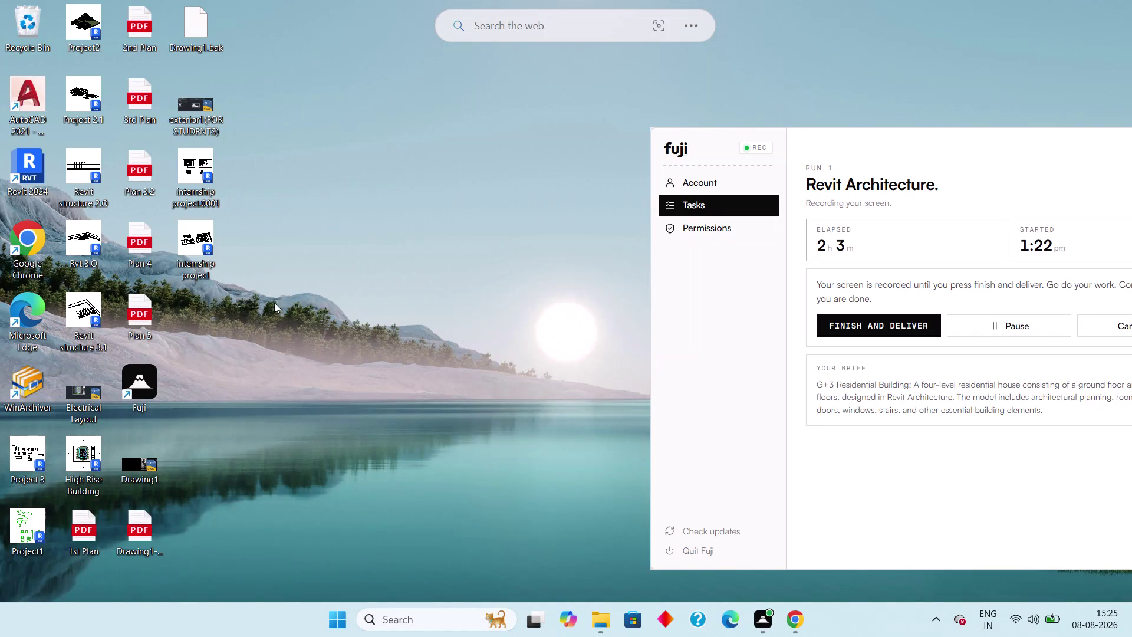
Open the 'internship project' Revit file from the Windows desktop.
right_click(206, 191)
click(430, 211)
drag(191, 255, 180, 211)
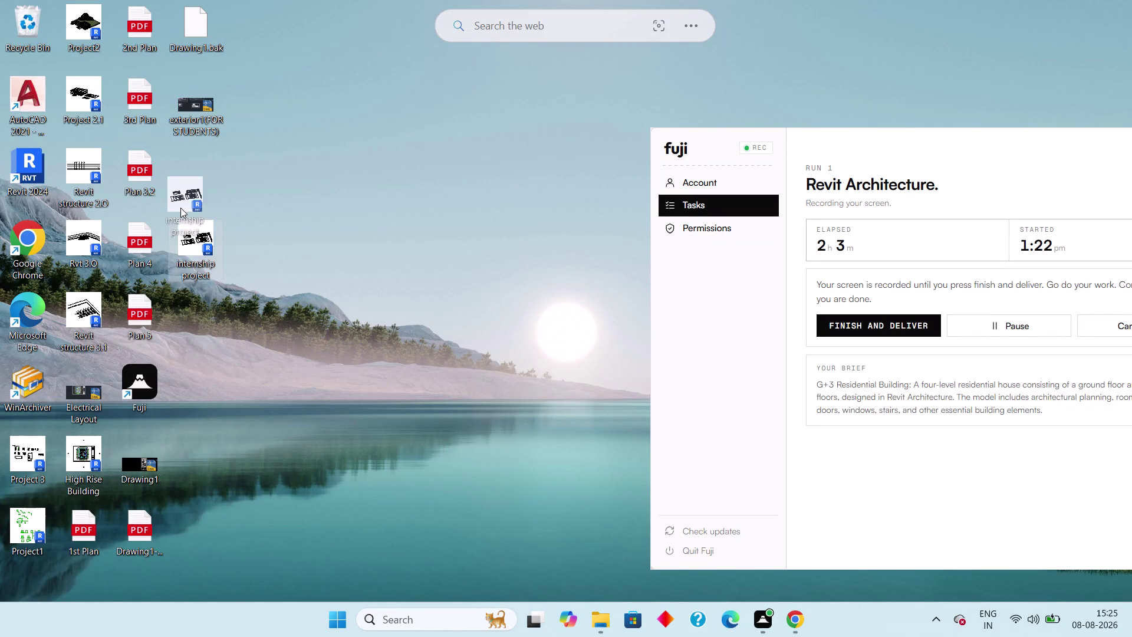
drag(181, 211, 190, 183)
click(272, 163)
double_click(199, 179)
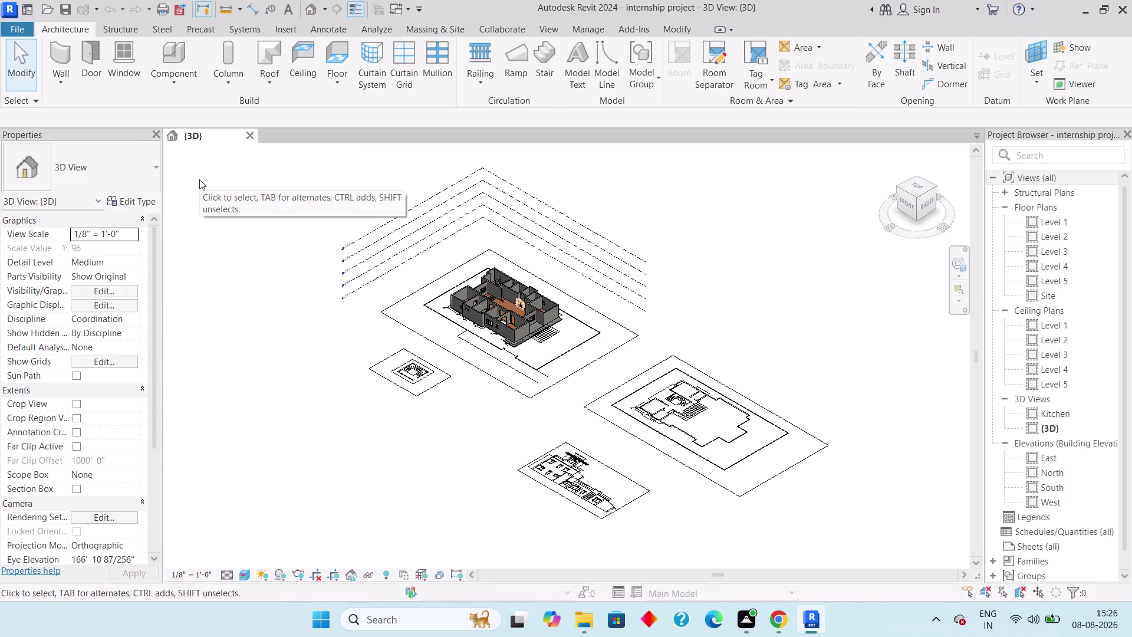
Orbit and zoom around the furnished ground-floor model to look down into the rooms.
middle_drag(448, 302, 435, 295)
scroll(up, 3)
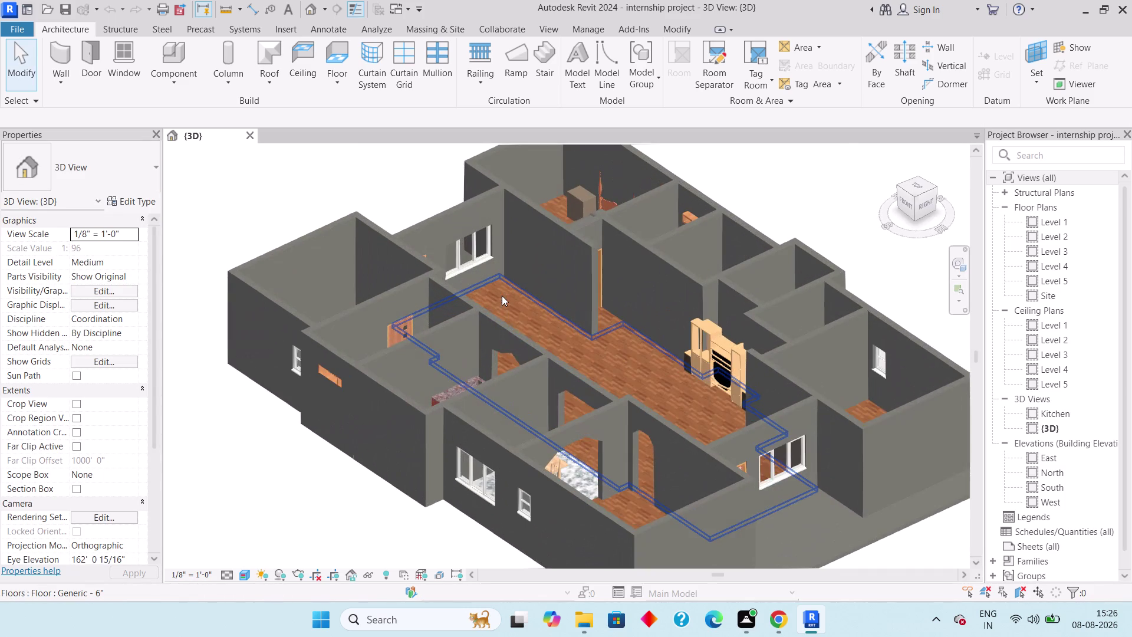
scroll(down, 3)
middle_drag(618, 311, 645, 343)
scroll(down, 3)
middle_drag(591, 287, 585, 287)
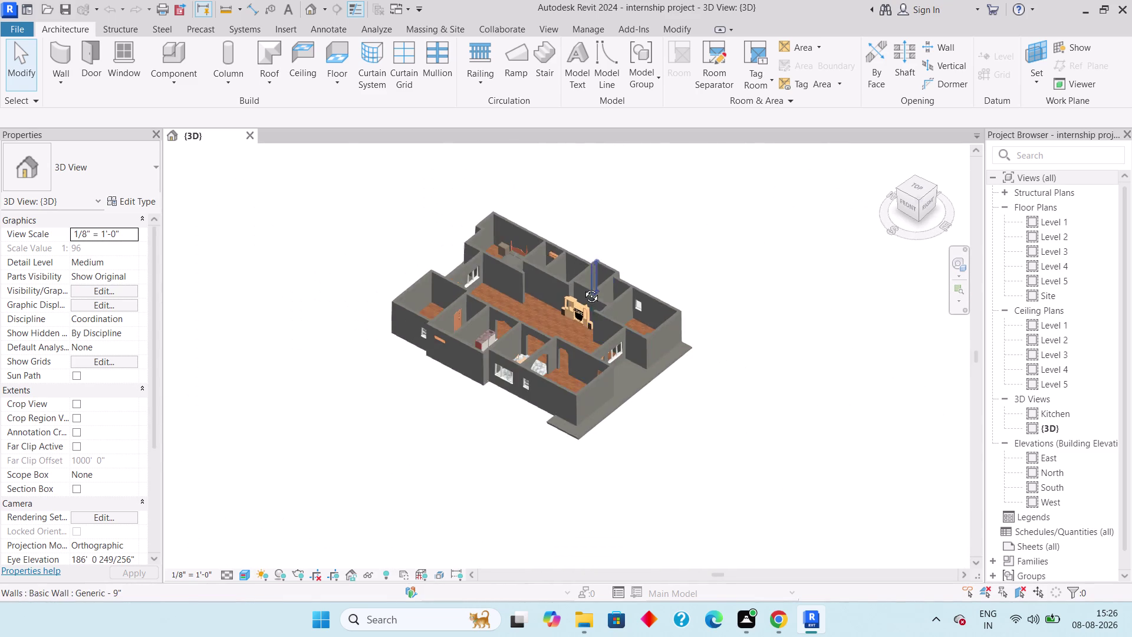
middle_drag(584, 287, 460, 247)
middle_drag(777, 365, 474, 340)
scroll(down, 3)
middle_drag(612, 329, 563, 313)
scroll(up, 3)
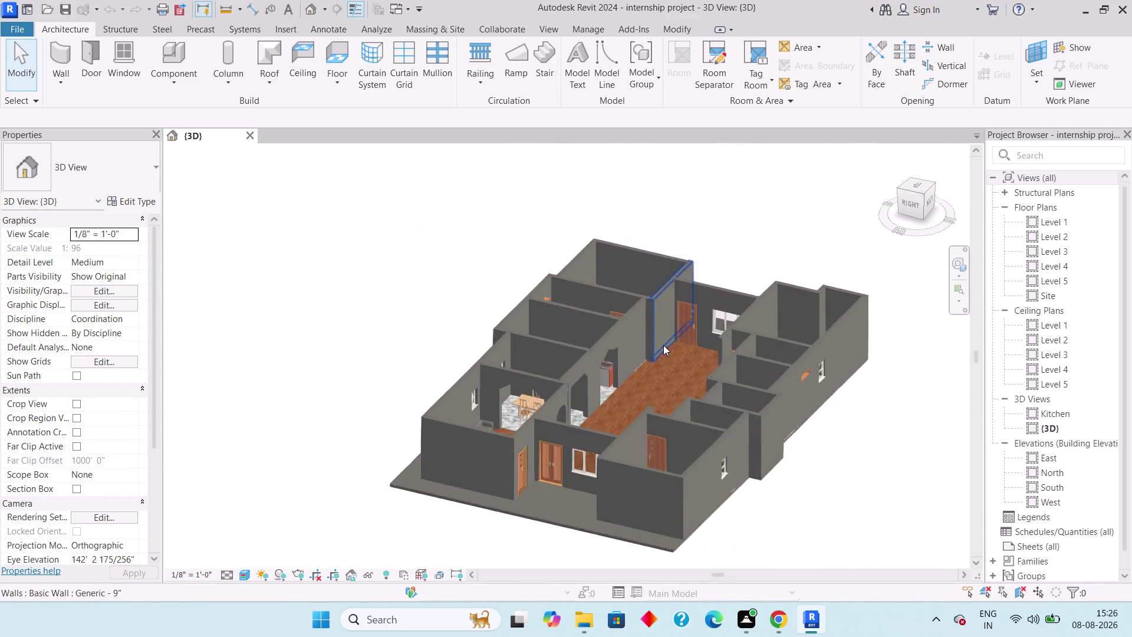
scroll(up, 3)
middle_drag(667, 366, 629, 376)
middle_drag(739, 433, 577, 428)
scroll(down, 3)
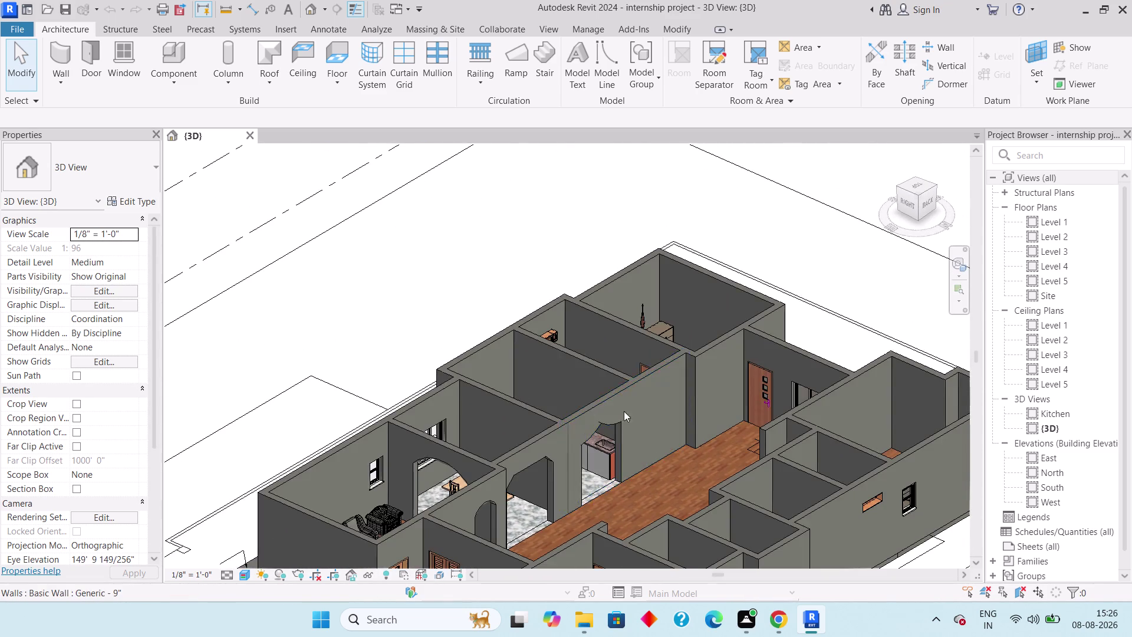
middle_drag(637, 401, 573, 505)
middle_drag(670, 488, 581, 257)
middle_drag(706, 306, 689, 359)
middle_drag(718, 363, 576, 290)
middle_drag(621, 268, 647, 343)
click(660, 312)
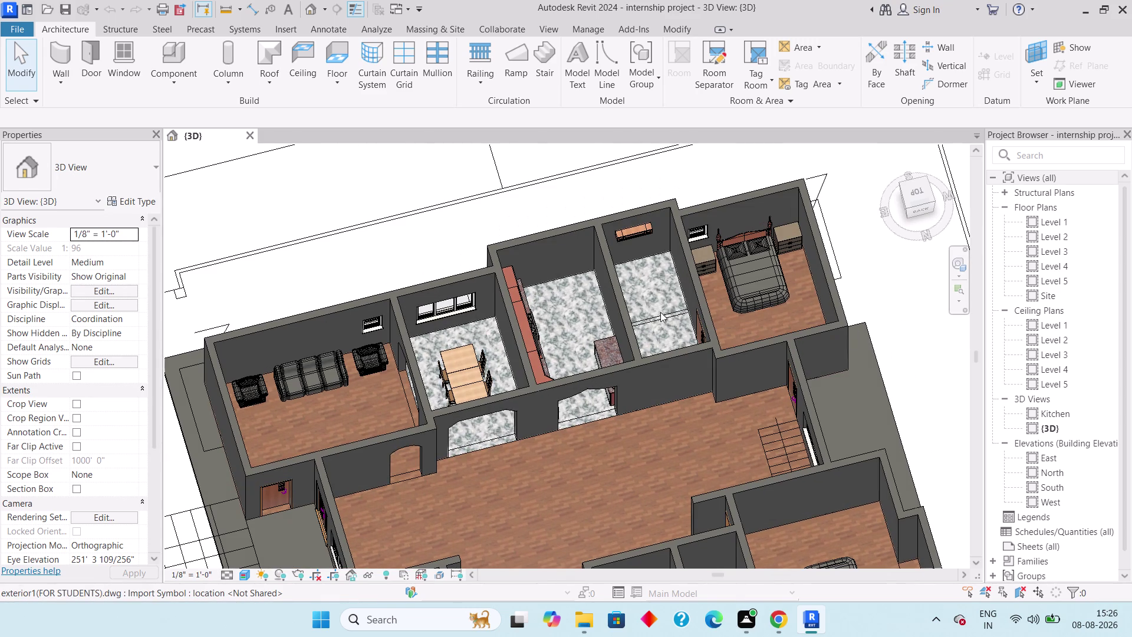
key(Escape)
key(Escape)
Spin the 3D view to a new angle, then open the Level 1 floor plan.
scroll(down, 3)
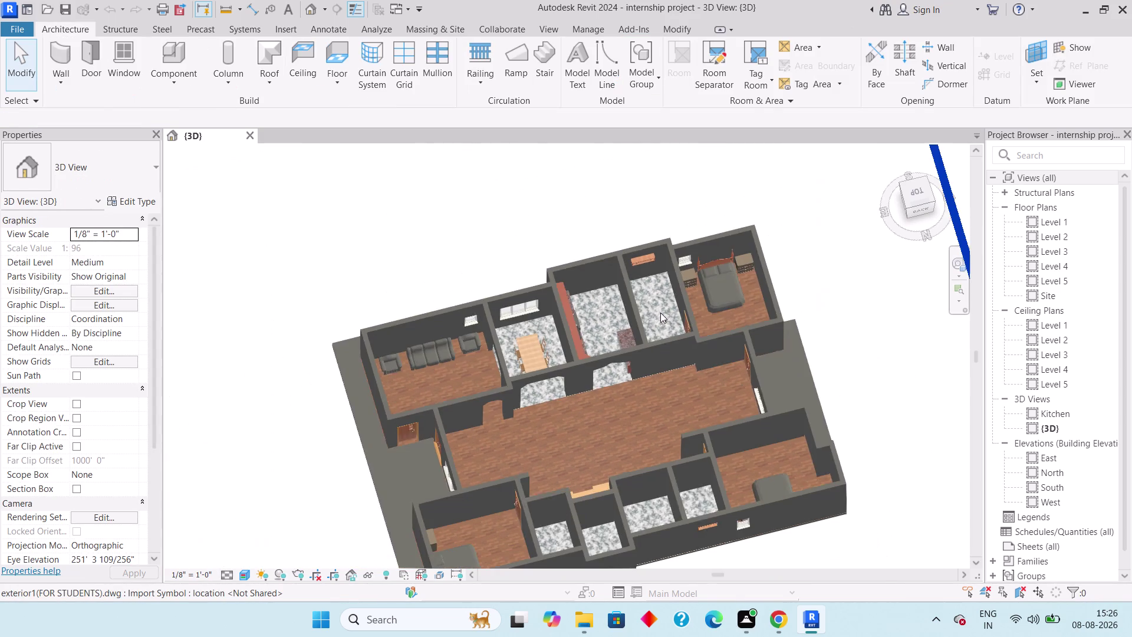
middle_drag(653, 333, 726, 291)
scroll(down, 3)
middle_drag(604, 314, 712, 320)
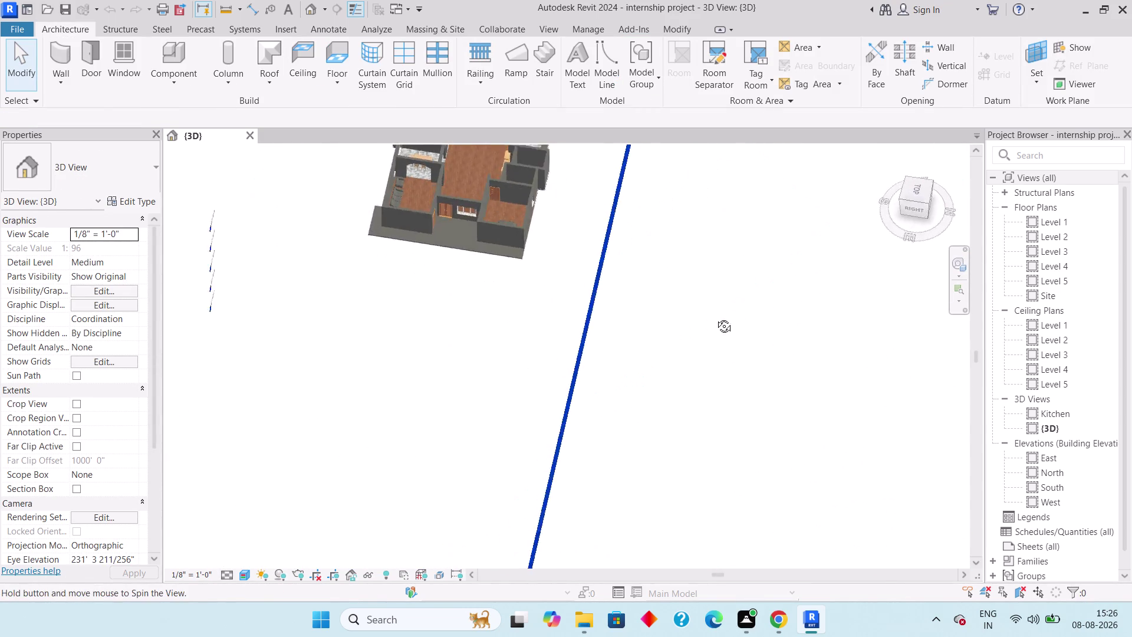
middle_drag(711, 319, 724, 310)
scroll(down, 3)
middle_drag(310, 338, 566, 438)
scroll(down, 3)
middle_drag(484, 374, 611, 348)
middle_drag(470, 381, 600, 441)
scroll(down, 3)
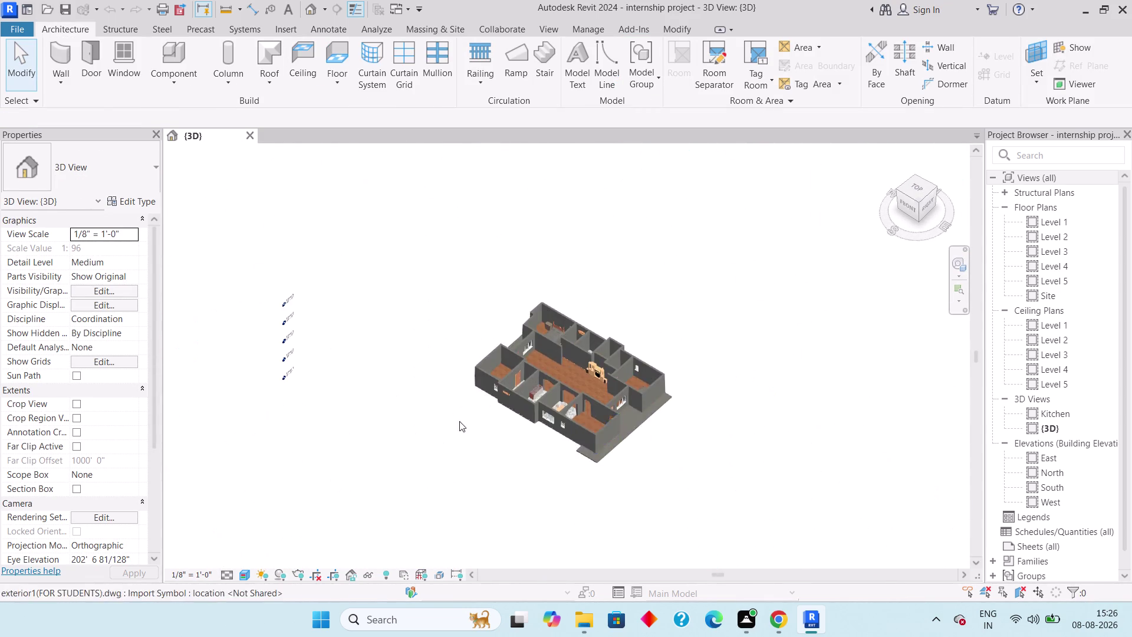
scroll(up, 3)
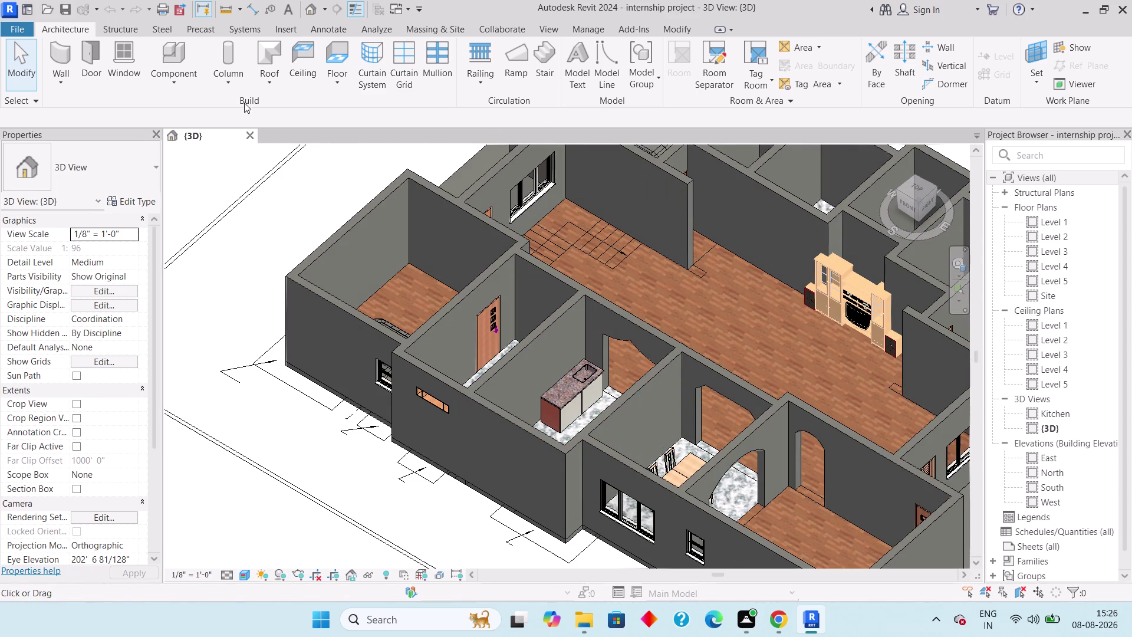
double_click(1064, 222)
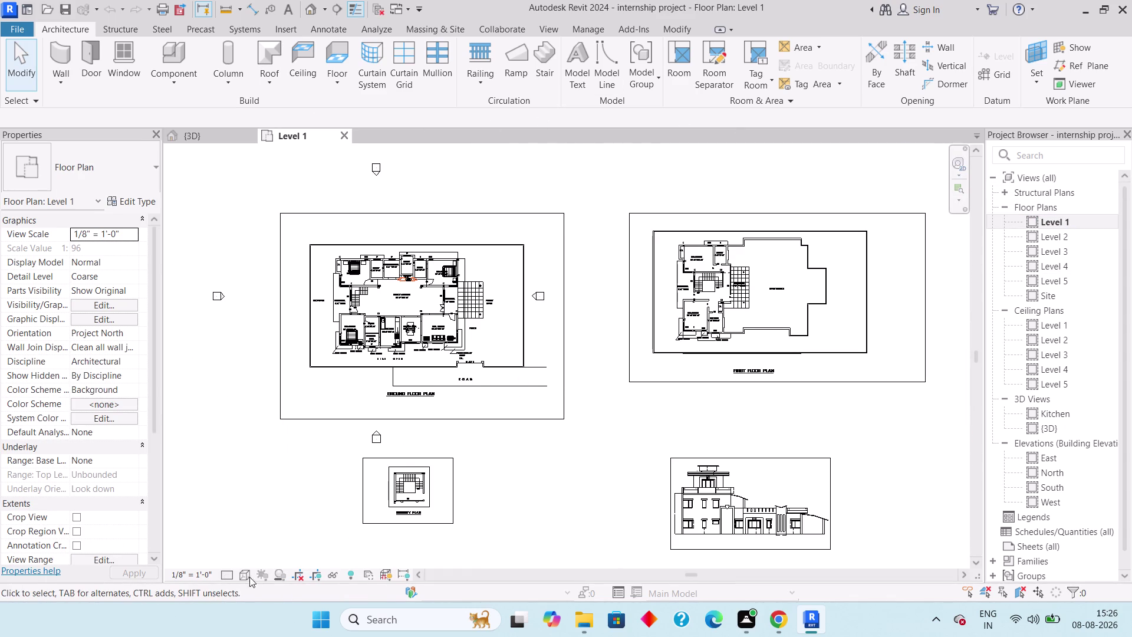
Adjust the plan display, zoom in, and select then deselect the imported DWG.
click(236, 578)
click(241, 570)
click(268, 560)
scroll(up, 3)
scroll(up, 3)
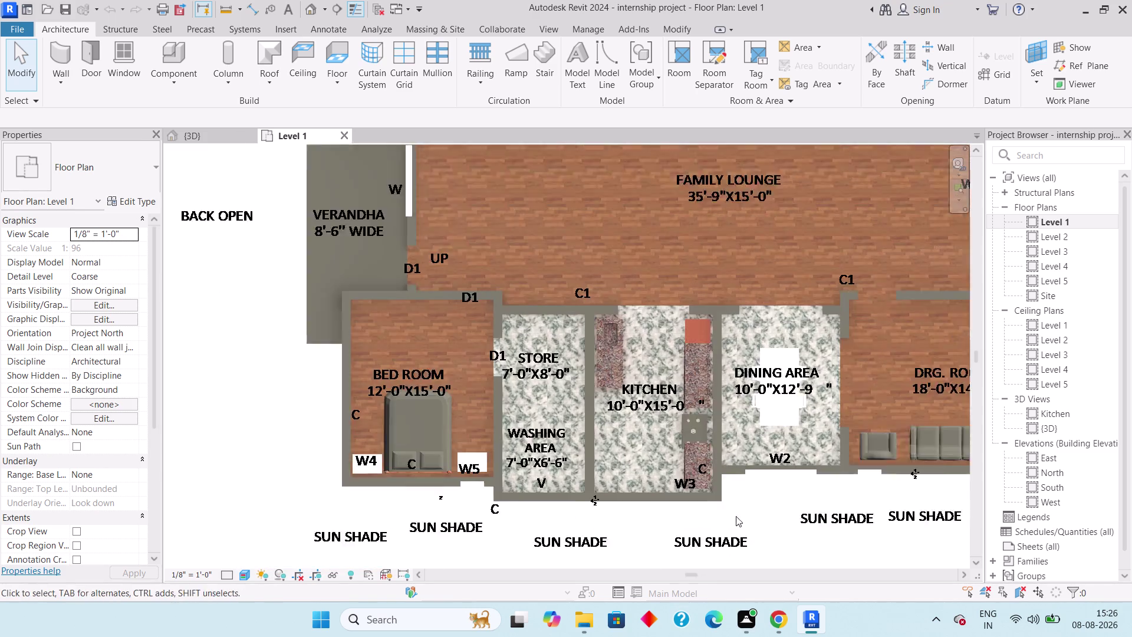
scroll(up, 3)
click(472, 359)
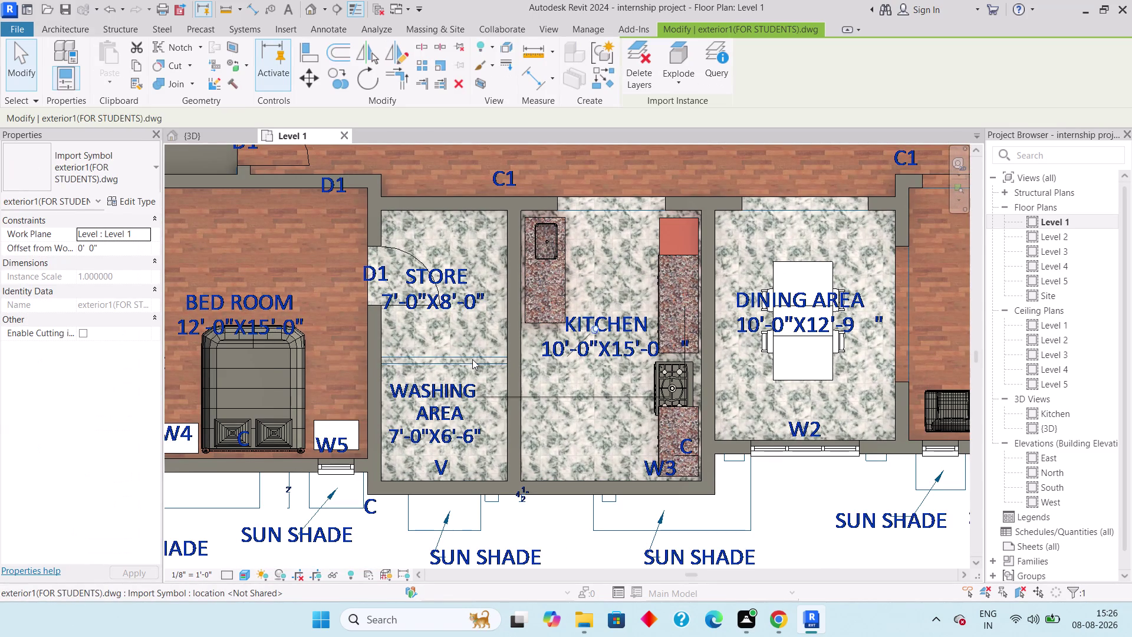
key(Escape)
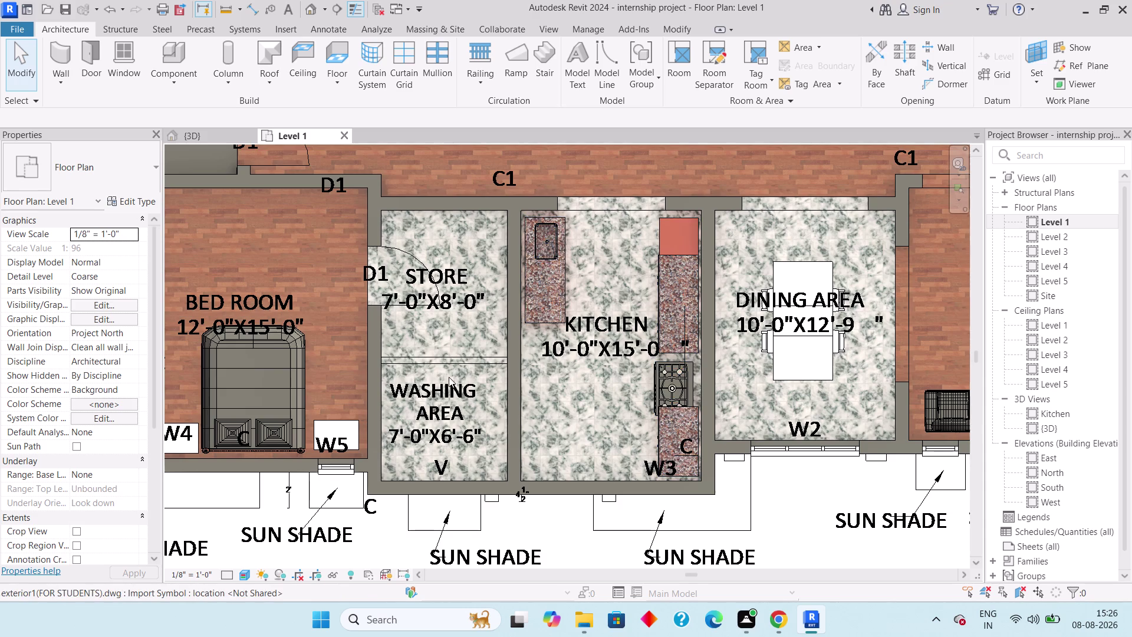
Centre the view on the store and kitchen, briefly opening and dismissing the wall options.
middle_drag(448, 376, 458, 315)
middle_drag(463, 317, 464, 318)
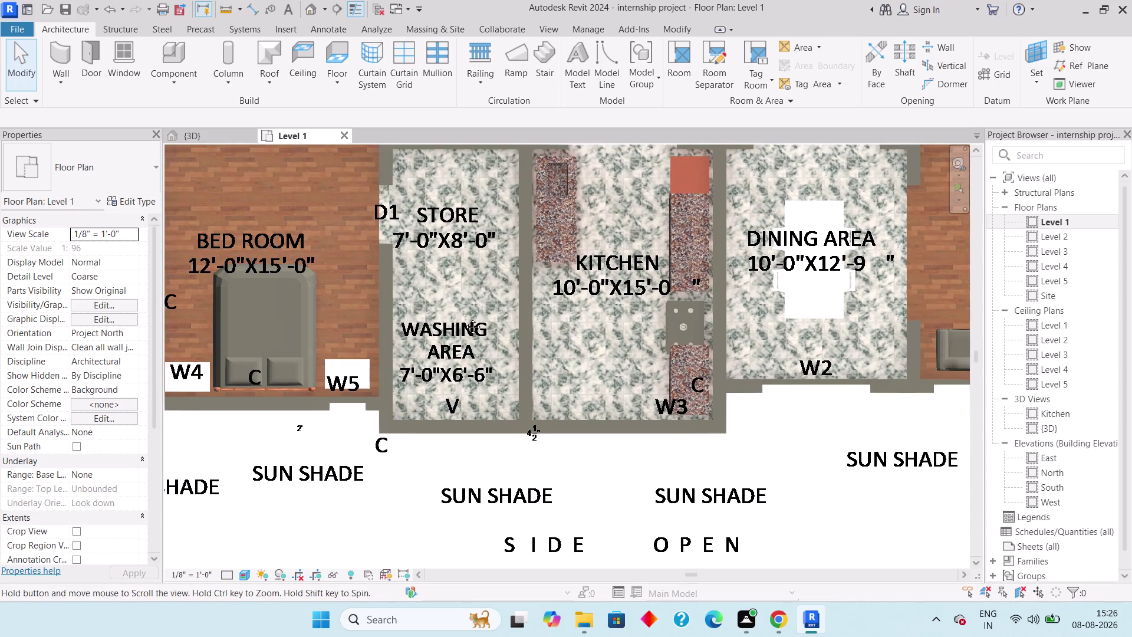
middle_drag(464, 318, 464, 302)
scroll(down, 3)
middle_drag(464, 305, 472, 414)
scroll(up, 3)
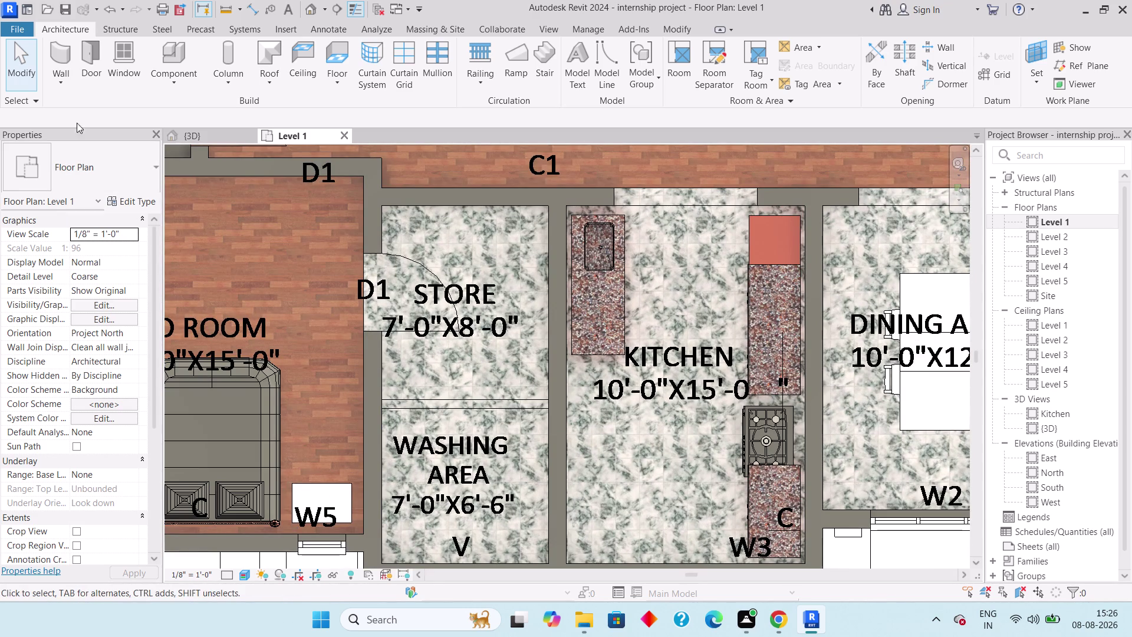
click(58, 69)
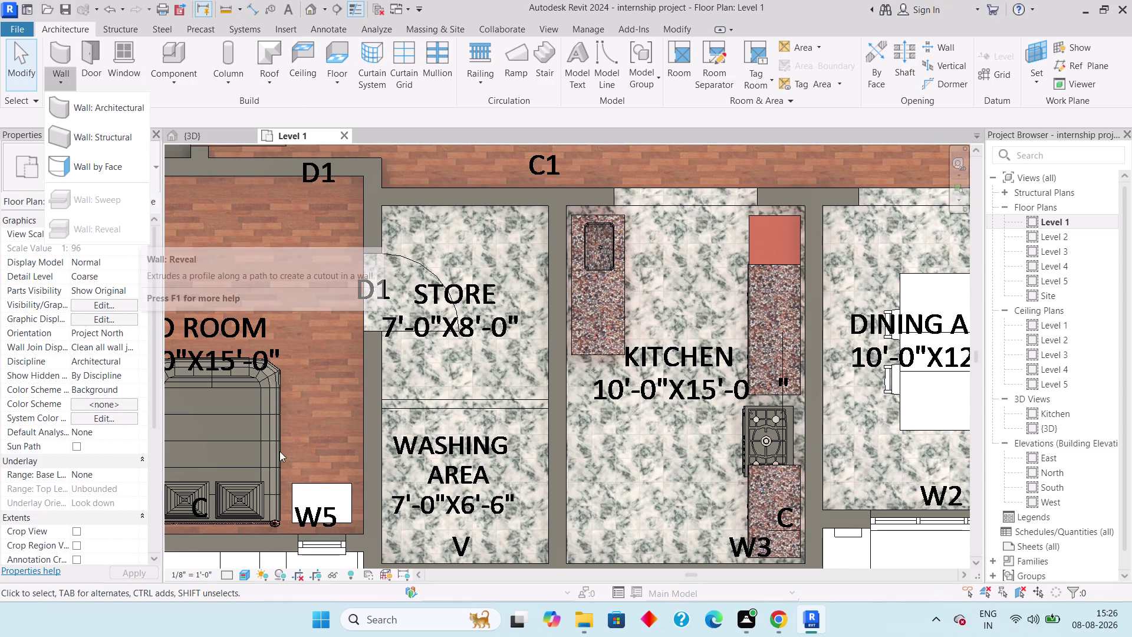
key(Escape)
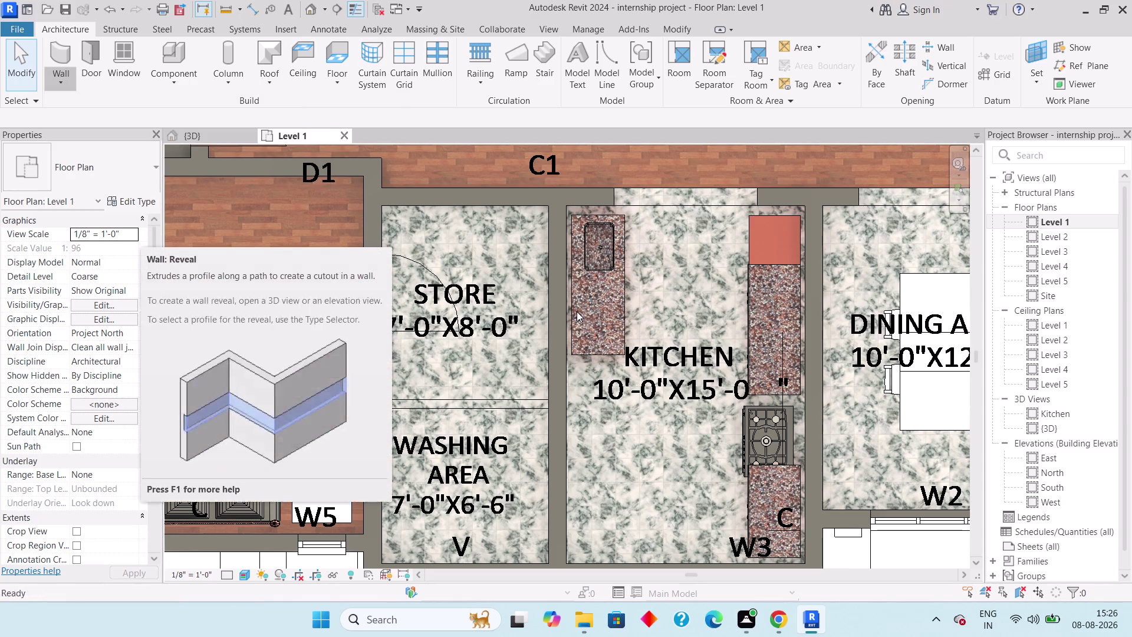
Pan across the plan to bring the DRG. ROOM, bedroom and store into view.
scroll(down, 3)
middle_drag(741, 446, 515, 410)
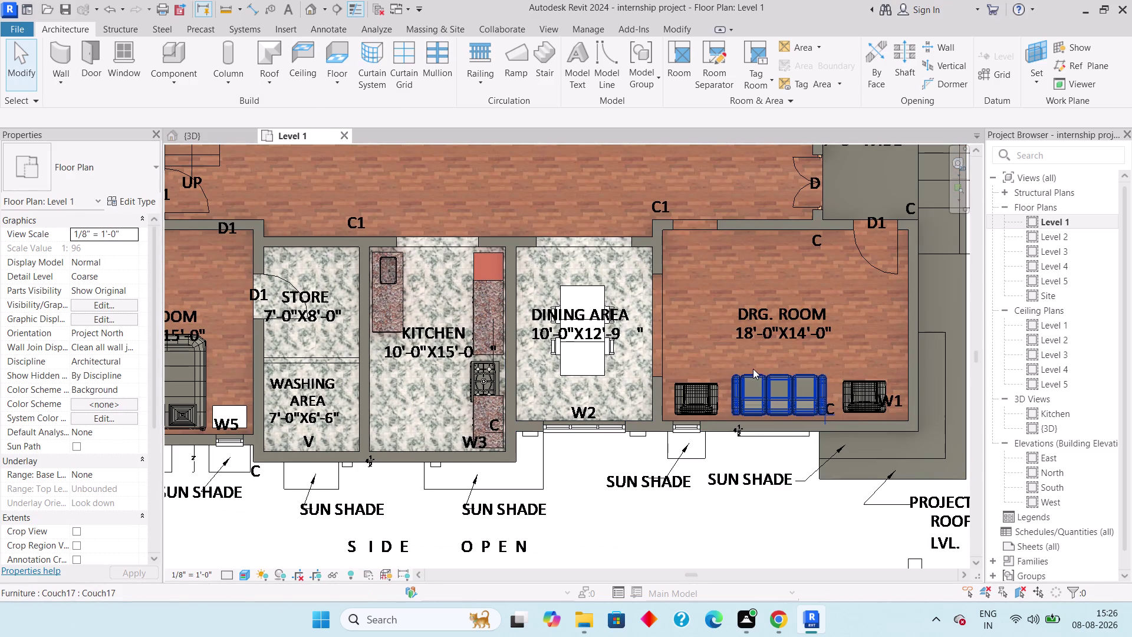
middle_drag(662, 343, 769, 371)
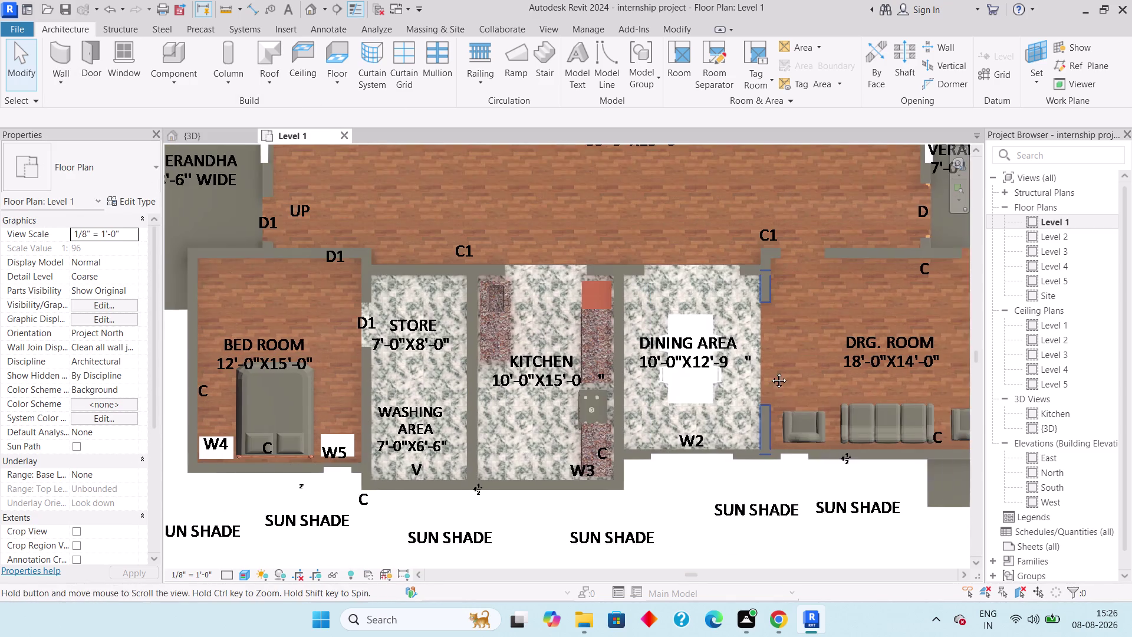
middle_drag(770, 372, 799, 373)
scroll(up, 3)
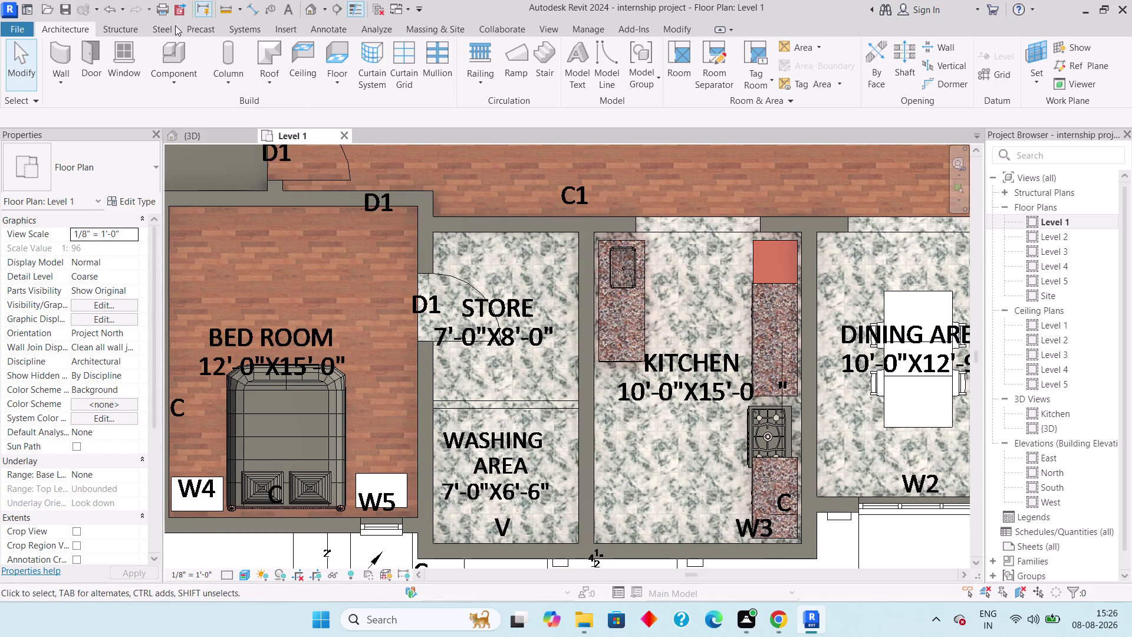
click(231, 9)
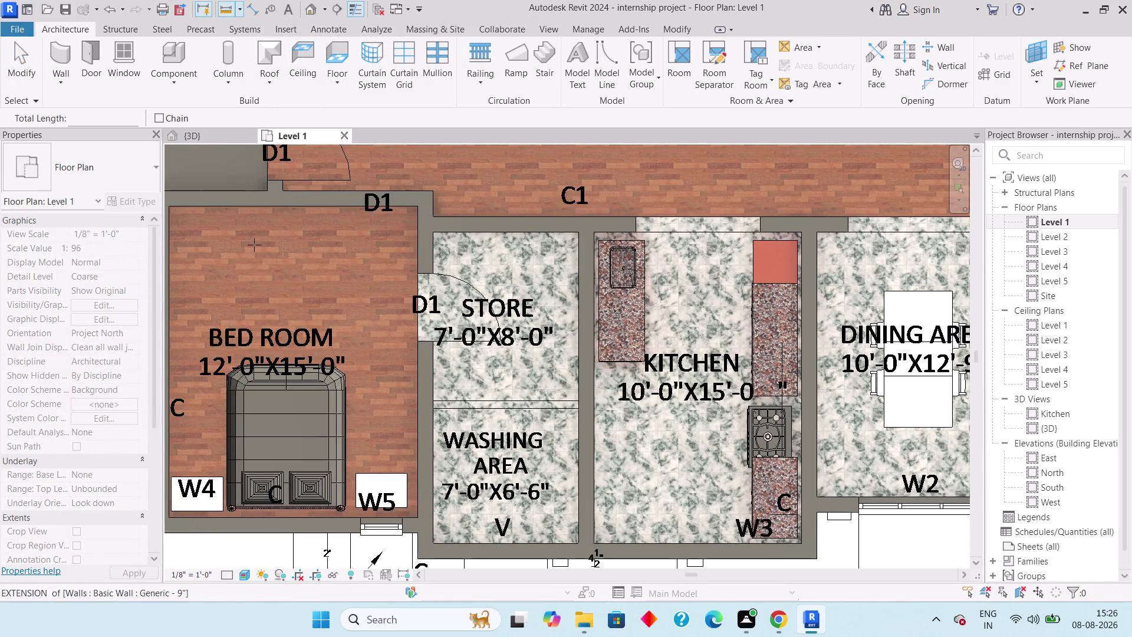
Zoom in and take a first measurement between the lines above the washing area.
scroll(up, 3)
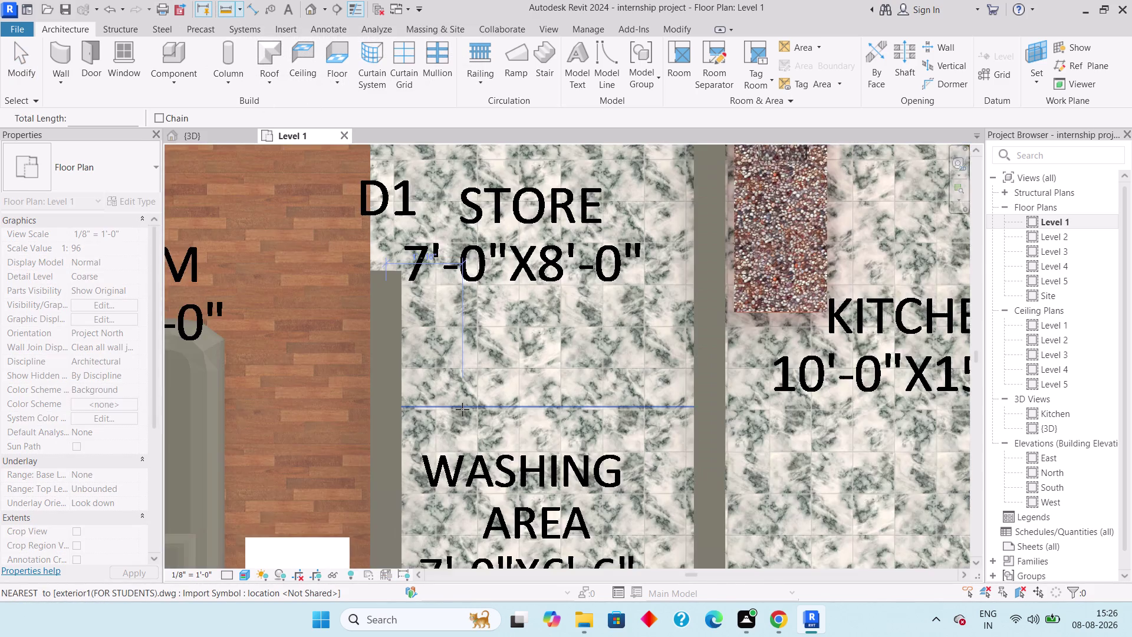
scroll(up, 3)
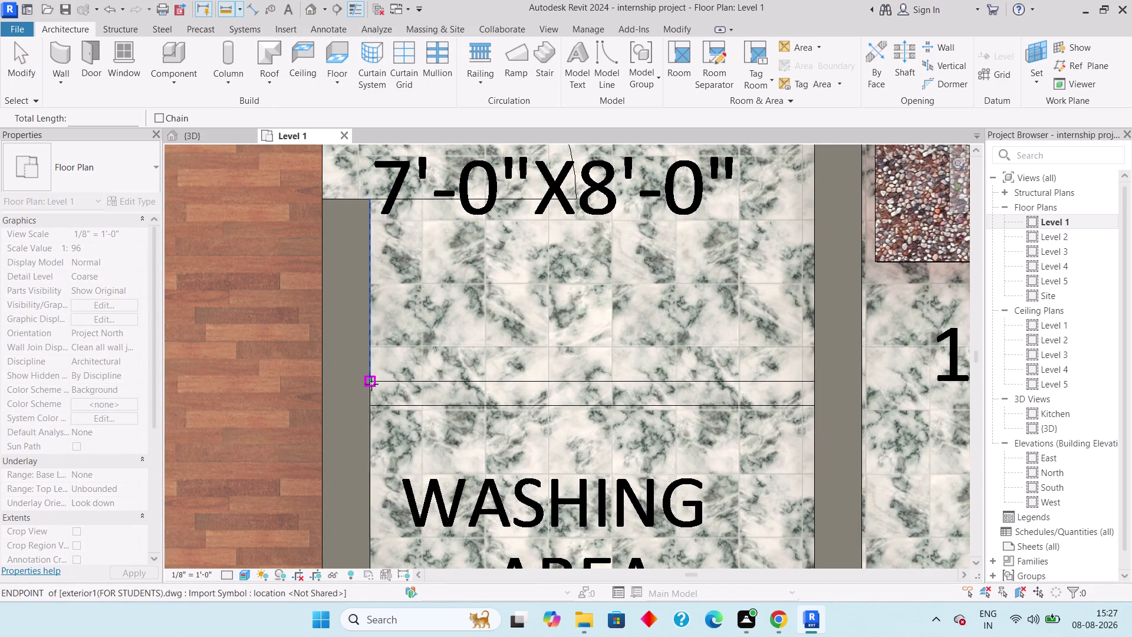
click(371, 384)
click(370, 407)
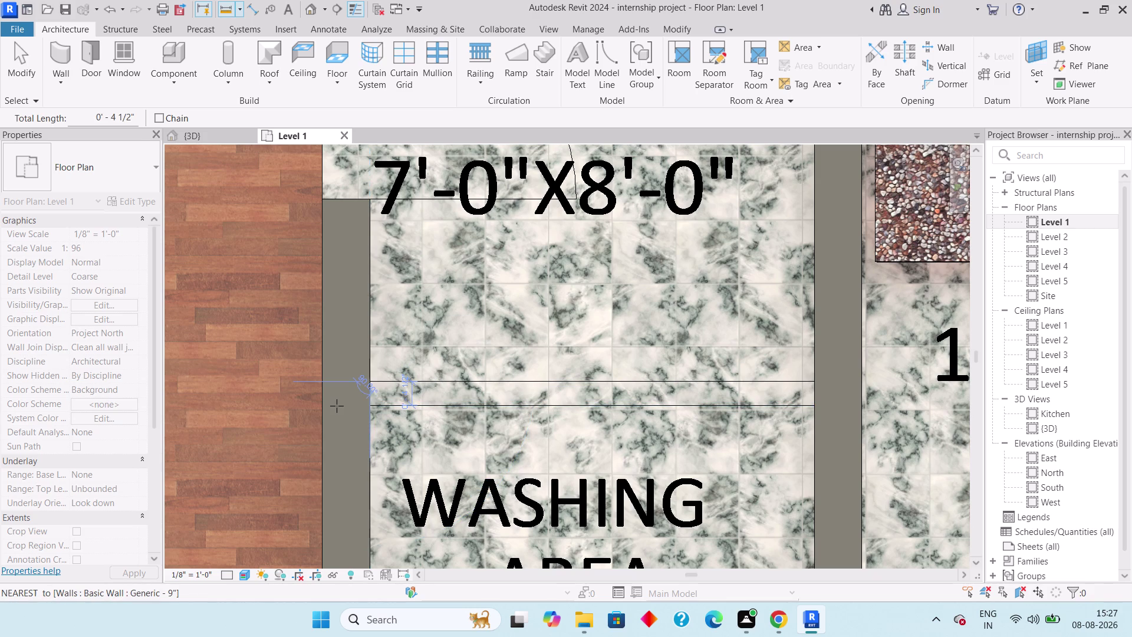
scroll(up, 3)
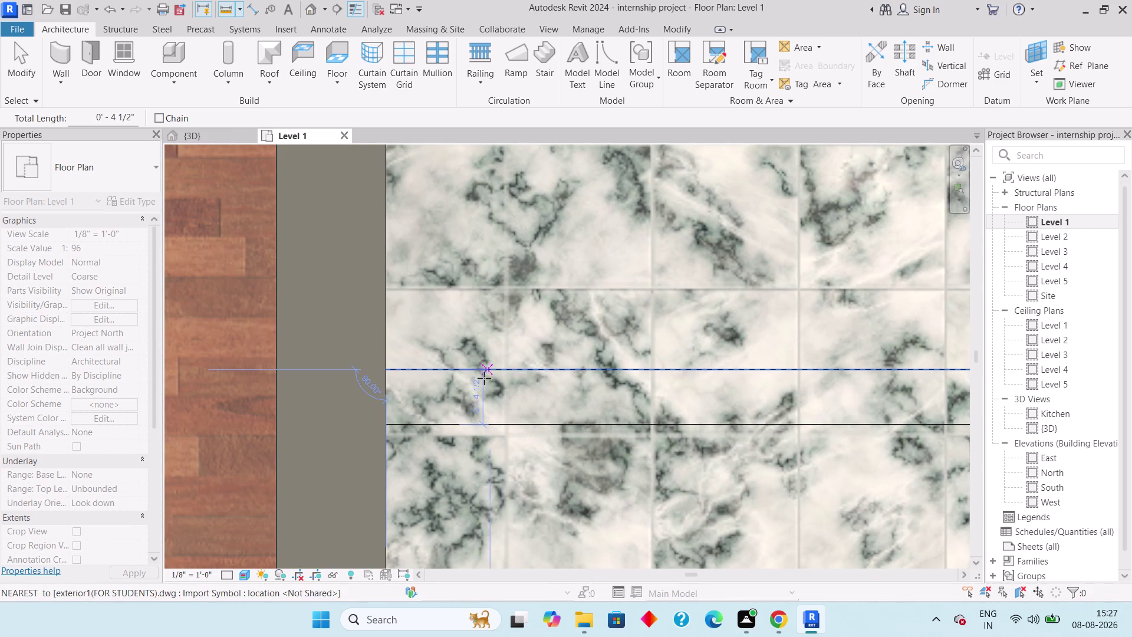
click(475, 398)
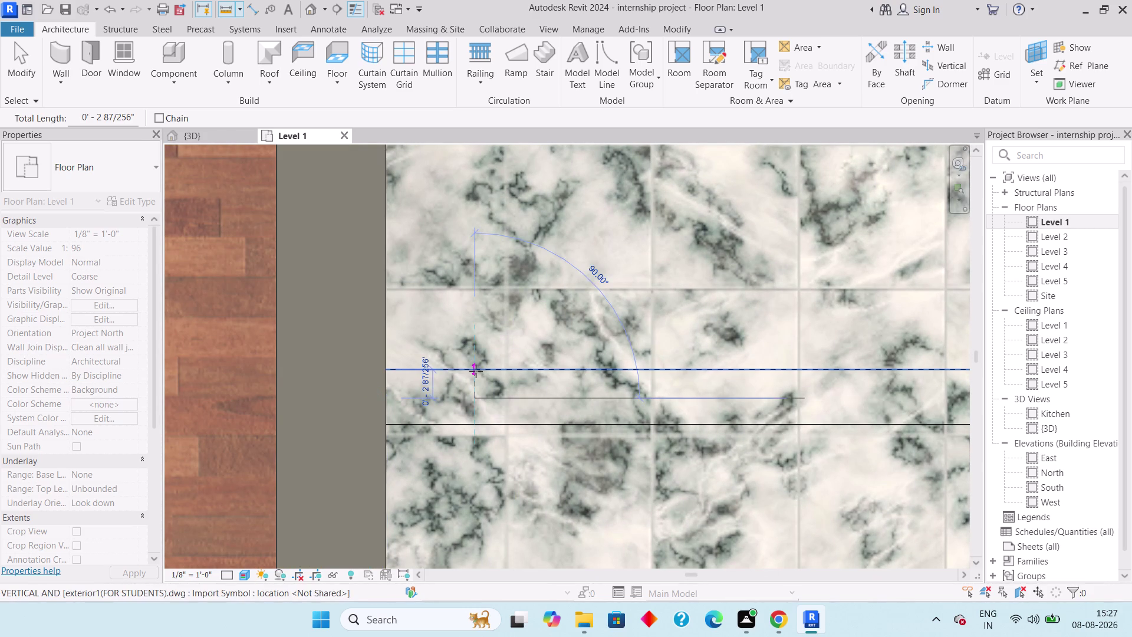
key(Escape)
key(Escape)
scroll(down, 3)
scroll(down, 3)
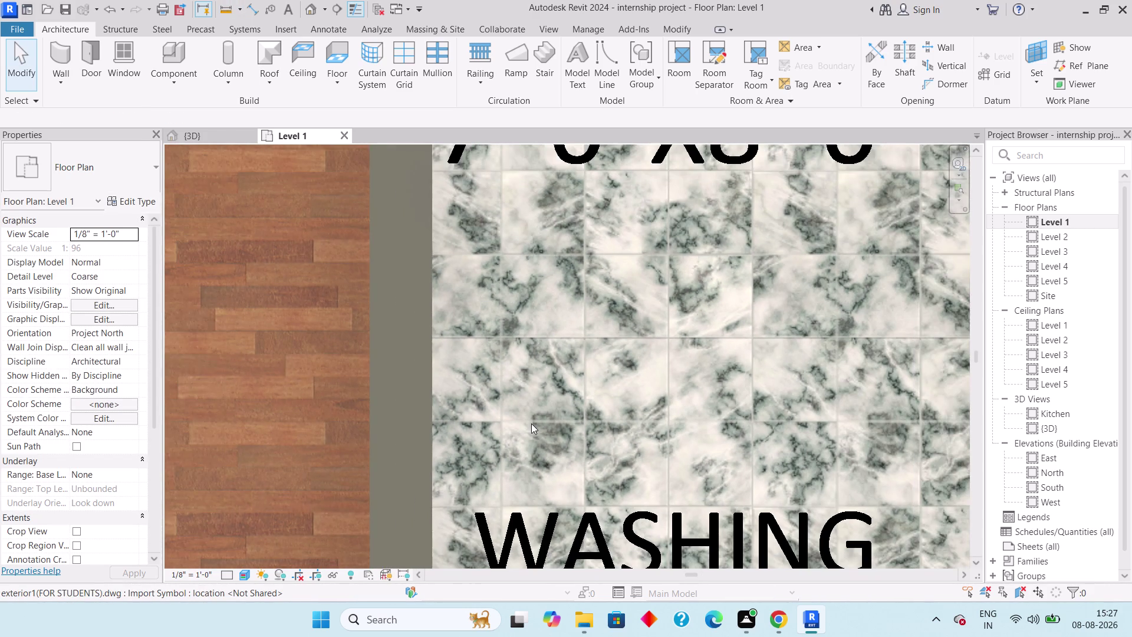
Switch Level 1 to plain linework and measure the 4½" gap between the parallel lines.
click(244, 568)
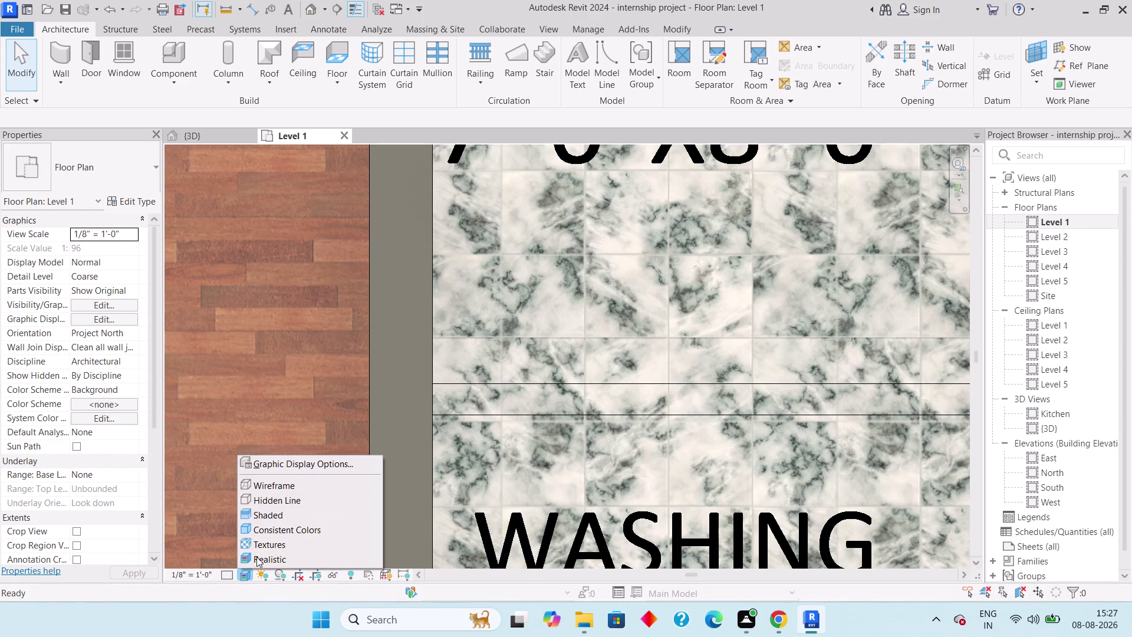
click(290, 488)
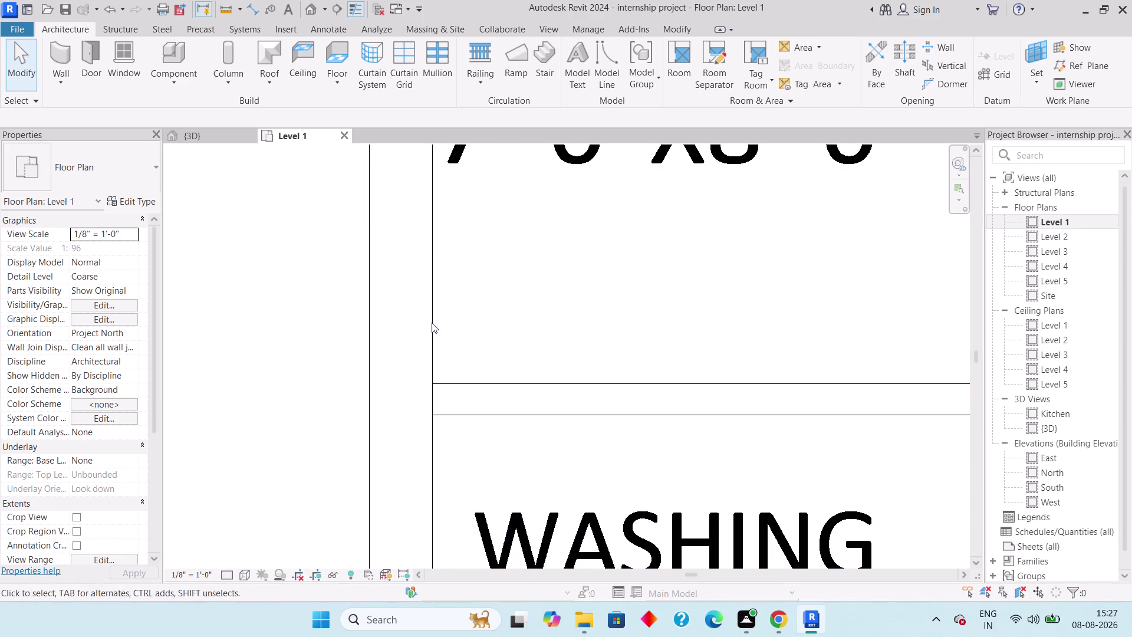
click(219, 2)
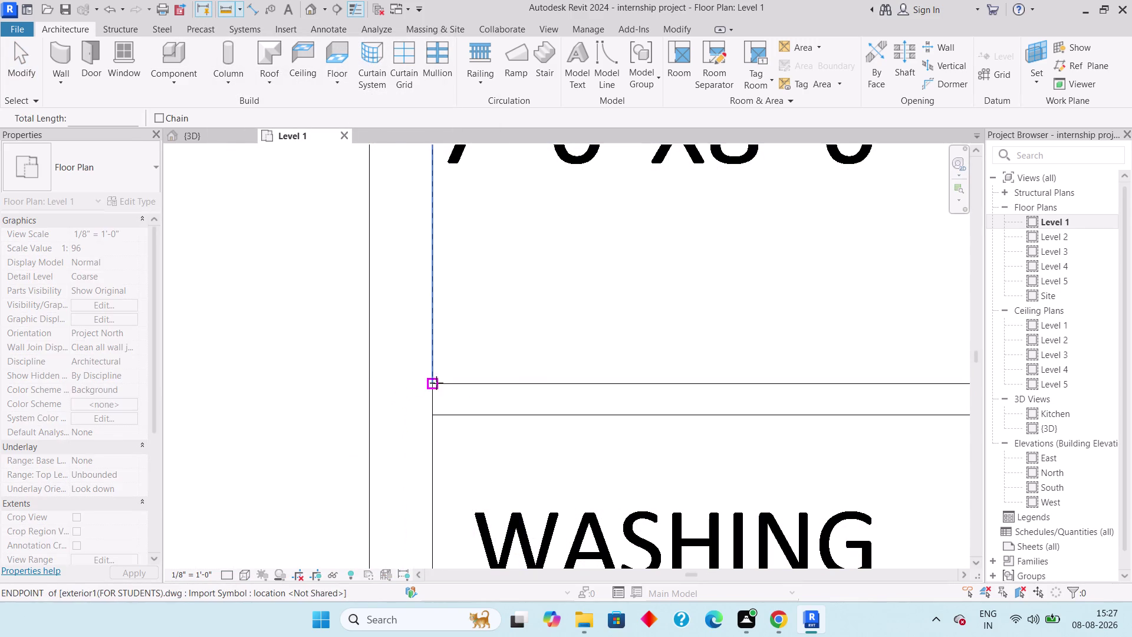
click(436, 383)
click(432, 412)
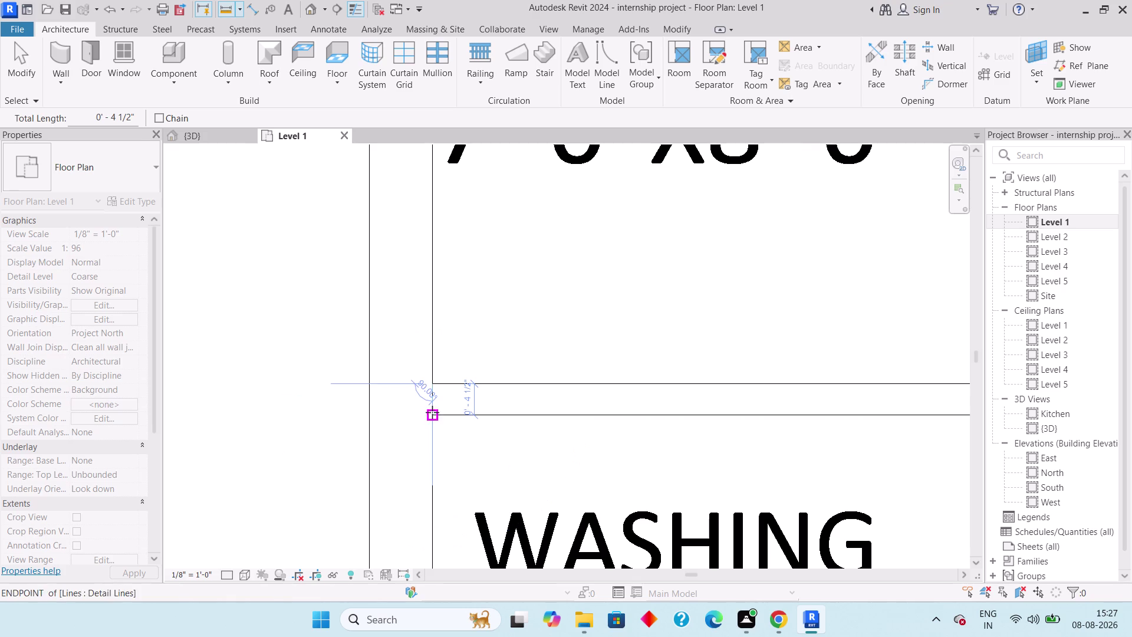
key(Escape)
key(Escape)
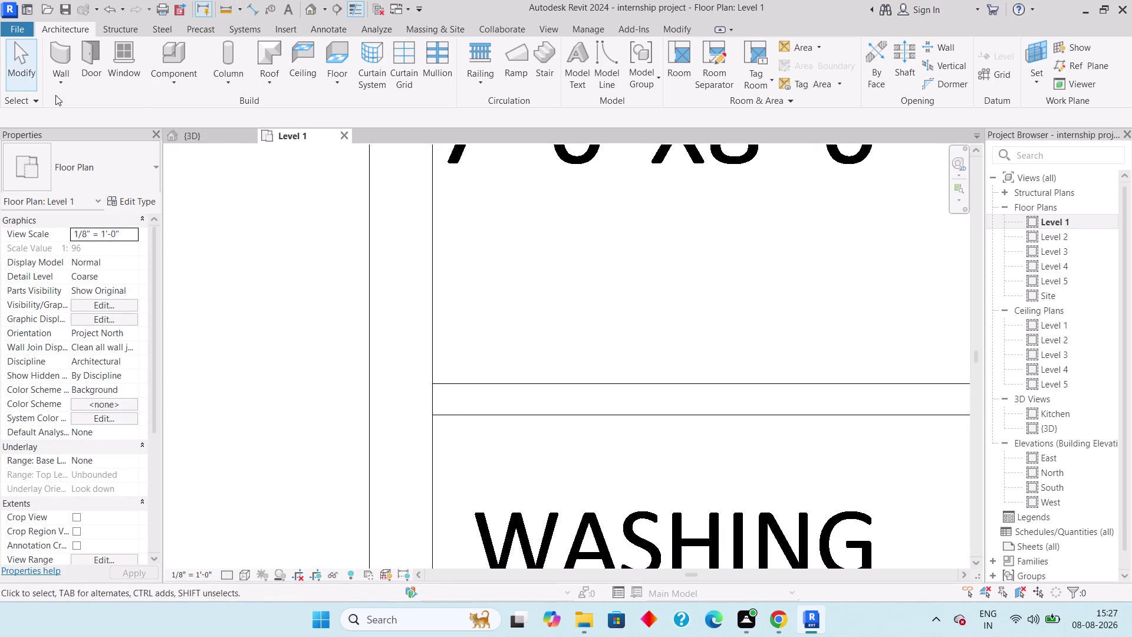
click(60, 76)
click(111, 115)
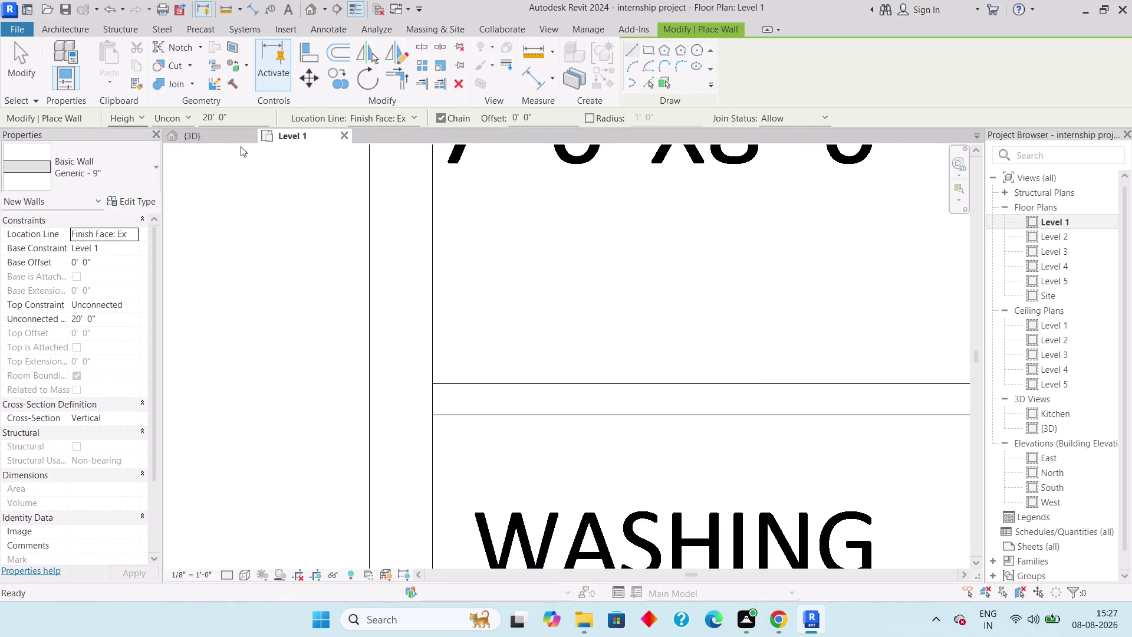
Duplicate the Generic 9" wall type as a new type named Generic 4.5".
click(144, 171)
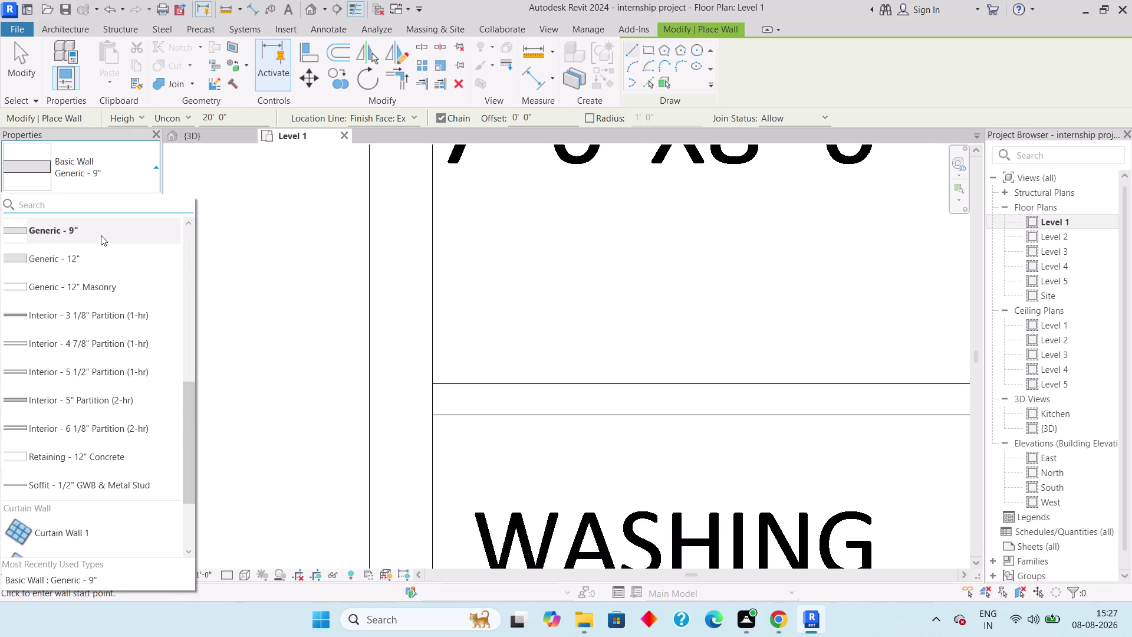
click(105, 228)
click(136, 200)
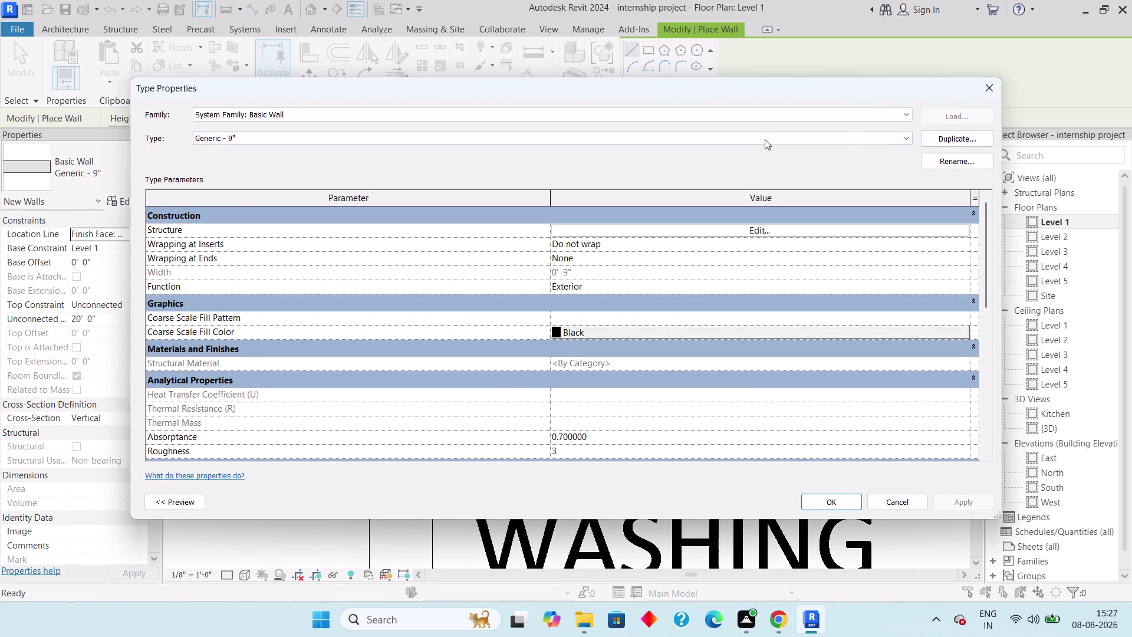
click(937, 132)
click(576, 291)
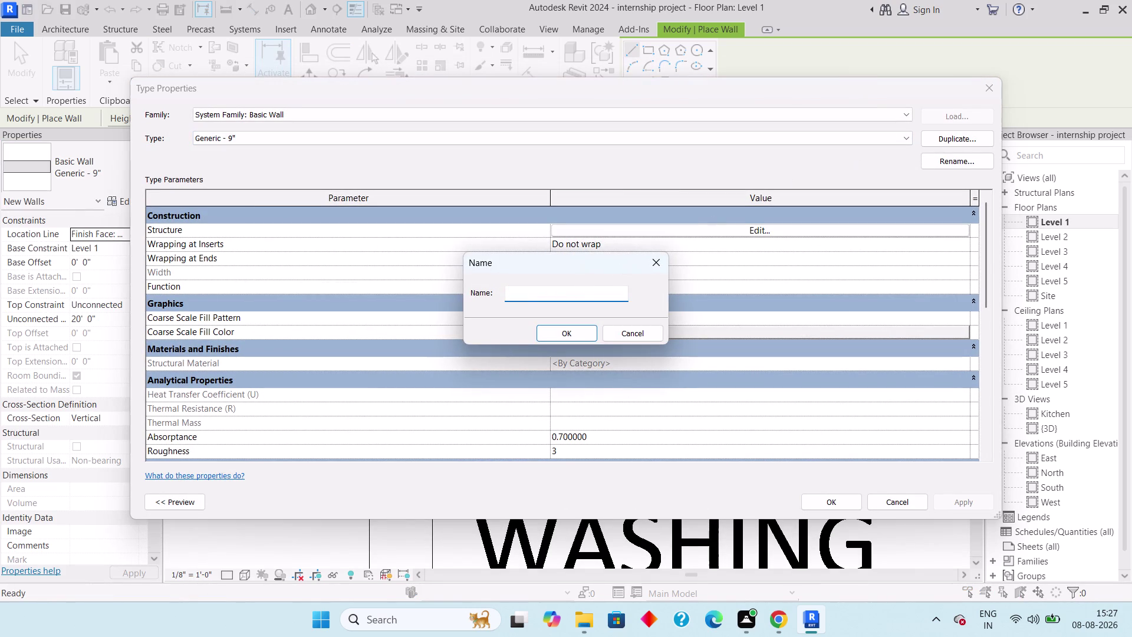
key(BackSpace)
key(BackSpace)
key(BackSpace)
key(BackSpace)
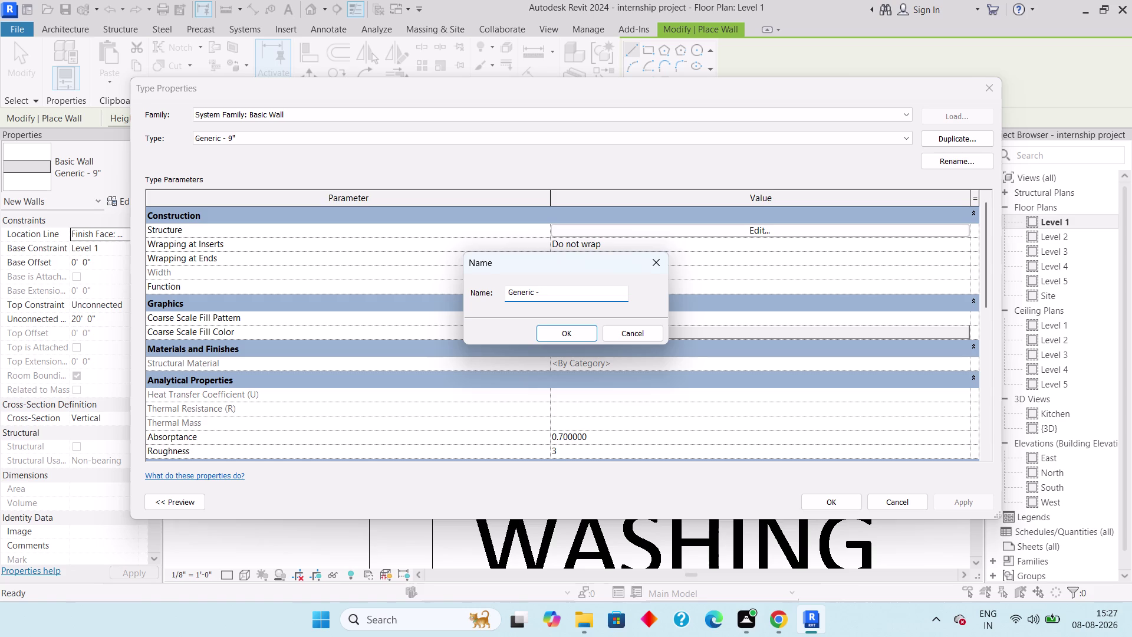
key(4)
text(.5)
key(shift+quotedbl)
key(Return)
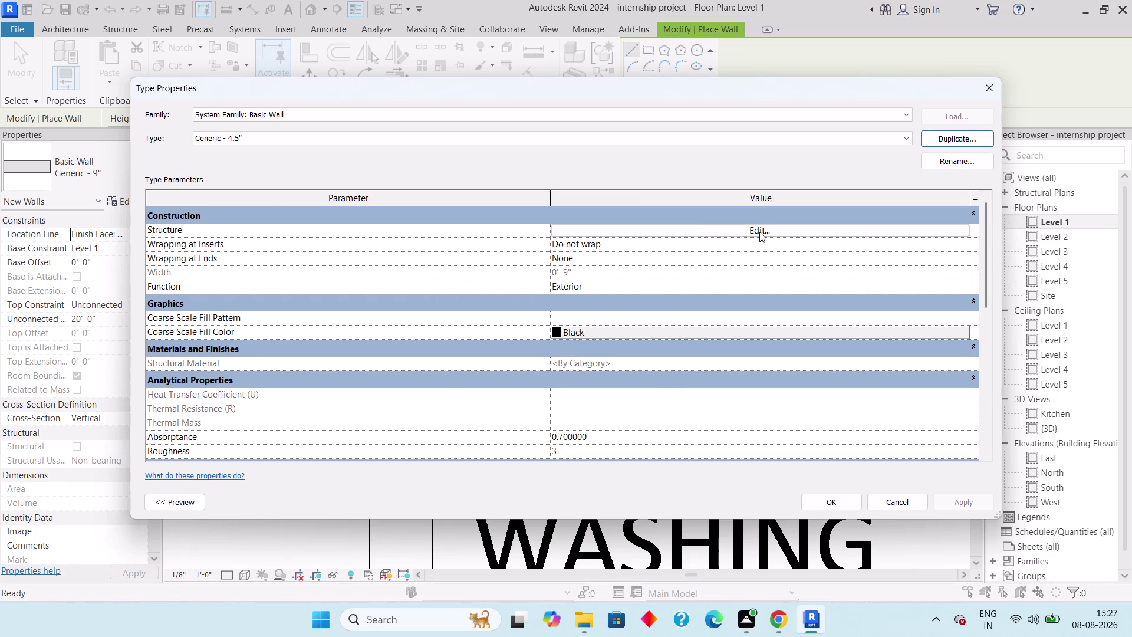
Set the new wall type's structure layer thickness to 4½" and confirm it.
click(756, 226)
click(592, 226)
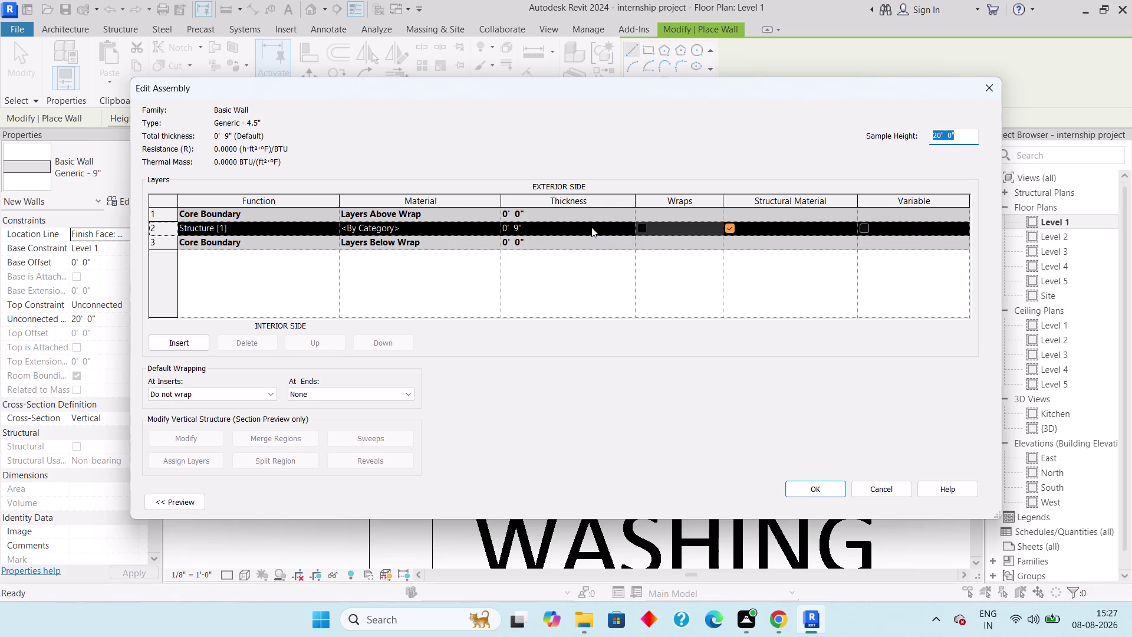
text(4.)
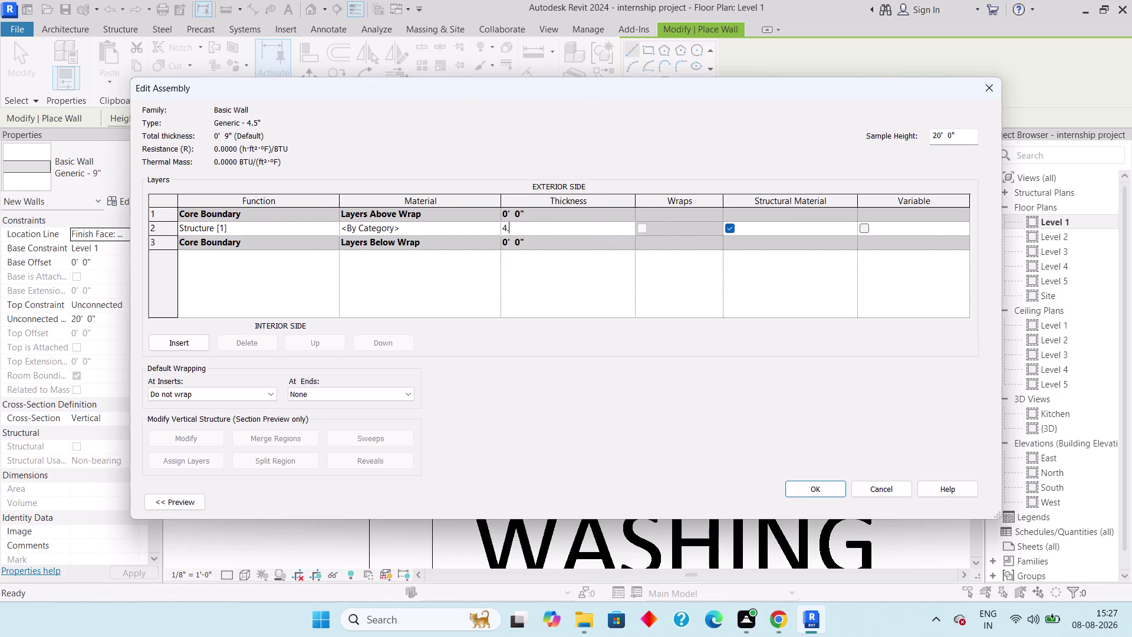
text(5")
key(Return)
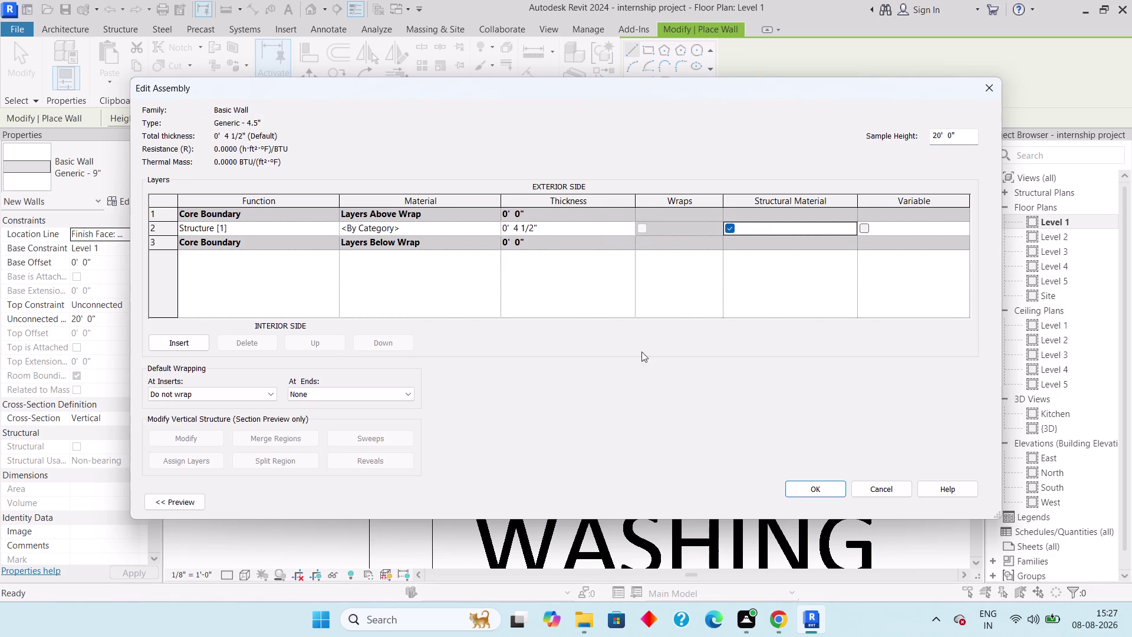
click(814, 490)
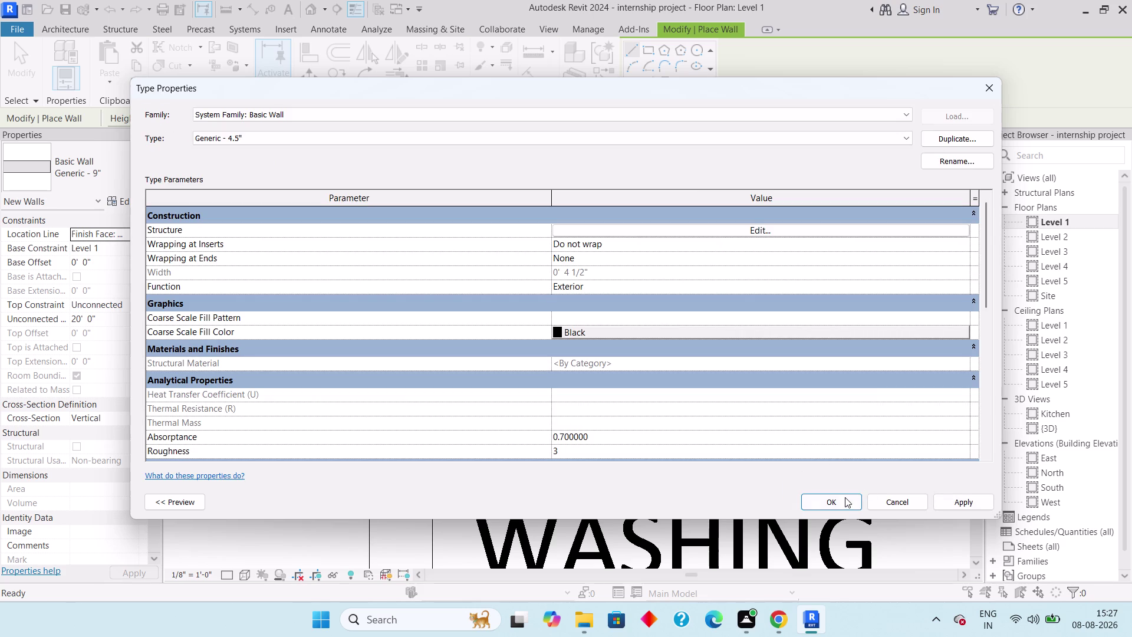
click(839, 501)
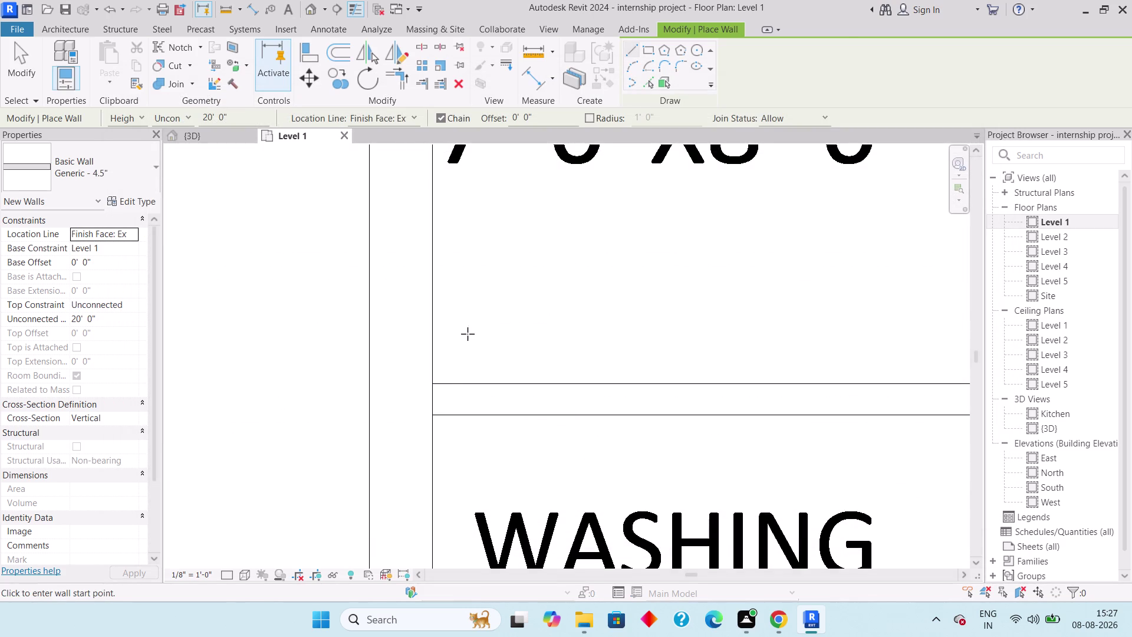
Draw the 4.5" wall from above the washing area to the kitchen wall.
click(436, 382)
scroll(down, 3)
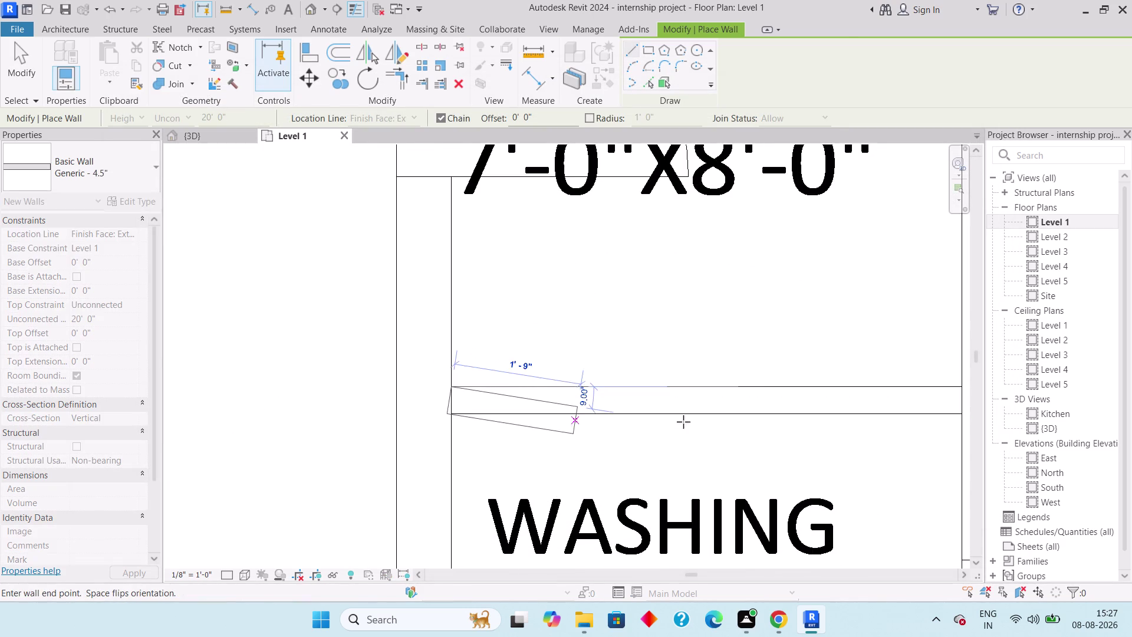
middle_drag(725, 420, 275, 372)
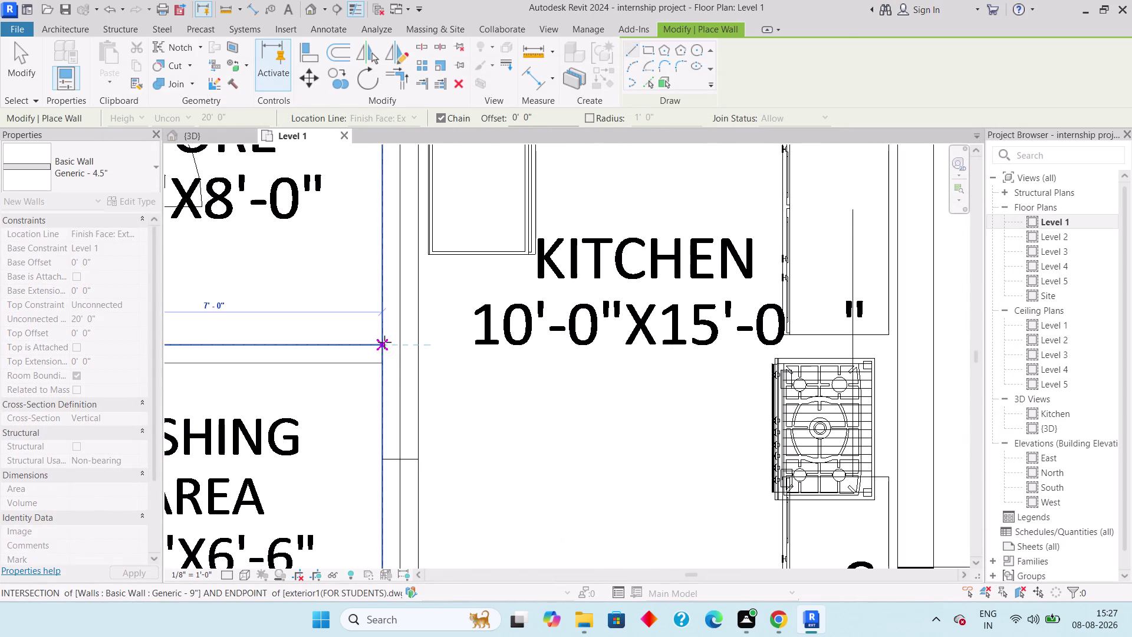
click(385, 342)
key(Escape)
key(Escape)
key(Escape)
key(Escape)
Switch to the 3D view and select the new thin wall.
scroll(down, 3)
middle_drag(335, 395, 432, 399)
scroll(down, 3)
middle_drag(433, 399, 465, 402)
click(211, 136)
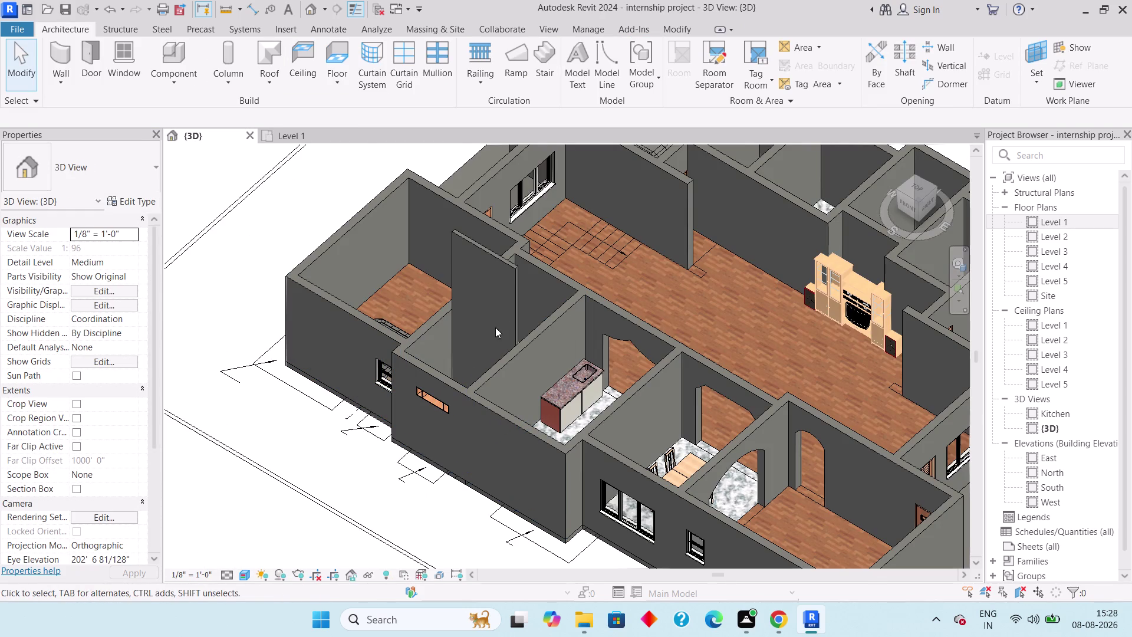
click(511, 285)
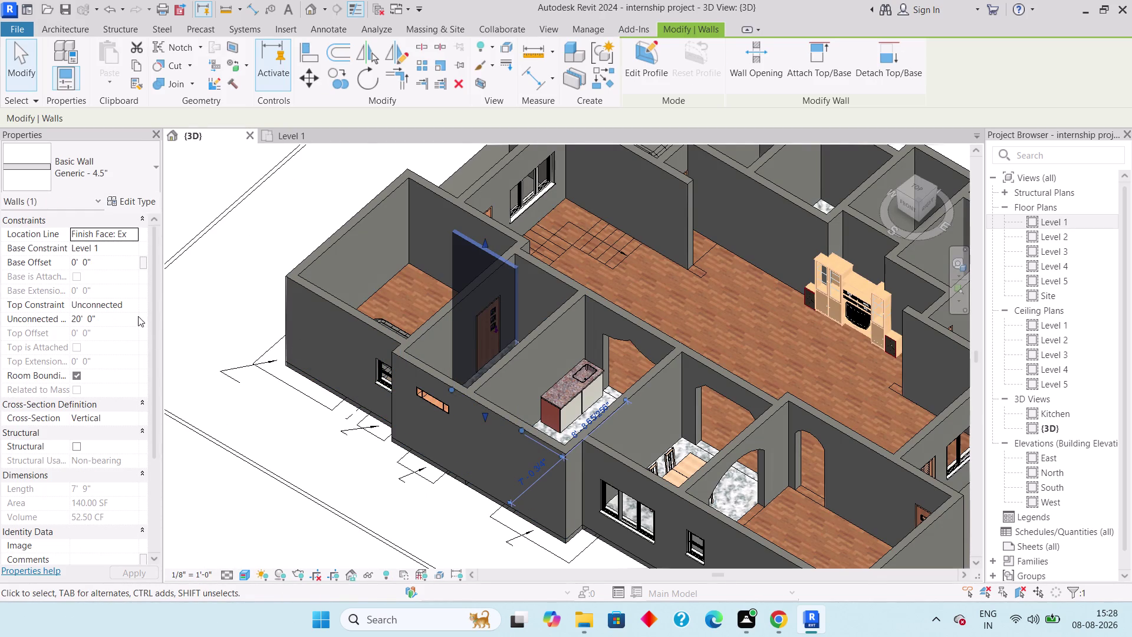
Set the thin wall's unconnected height to 10'6" and constrain its top to an upper level.
click(131, 302)
click(131, 303)
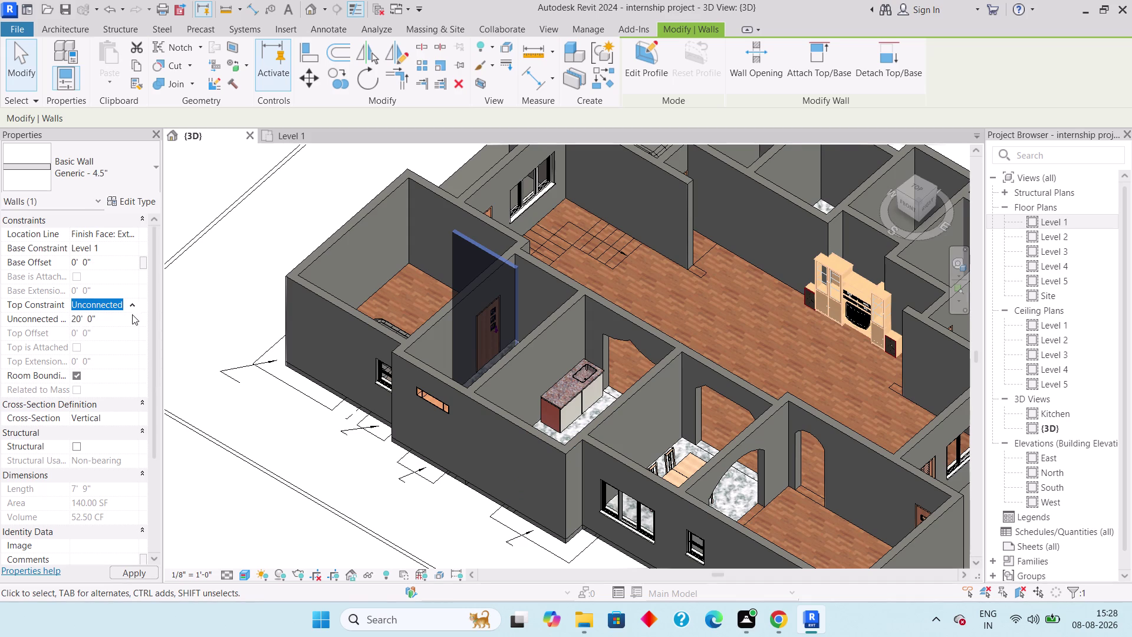
click(132, 314)
text(10')
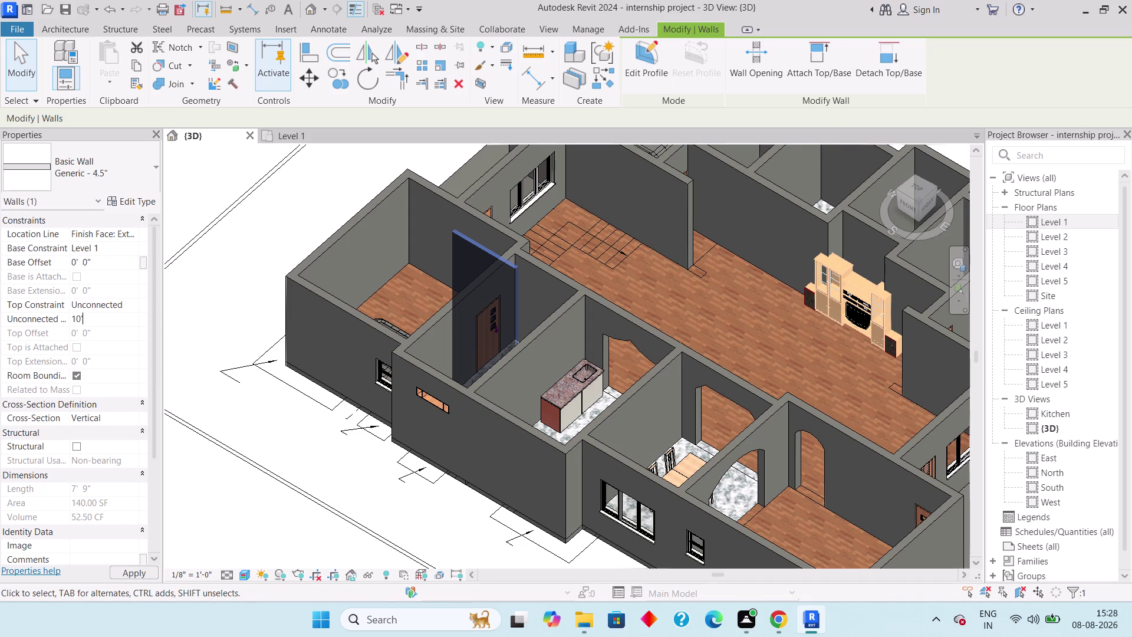
text(6")
key(Return)
click(116, 305)
click(128, 300)
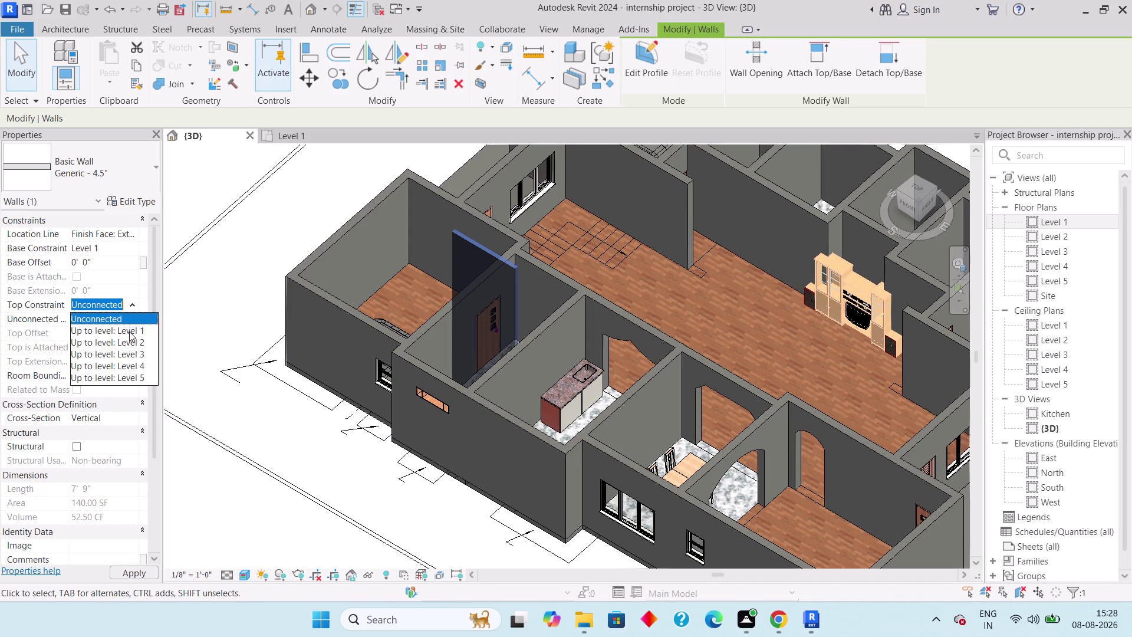
click(133, 339)
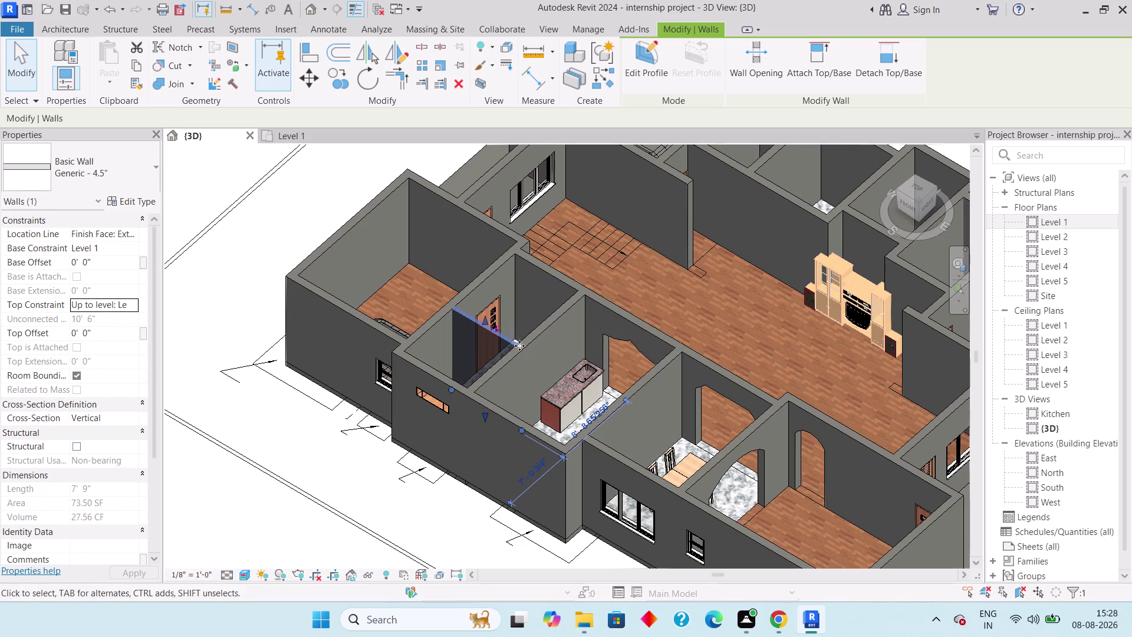
key(Escape)
key(Escape)
scroll(down, 3)
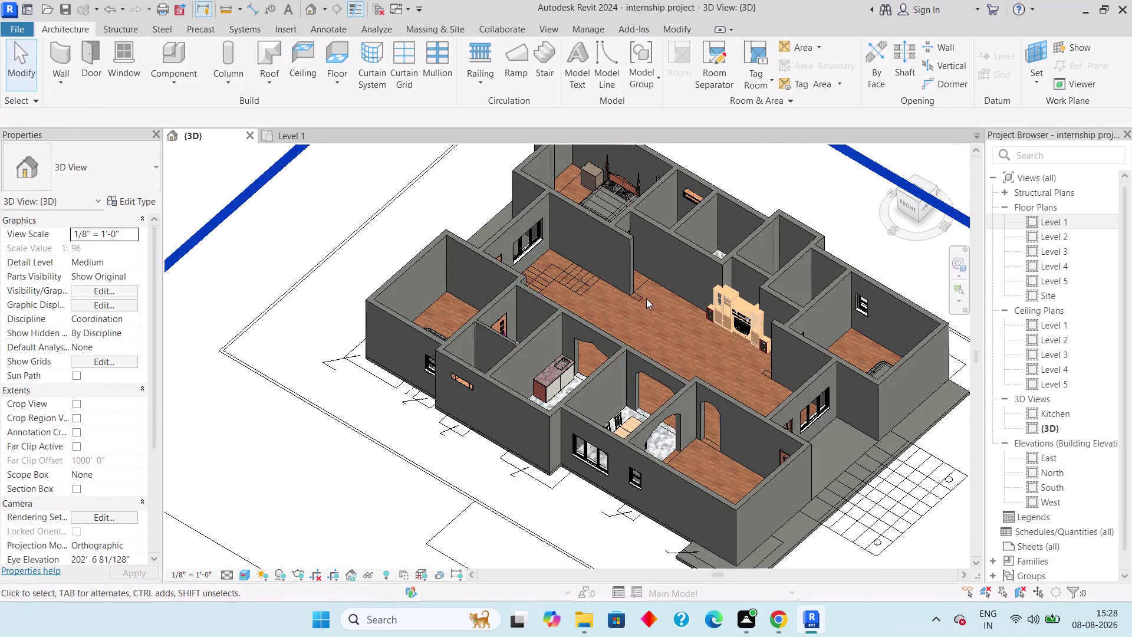
Pan and orbit the house model to a top-down view of the ground floor.
middle_drag(641, 305, 607, 341)
middle_drag(714, 331, 481, 451)
scroll(down, 3)
scroll(up, 3)
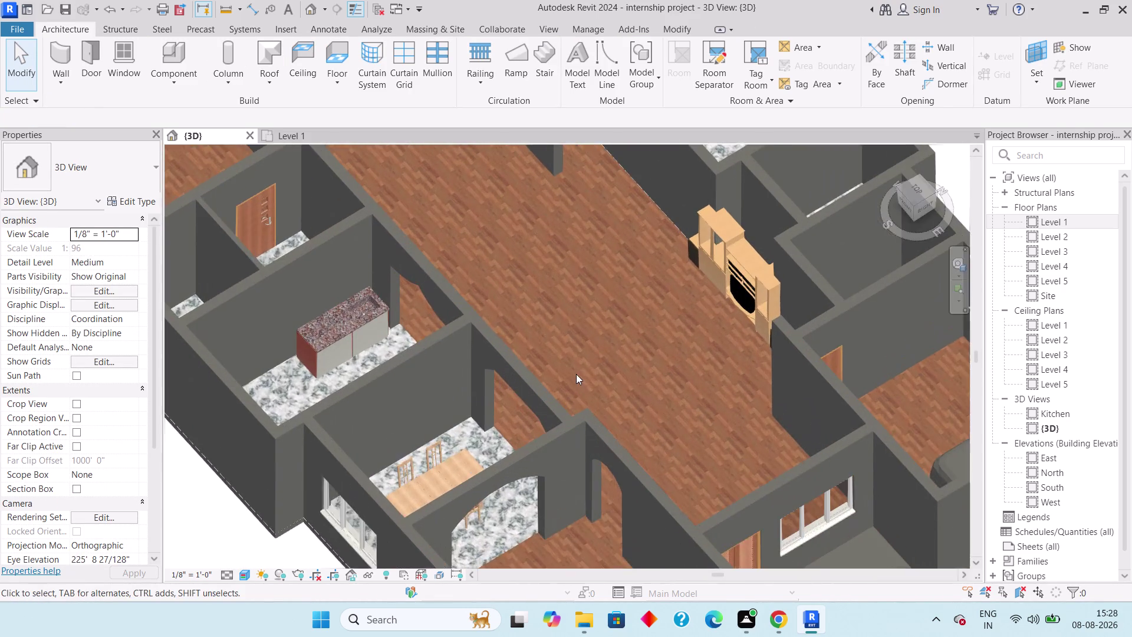
scroll(down, 3)
middle_drag(609, 376, 586, 318)
middle_drag(666, 321, 650, 316)
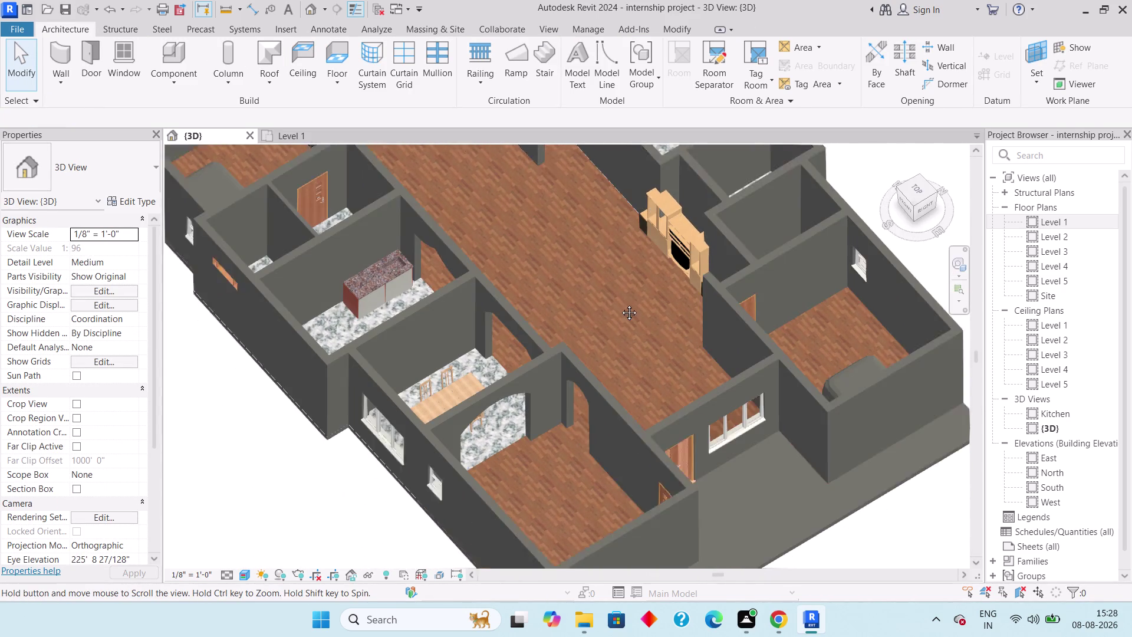
middle_drag(650, 315, 599, 314)
scroll(down, 3)
middle_drag(518, 381, 514, 414)
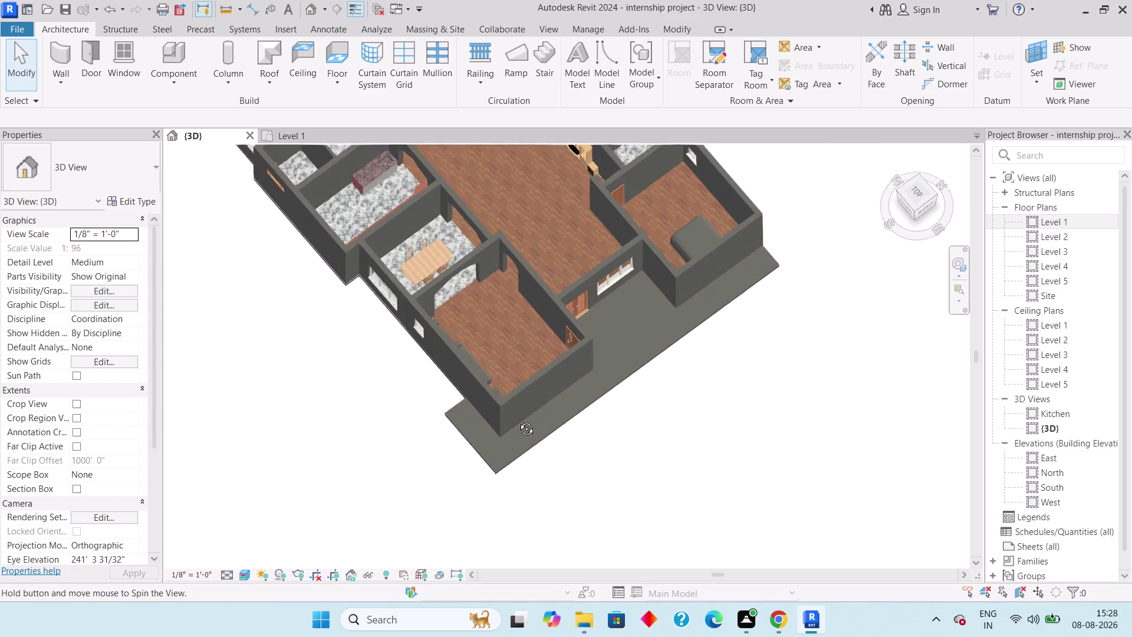
middle_drag(515, 413, 521, 422)
scroll(down, 3)
middle_drag(522, 351, 522, 424)
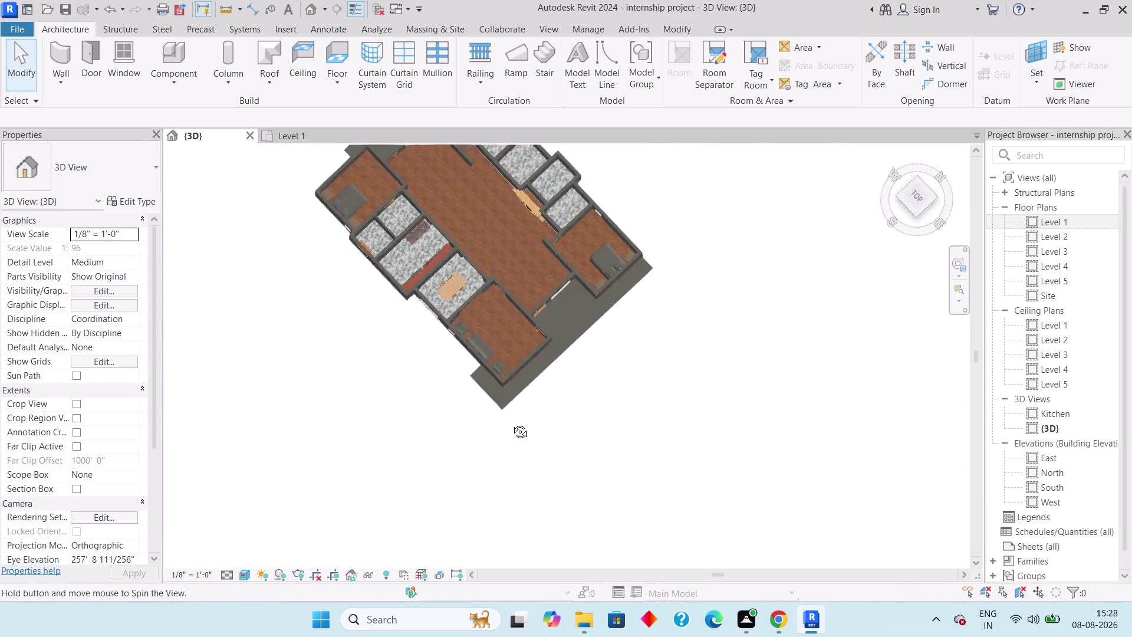
middle_drag(522, 425, 349, 300)
middle_drag(884, 485, 546, 418)
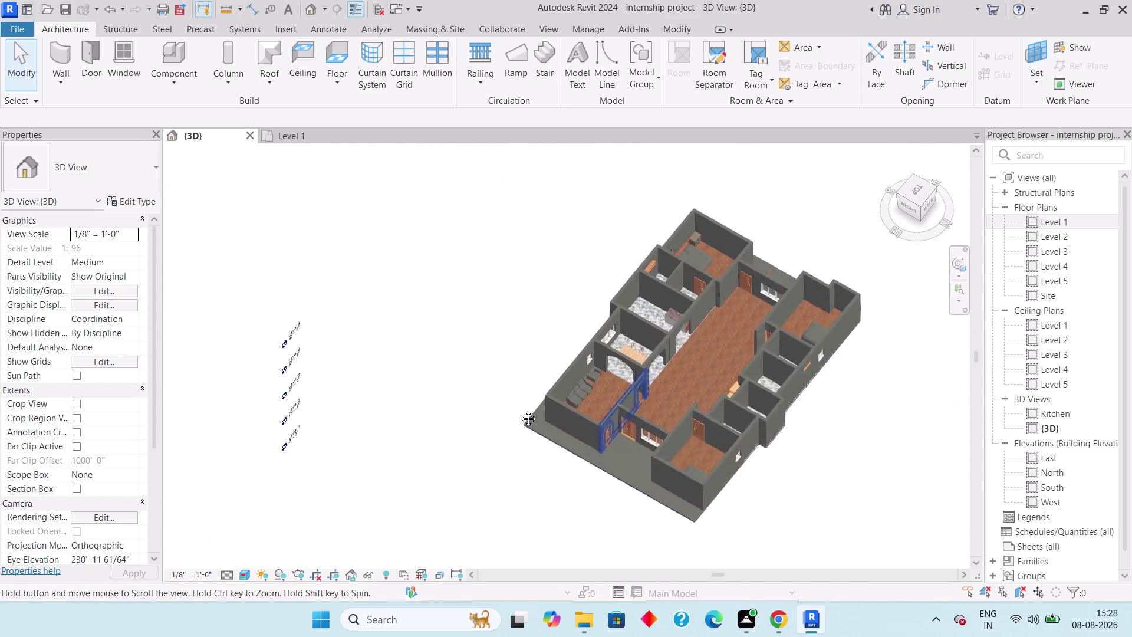
middle_drag(546, 417, 495, 398)
middle_drag(523, 323, 403, 390)
middle_drag(590, 557, 541, 426)
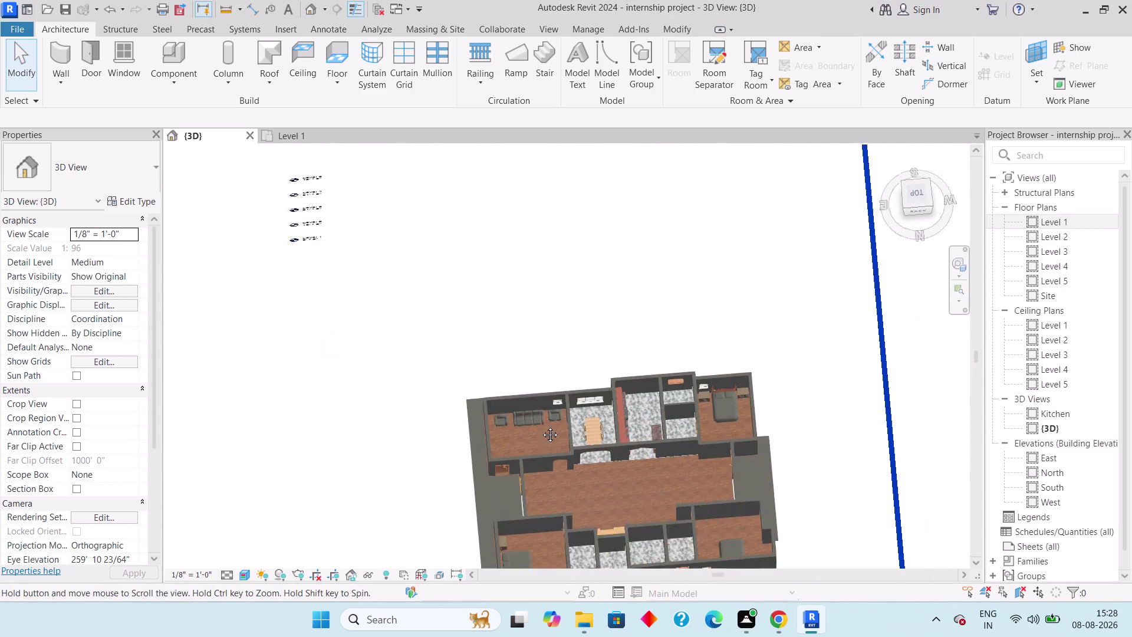
scroll(up, 3)
scroll(down, 3)
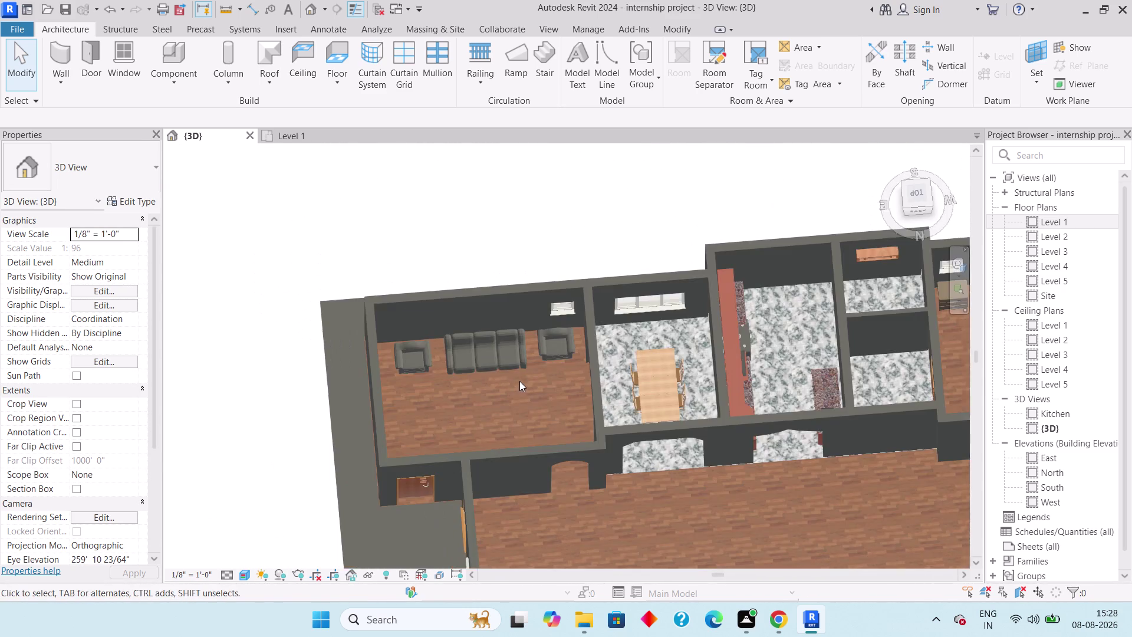
scroll(down, 3)
Pan and zoom in on the furnished lounge floor and the wooden door.
middle_drag(527, 401, 671, 383)
scroll(down, 3)
middle_drag(548, 311, 829, 235)
middle_drag(588, 359, 876, 357)
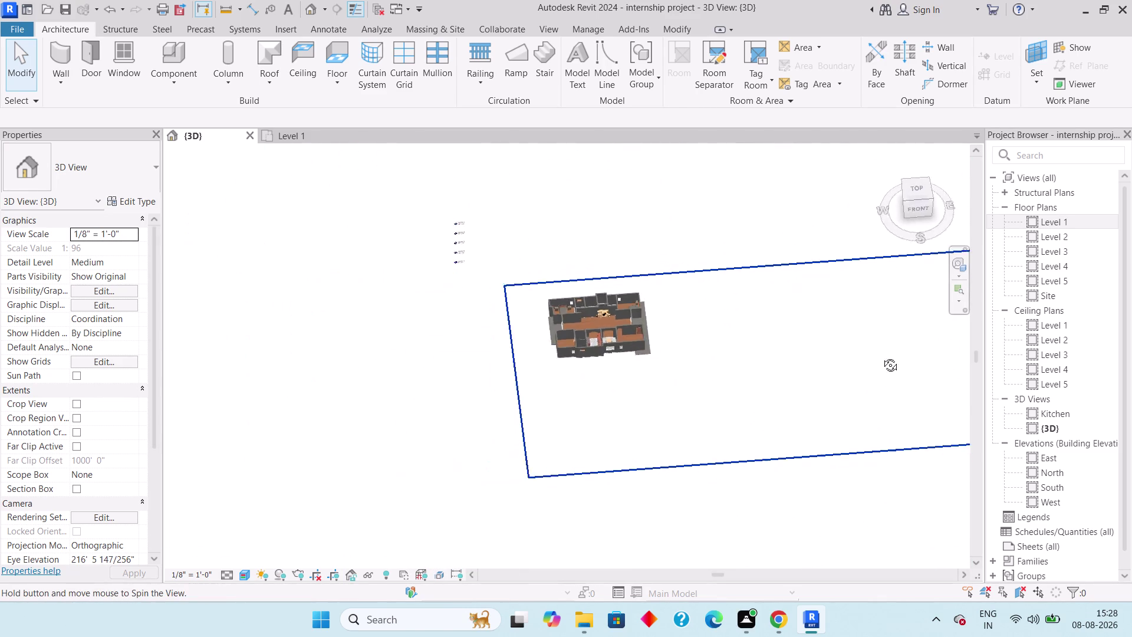
middle_drag(875, 357, 914, 355)
scroll(up, 3)
middle_drag(701, 414, 331, 496)
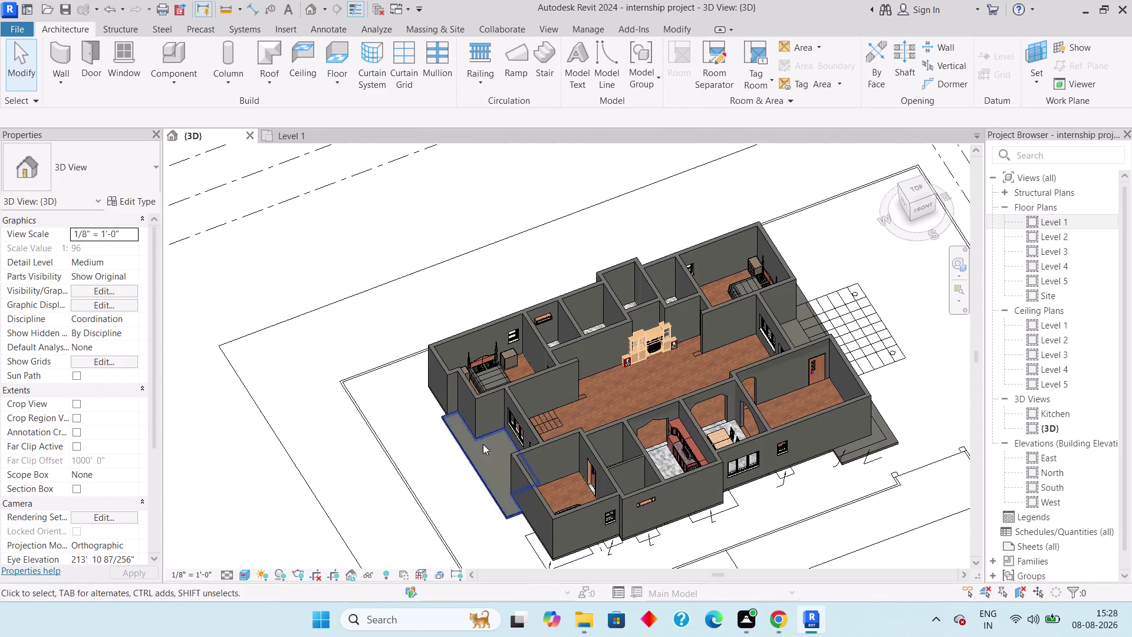
scroll(up, 3)
scroll(up, 3)
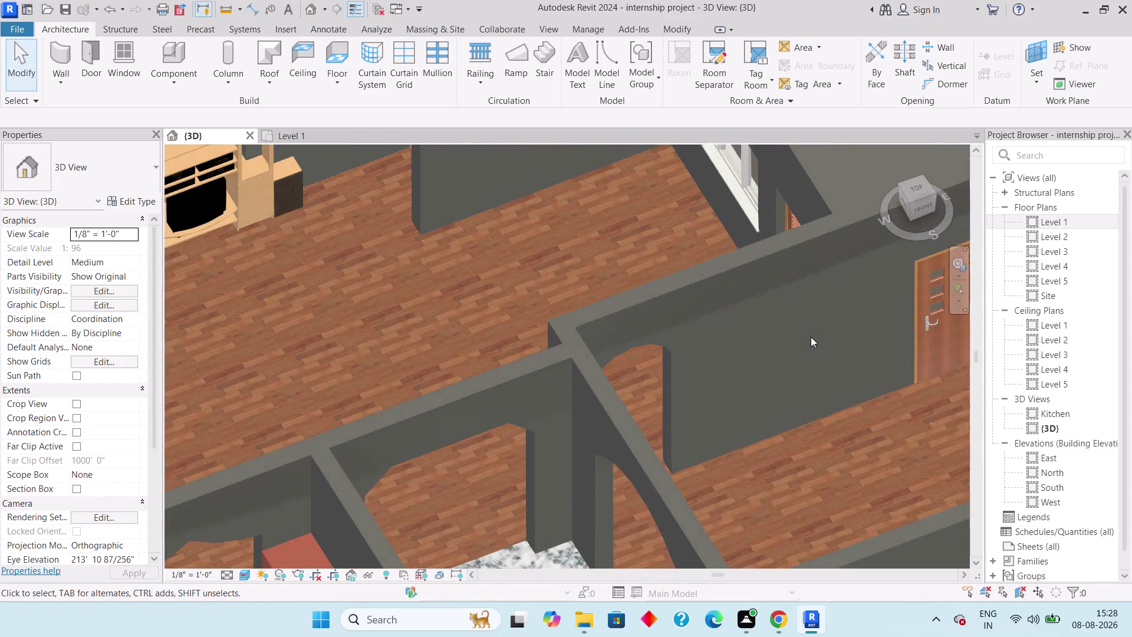
middle_drag(822, 384, 737, 411)
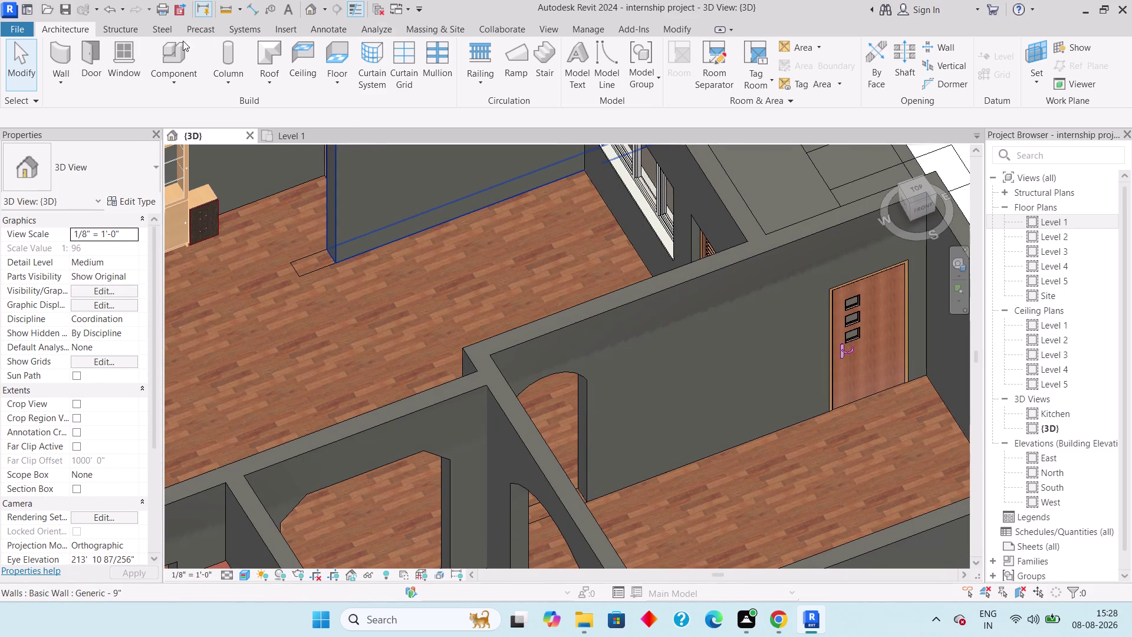
Start the Architecture Component tool and open the Load Family browser.
click(178, 73)
click(200, 101)
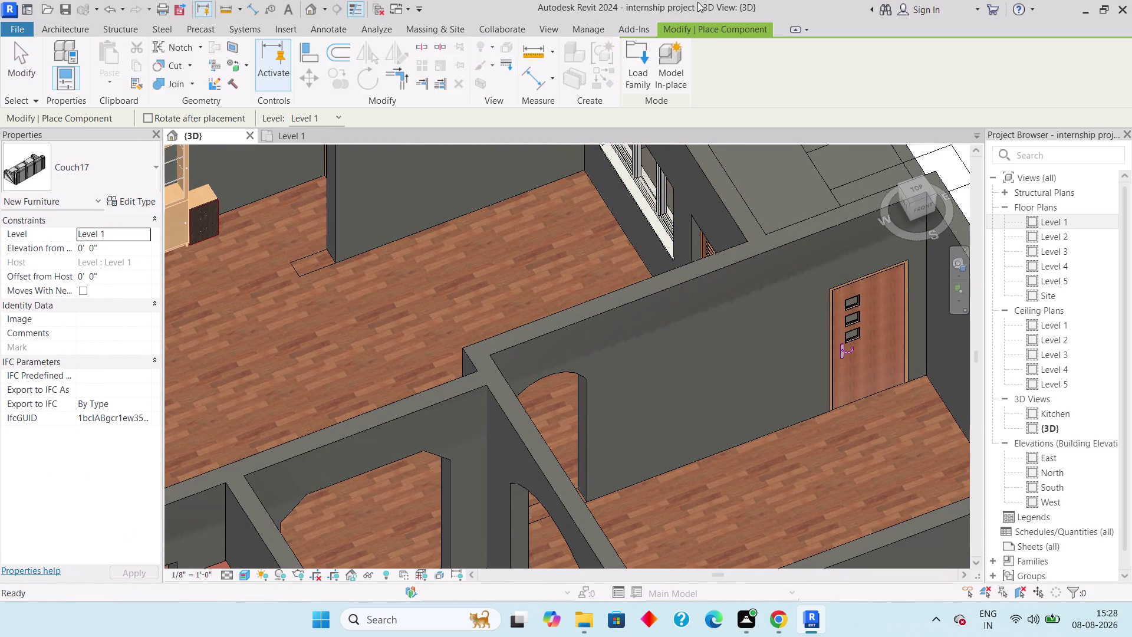
click(635, 63)
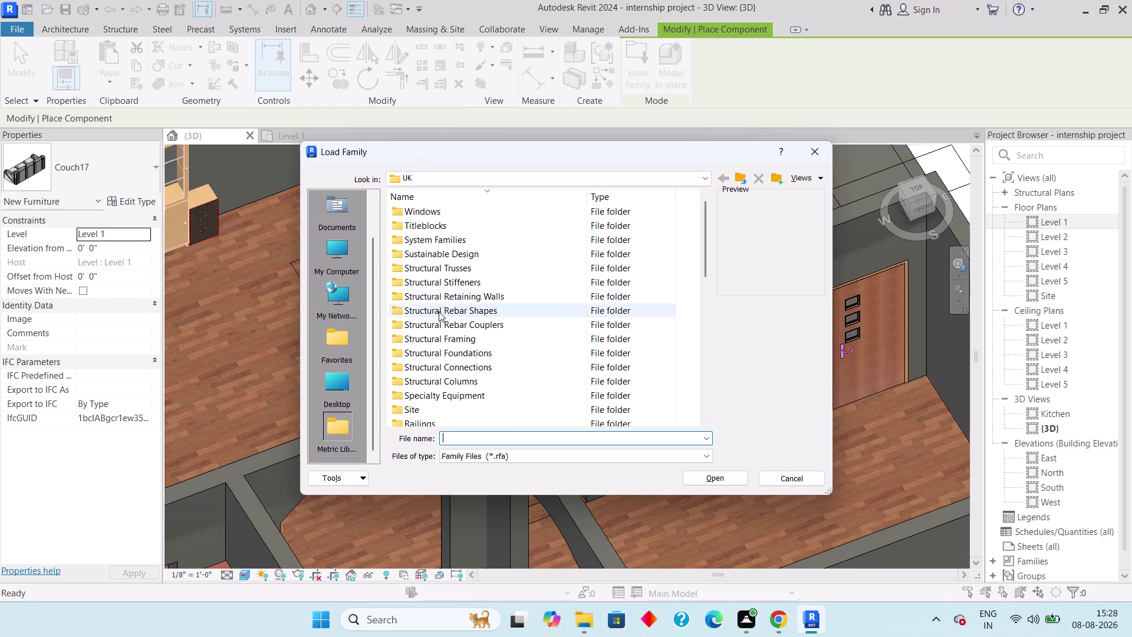
Browse Conduit > Fittings > RNC and select Conduit Junction Box - Transition - PVC.
scroll(down, 3)
scroll(down, 3)
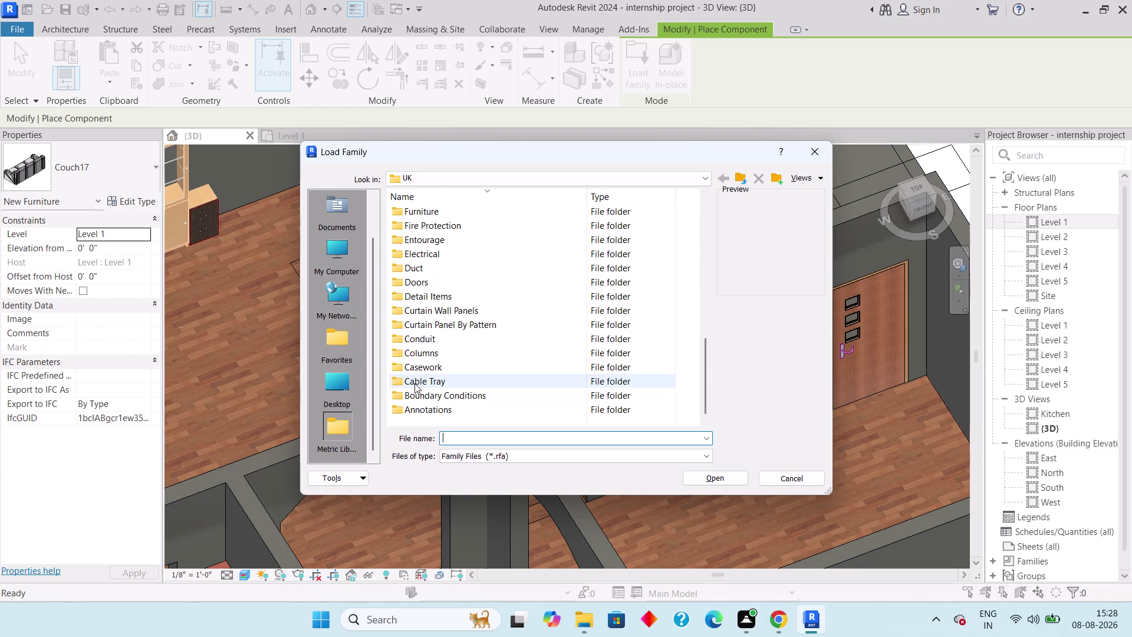
scroll(down, 3)
double_click(437, 335)
click(480, 208)
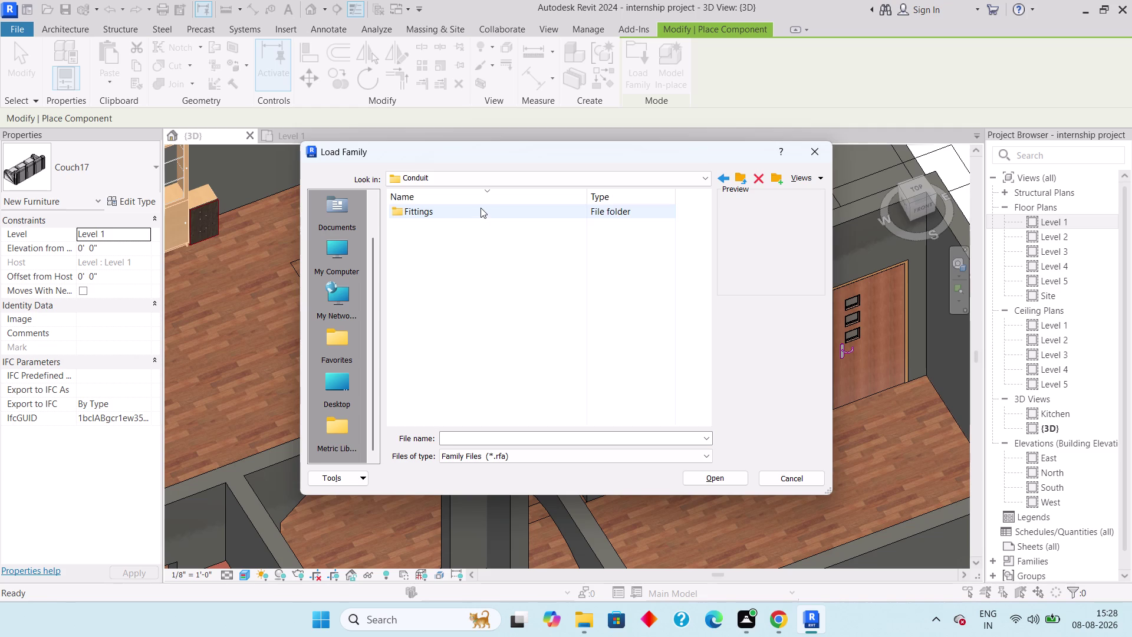
double_click(480, 207)
double_click(480, 207)
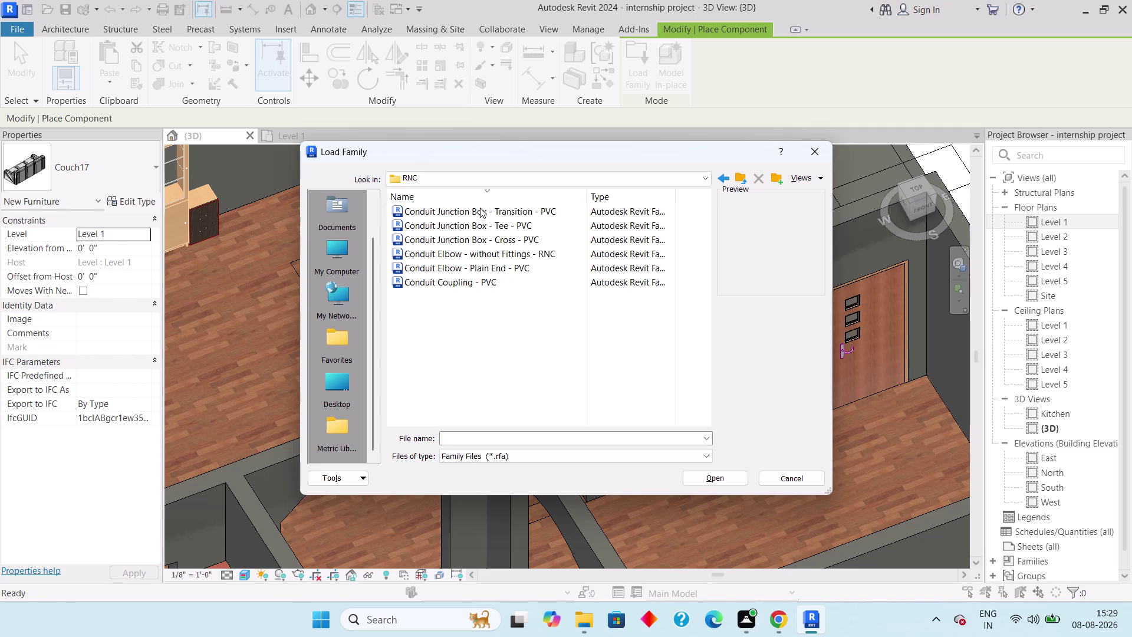
click(480, 207)
Arrow down to Conduit Coupling - PVC, then return to the UK library folder.
key(Down)
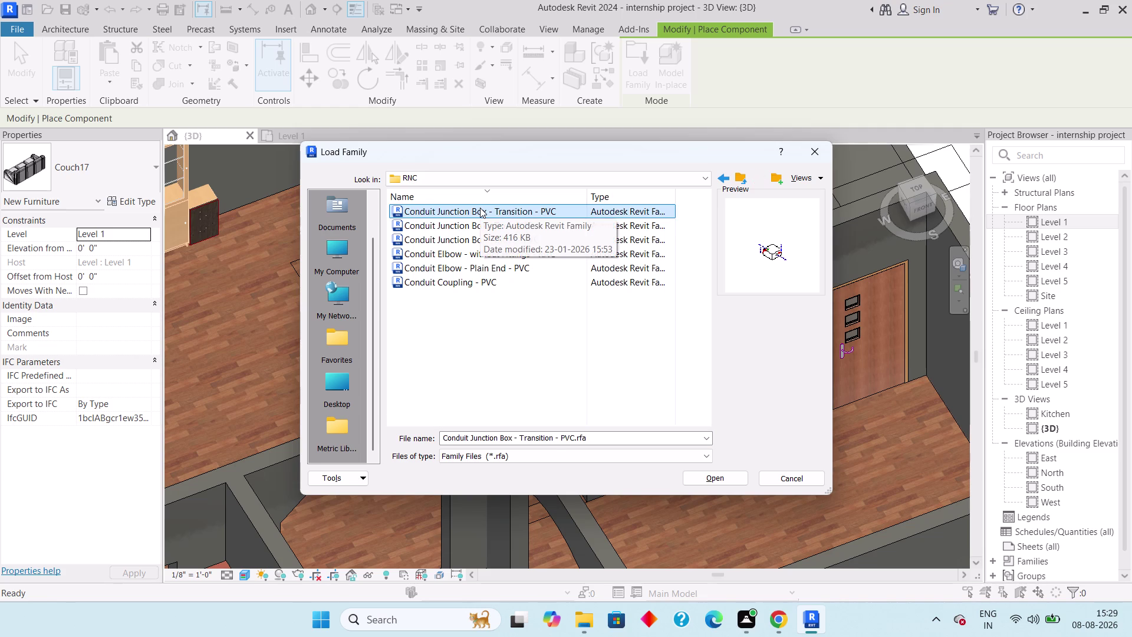
key(Down)
key(Down)
key(Down)
key(Down)
key(Down)
key(Down)
key(Down)
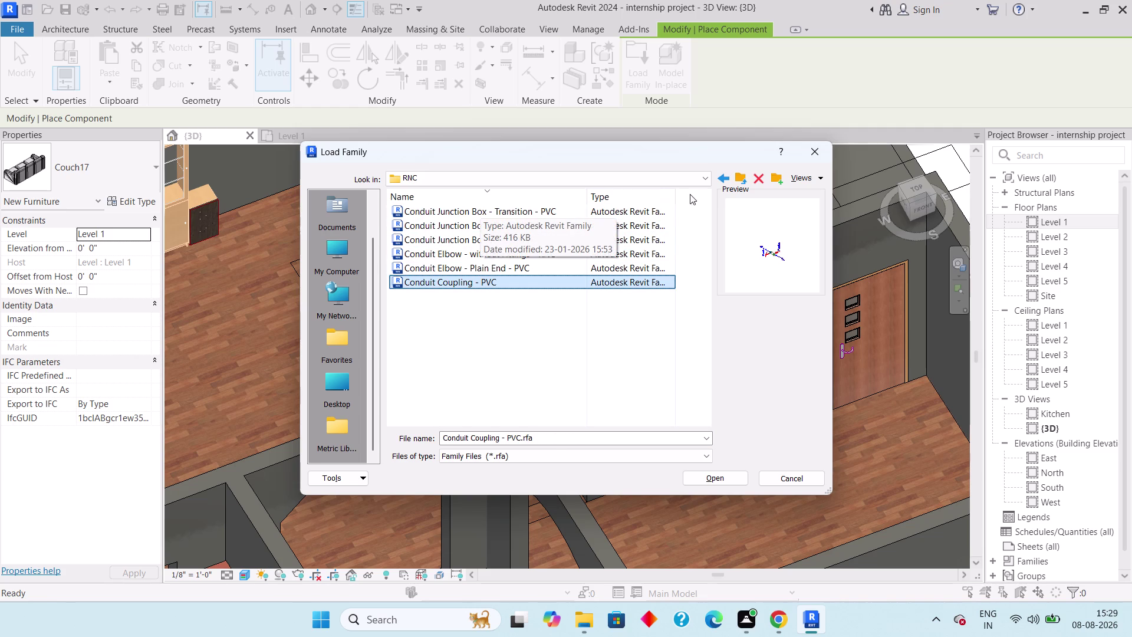
double_click(717, 179)
click(718, 178)
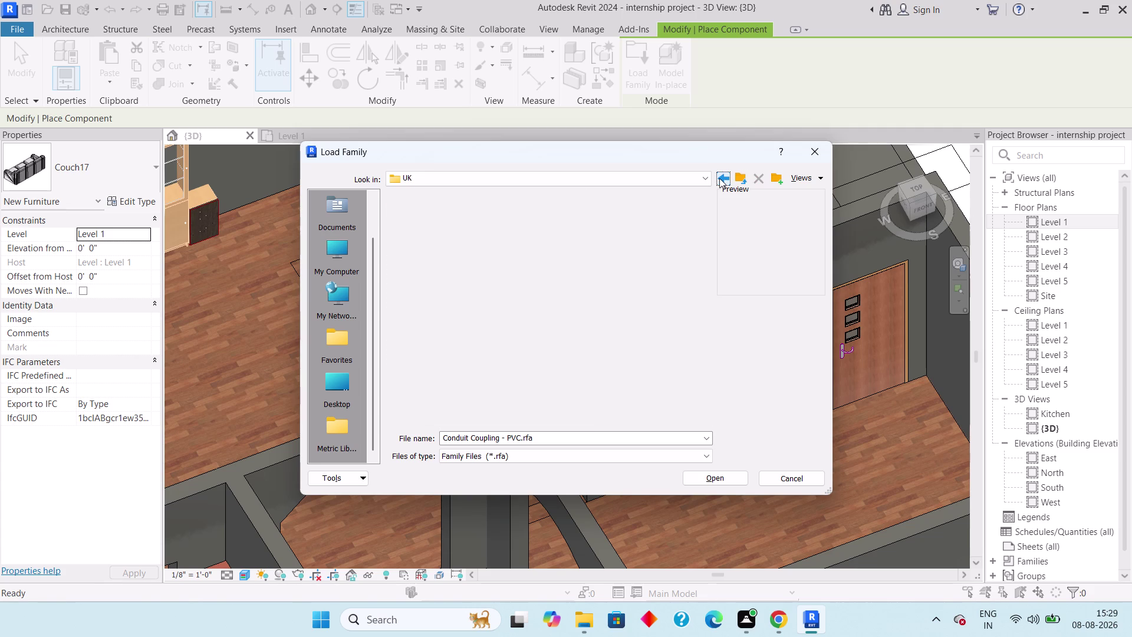
Look into System Families, then open Annotations > Architectural and select a family.
scroll(up, 3)
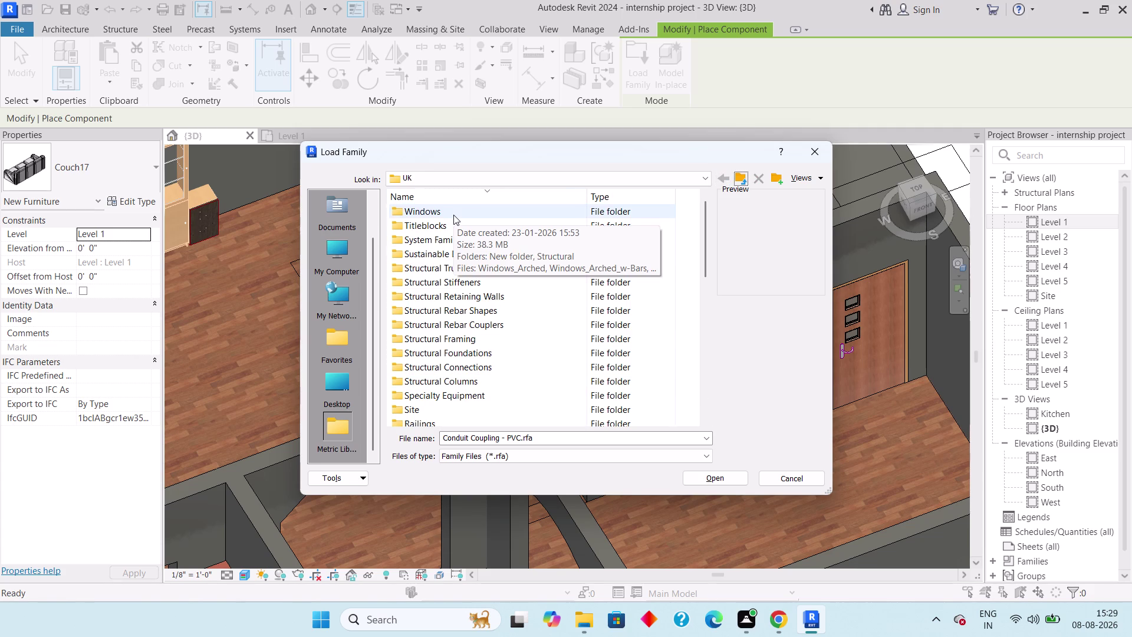
double_click(420, 238)
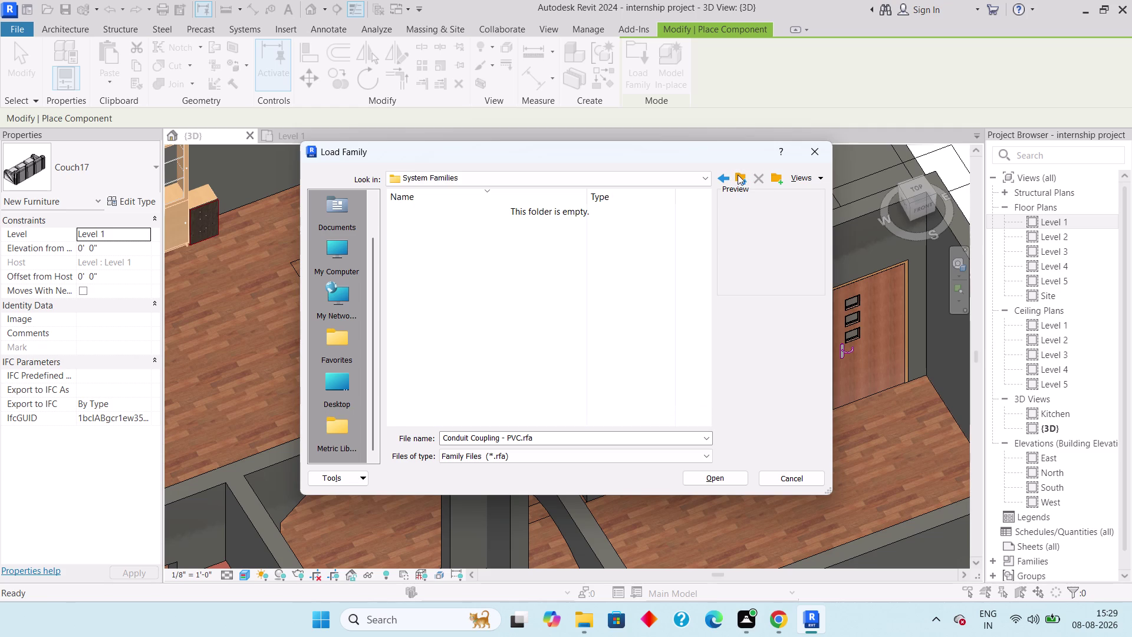
click(725, 178)
scroll(down, 3)
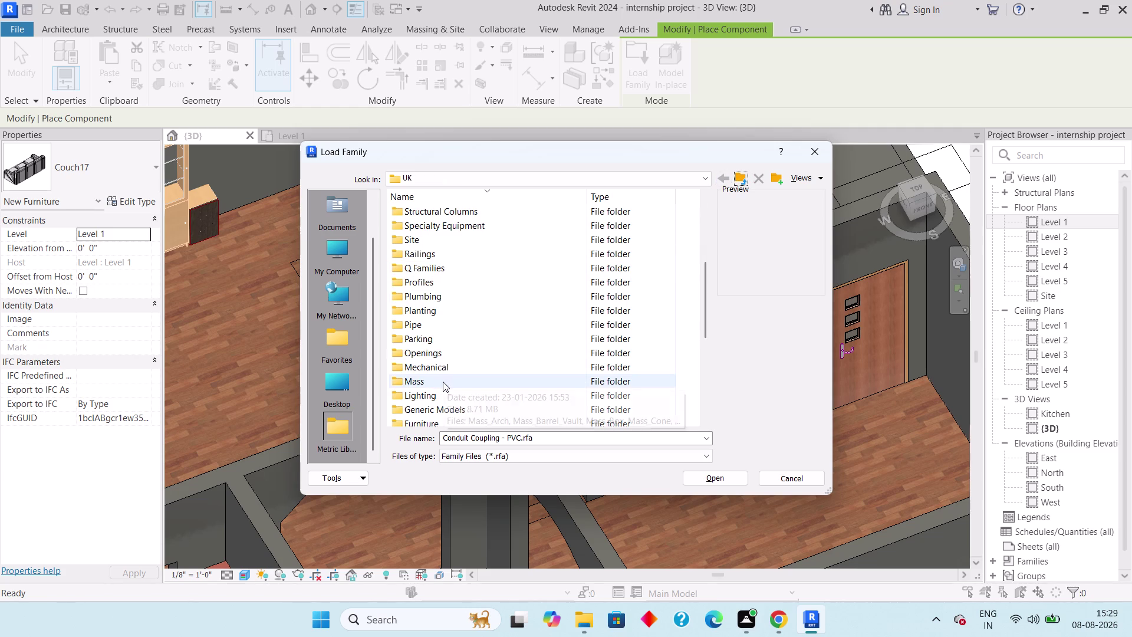
scroll(down, 3)
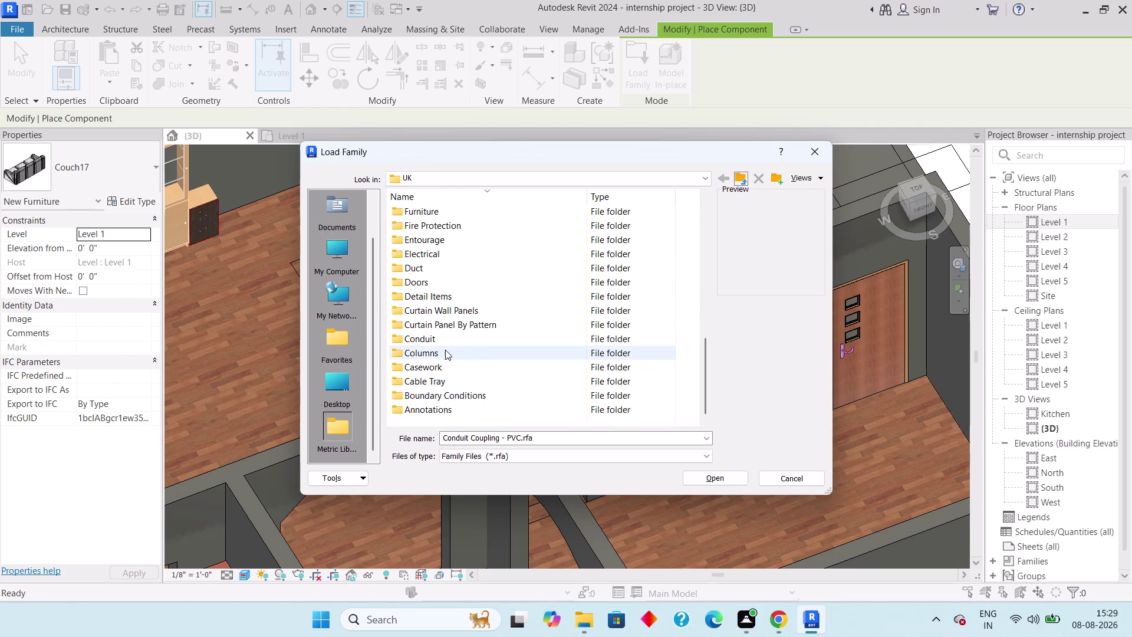
double_click(456, 405)
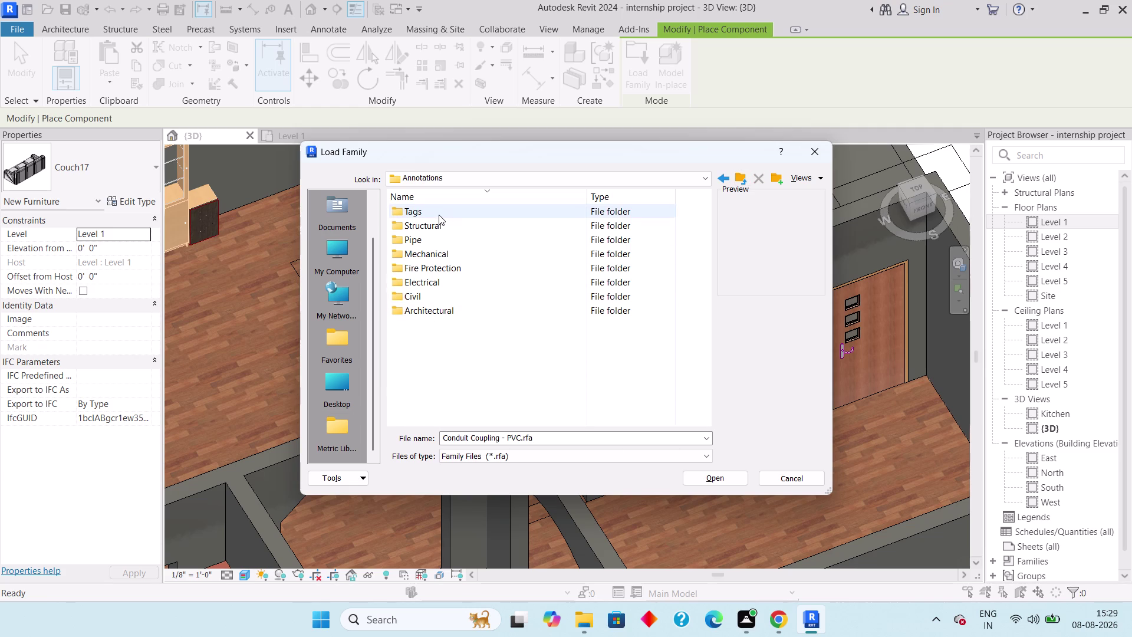
double_click(459, 305)
click(455, 214)
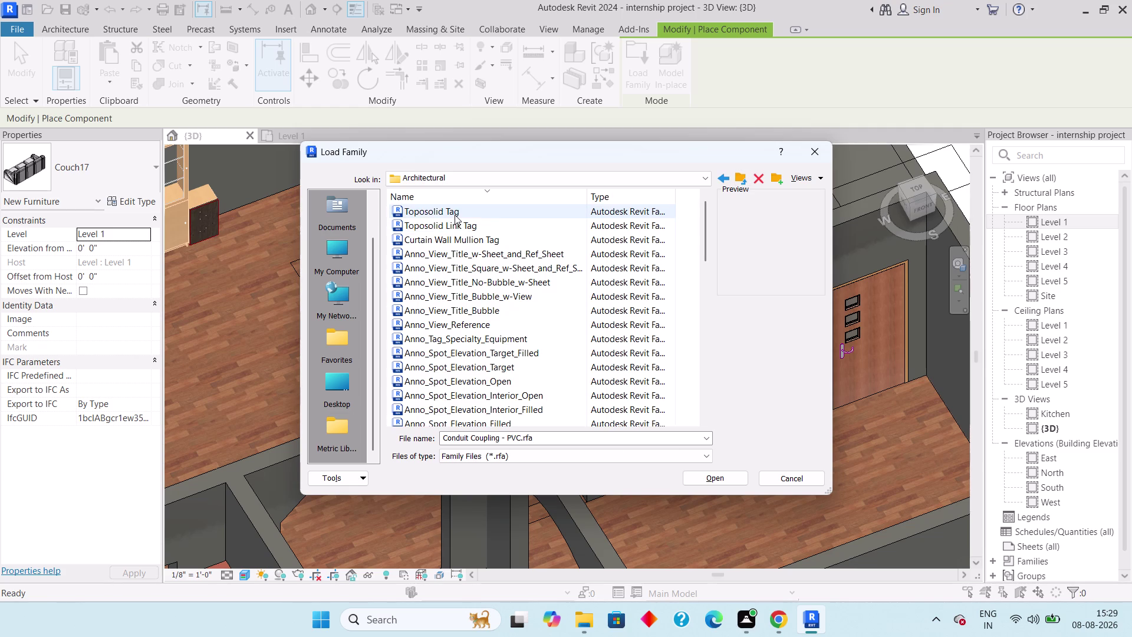
Step through the Architectural annotation families down to Anno_Callout_Head.
key(Down)
key(Down)
key(Down)
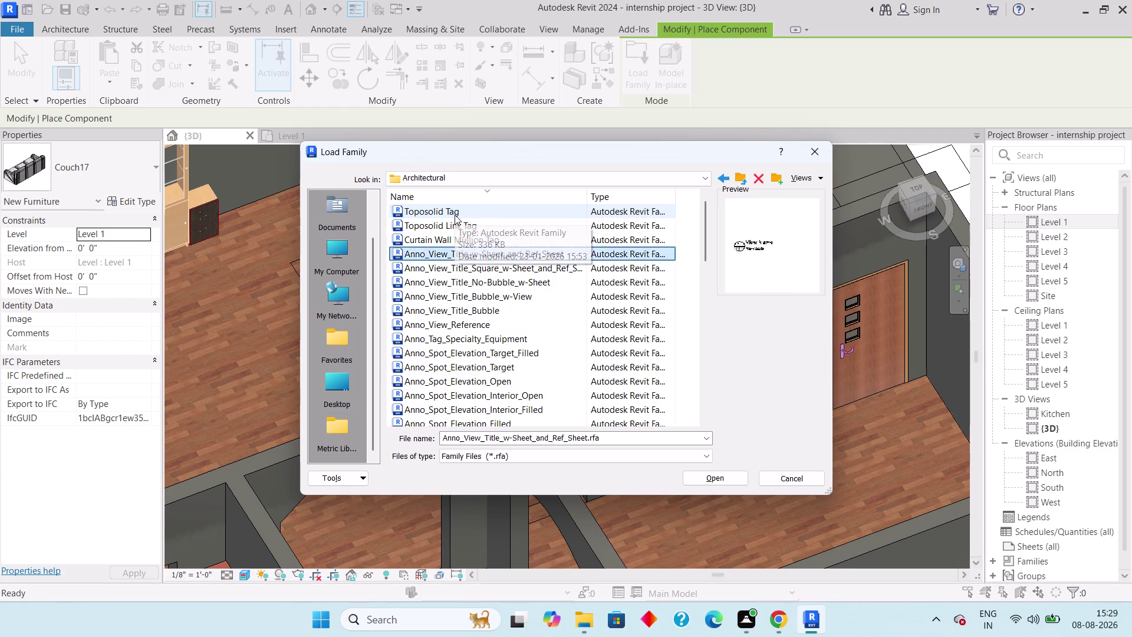
key(Down)
key(Down)
key(Down)
key(Down)
key(Down)
key(Down)
key(Down)
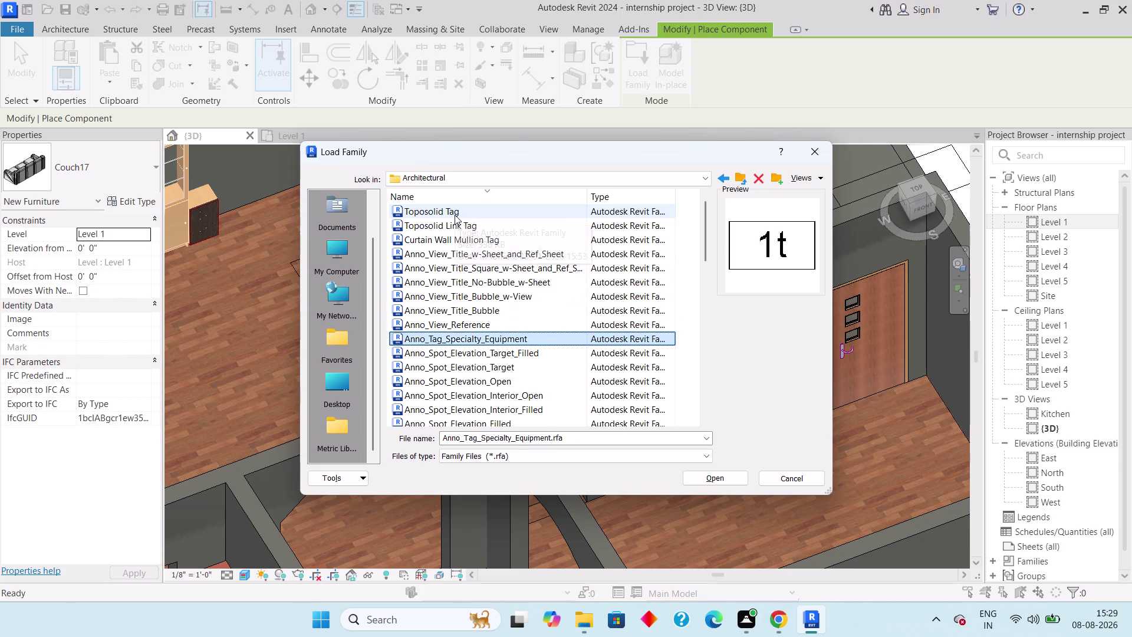
key(Down)
key(Down)
key(Down)
key(Down)
key(Down)
key(Down)
key(Down)
key(Down)
key(Down)
key(Down)
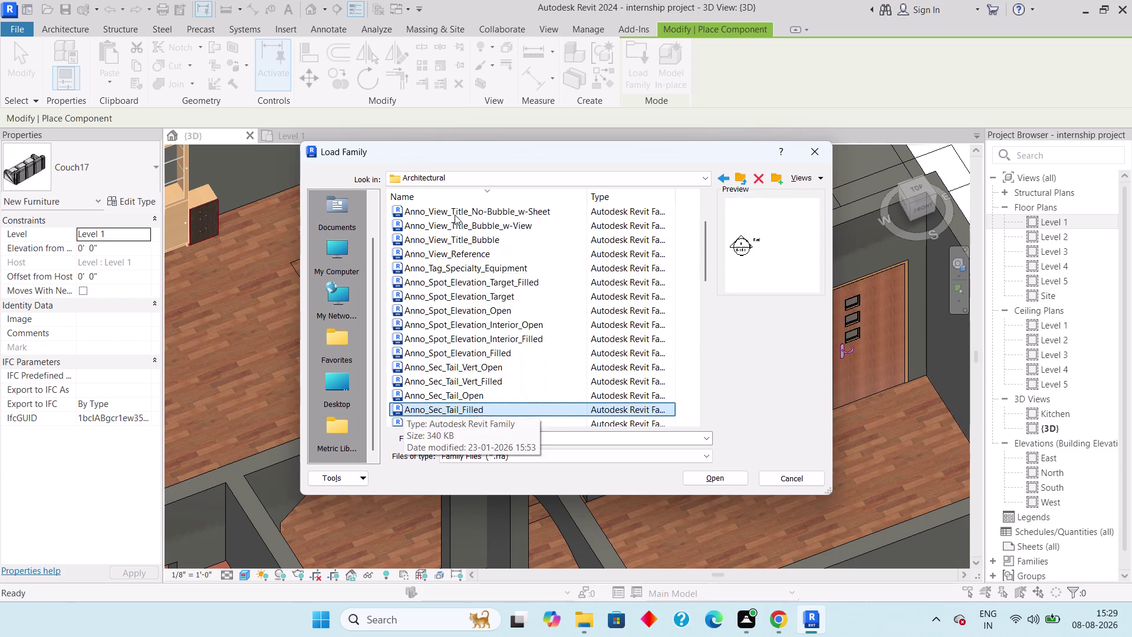
key(Down)
key(Down)
key(Down)
key(Down)
key(Down)
key(Down)
key(Down)
key(Down)
key(Down)
key(Down)
key(Down)
key(Down)
key(Down)
key(Down)
key(Down)
key(Down)
key(Down)
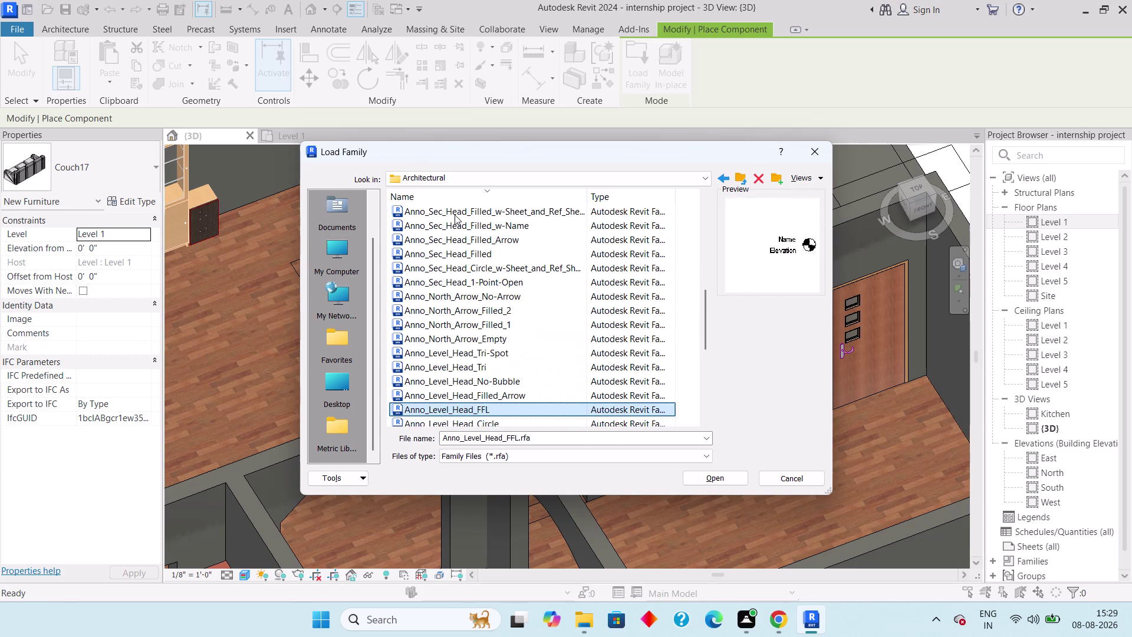
key(Down)
key(Down)
key(Down)
key(Down)
key(Down)
key(Down)
key(Down)
key(Down)
key(Down)
key(Down)
key(Down)
key(Down)
key(Down)
key(Down)
key(Down)
key(Down)
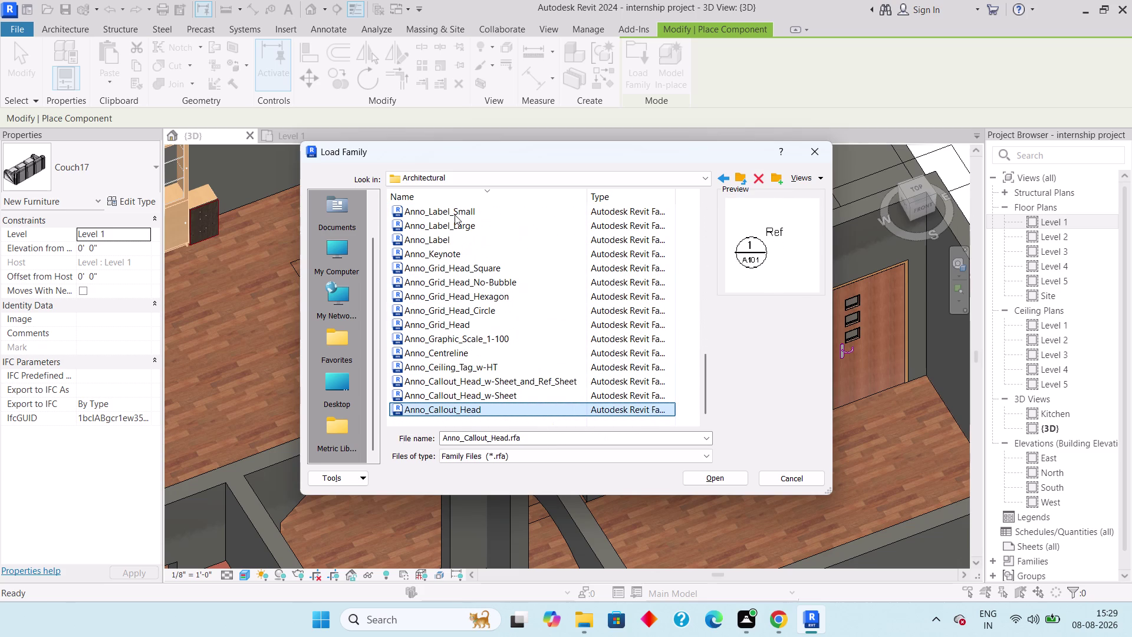
key(Down)
key(Down)
Go back to Annotations, then browse Duct > Fittings > Rectangular.
double_click(721, 178)
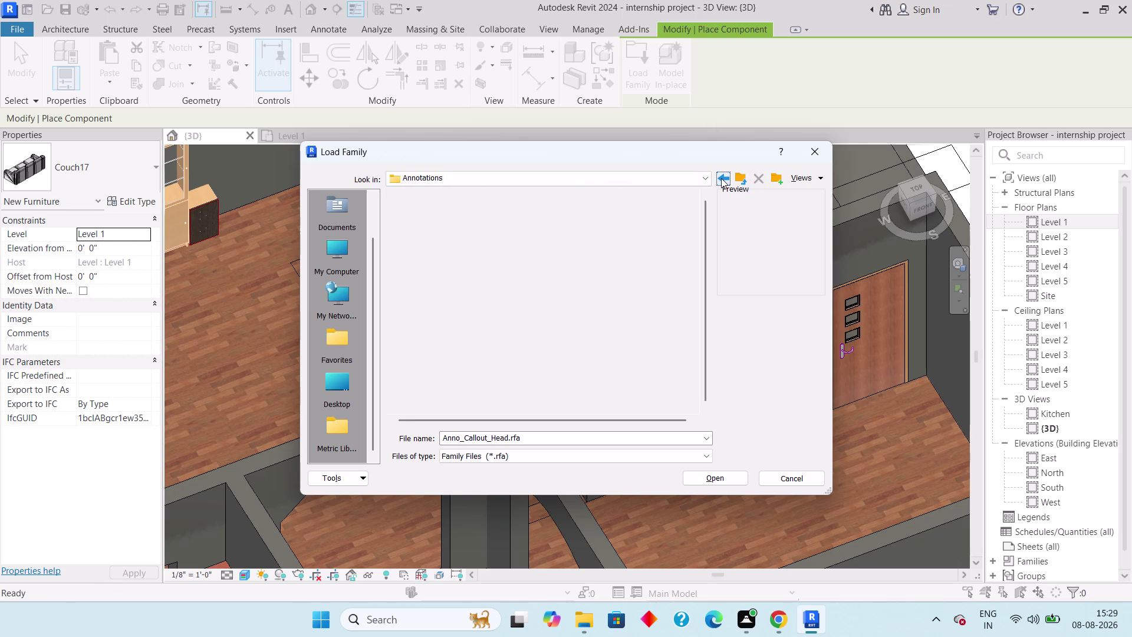
scroll(down, 3)
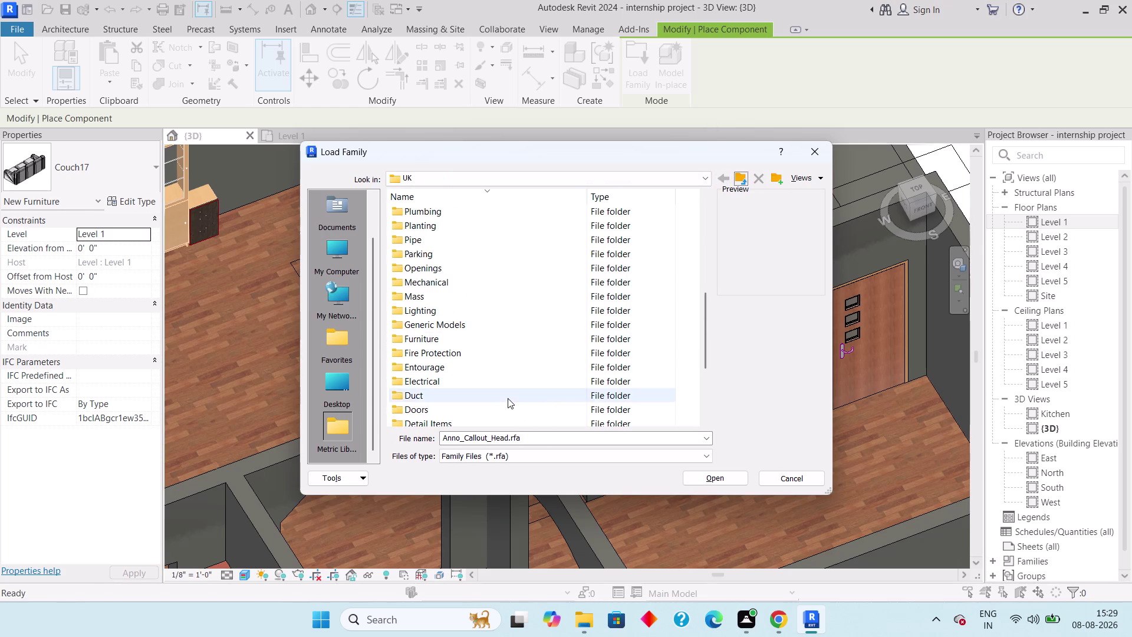
scroll(down, 3)
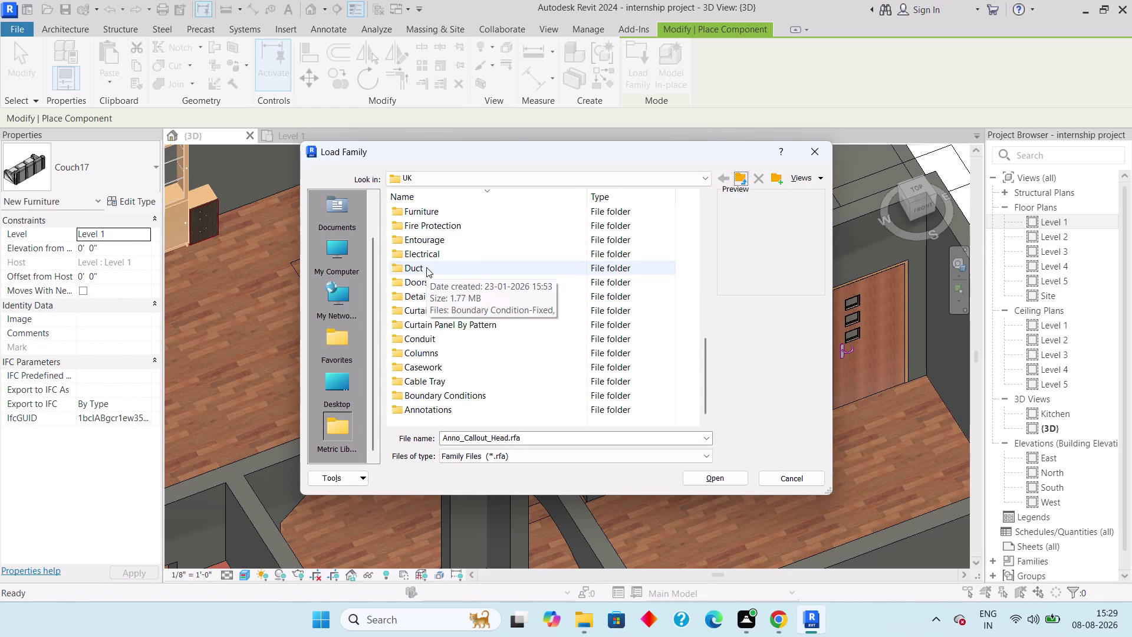
double_click(426, 267)
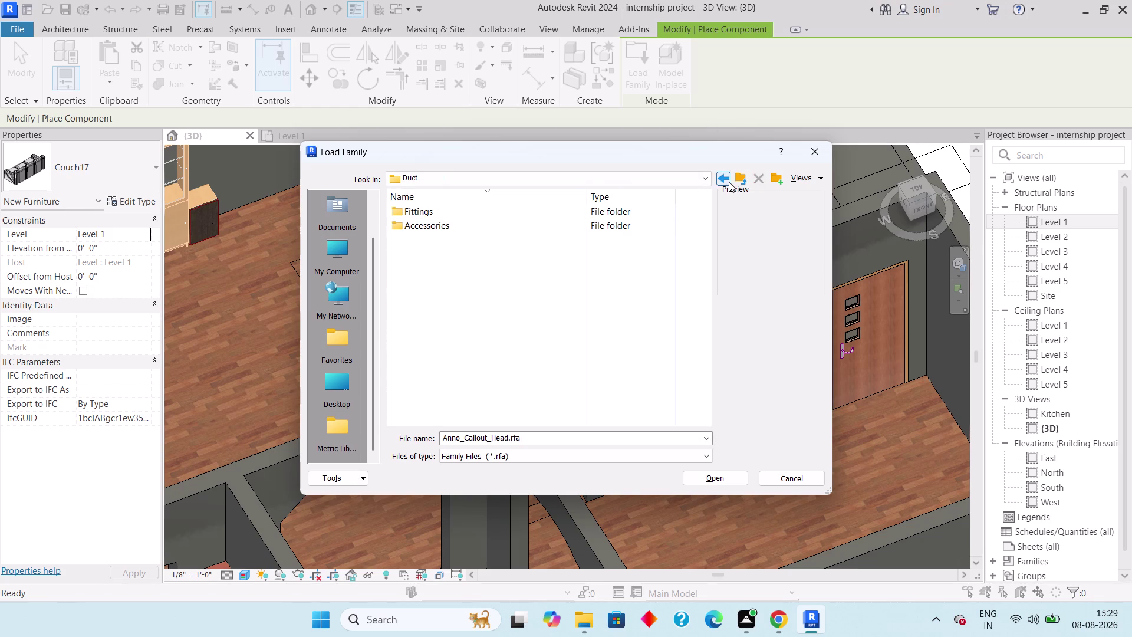
double_click(484, 215)
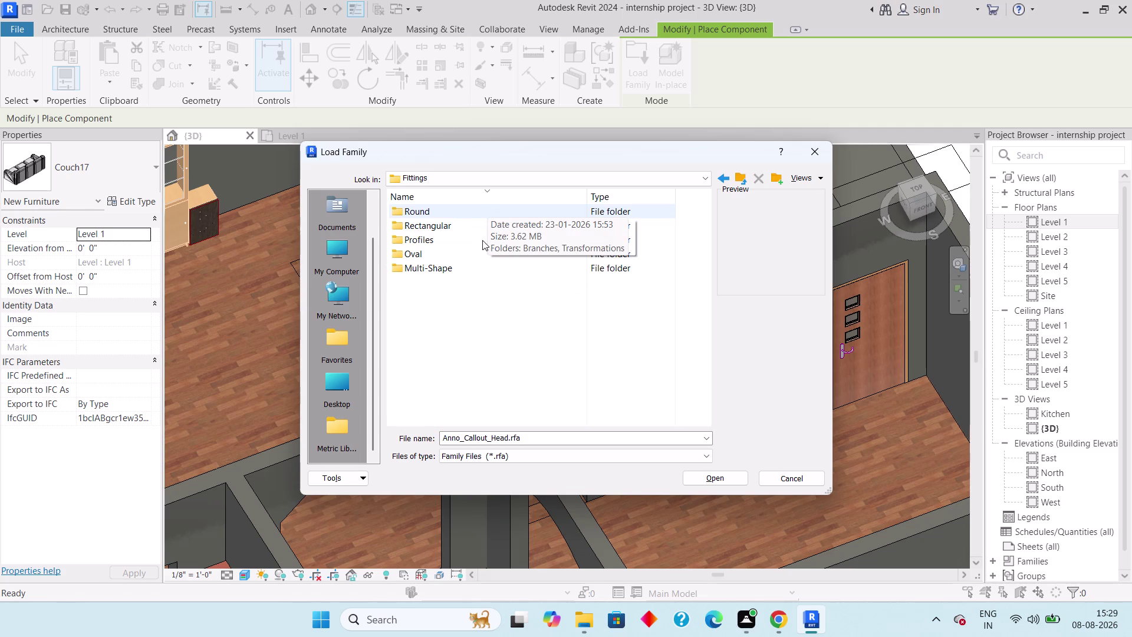
double_click(467, 231)
click(467, 230)
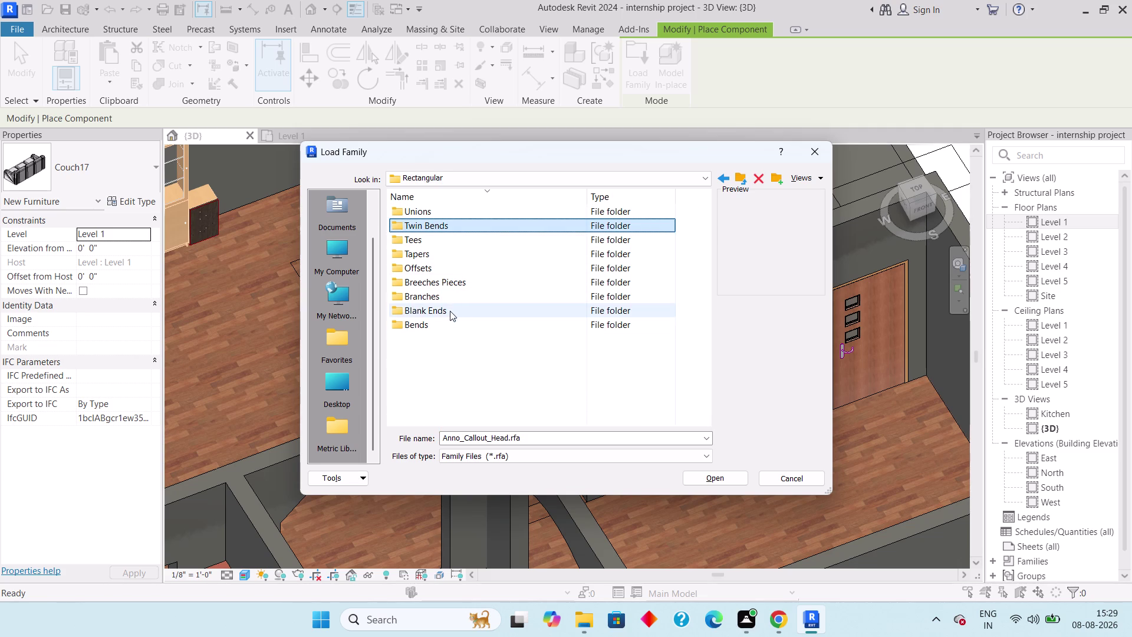
Look through the Unions and Tapers folders, then return to the Duct folder.
double_click(432, 212)
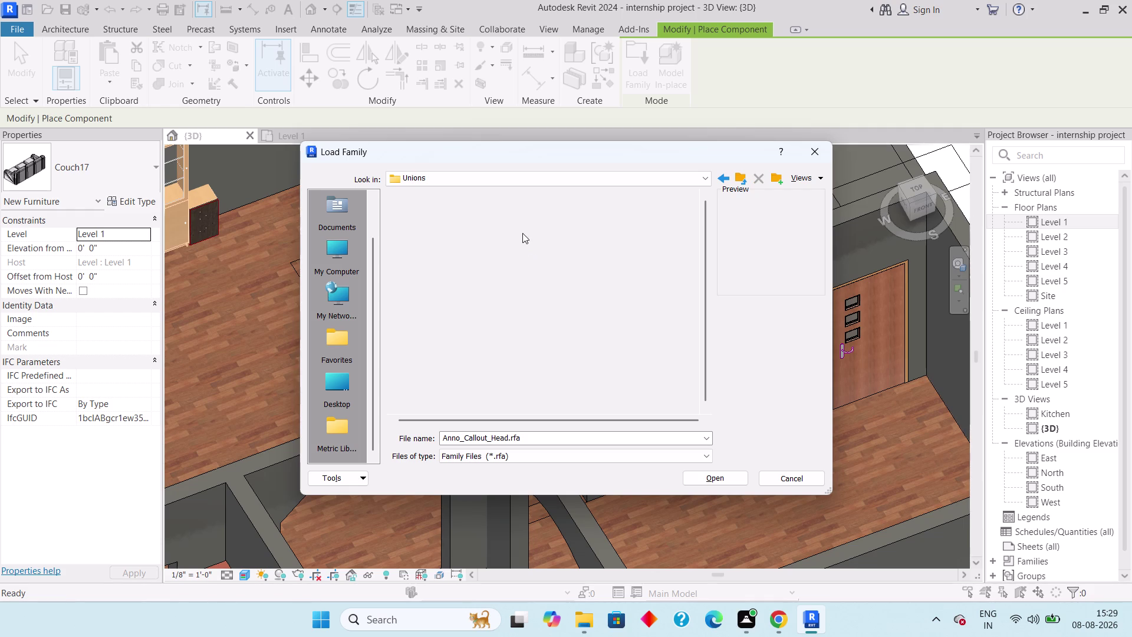
click(519, 216)
click(724, 181)
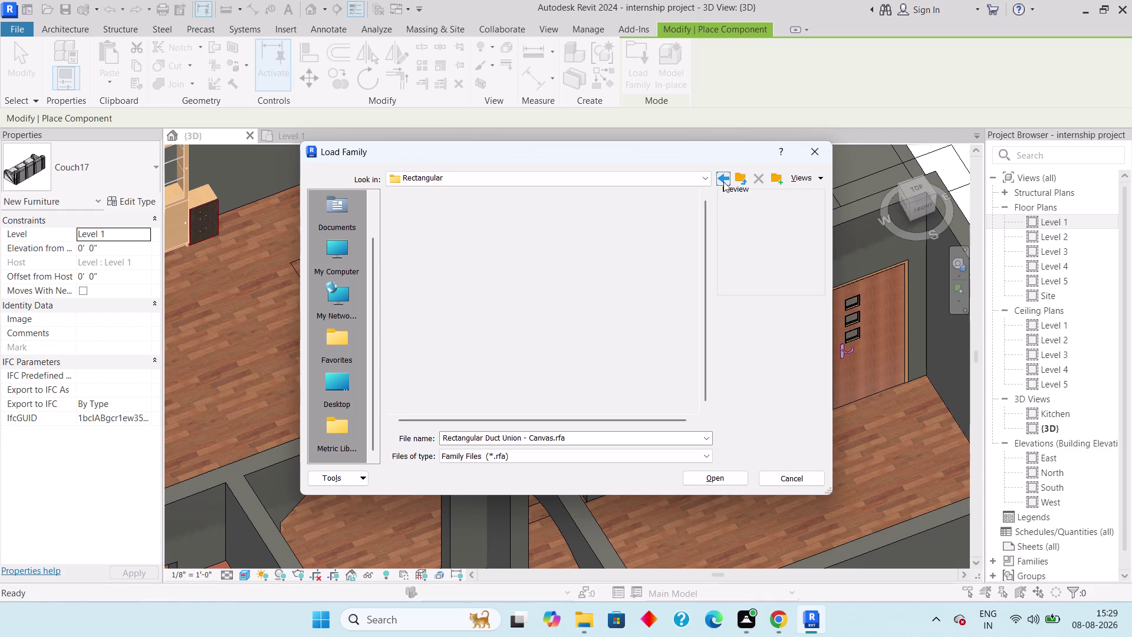
double_click(532, 255)
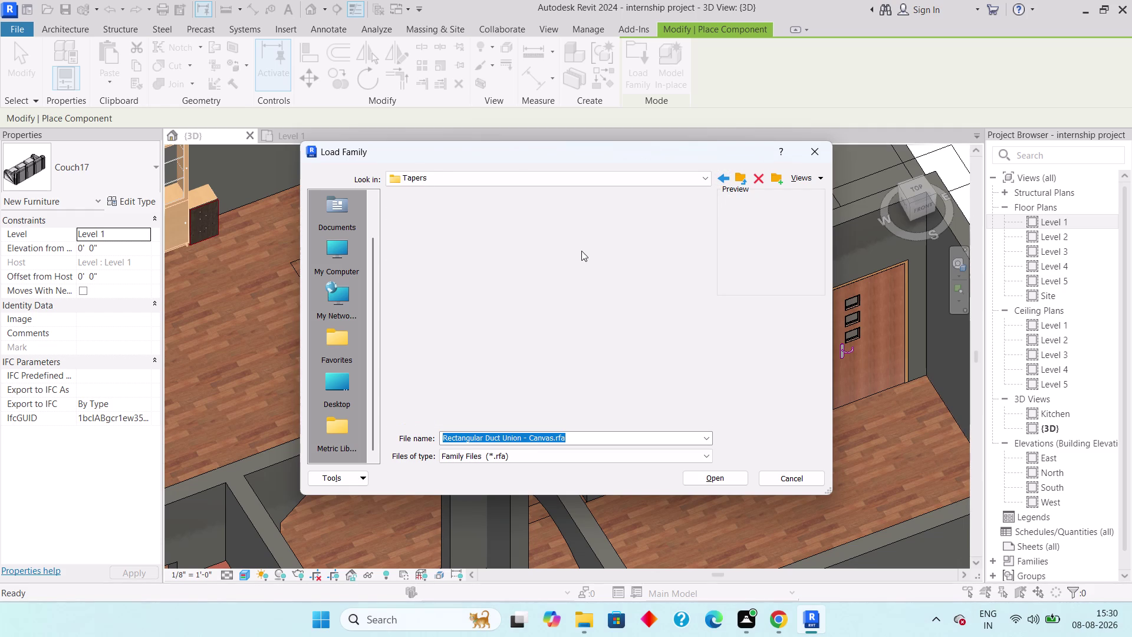
click(570, 224)
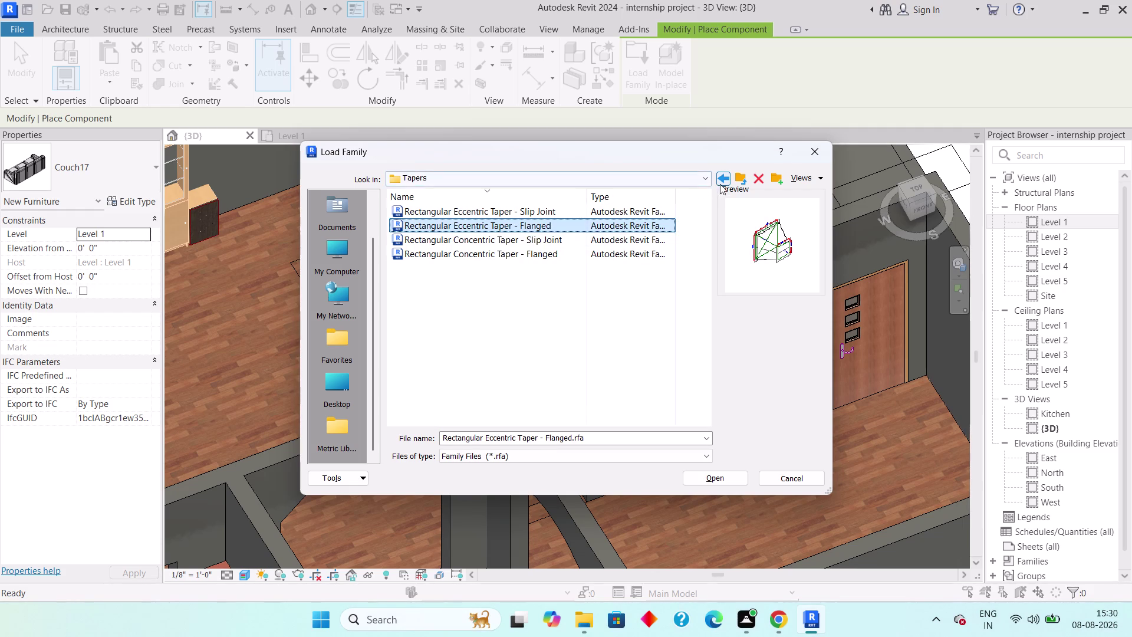
triple_click(723, 183)
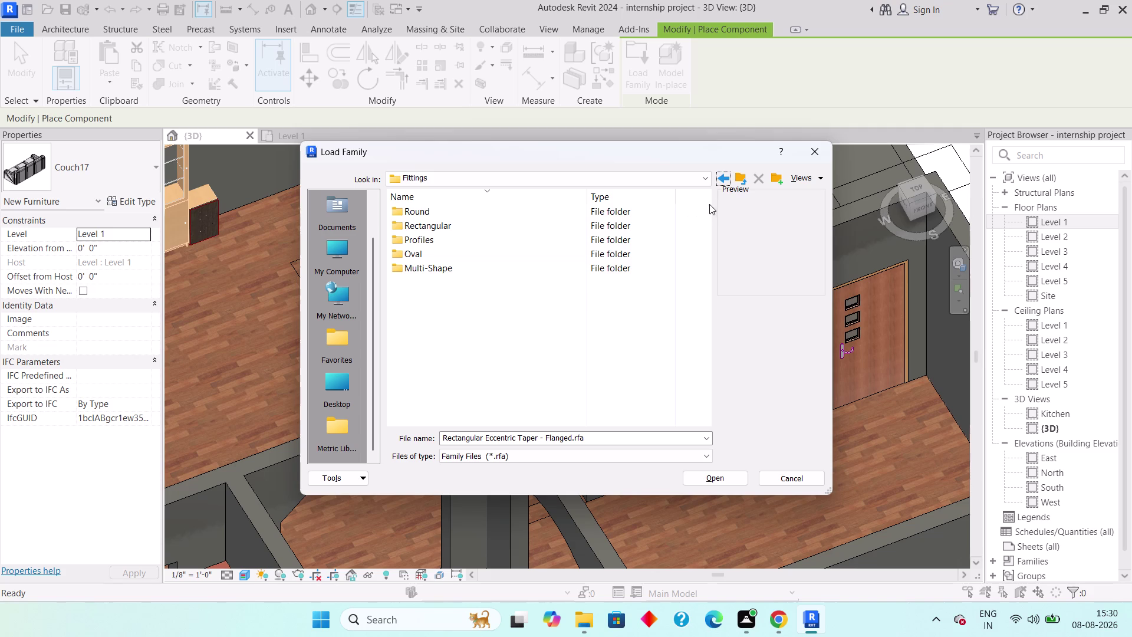
click(724, 178)
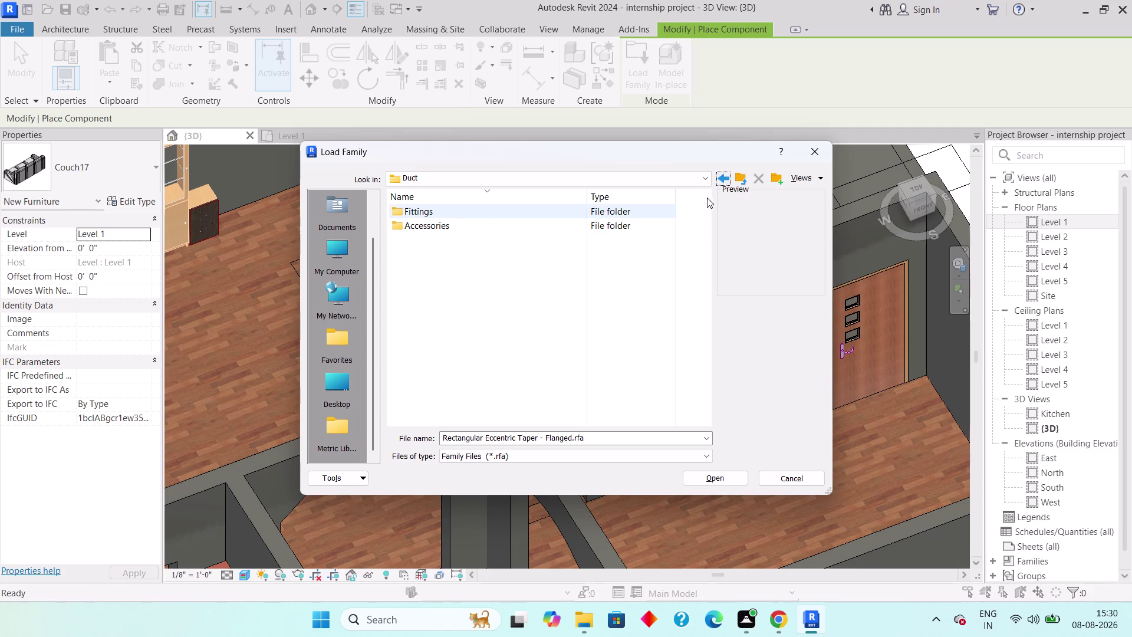
Load Filter - Panel - Flat from Duct > Accessories > Filters.
double_click(591, 225)
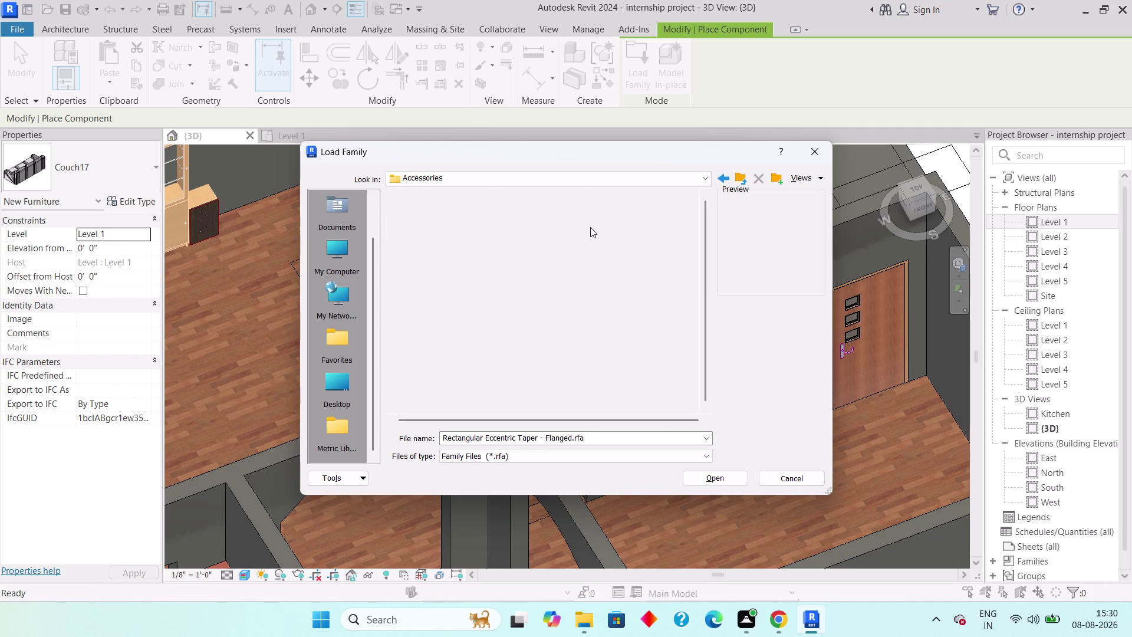
double_click(528, 213)
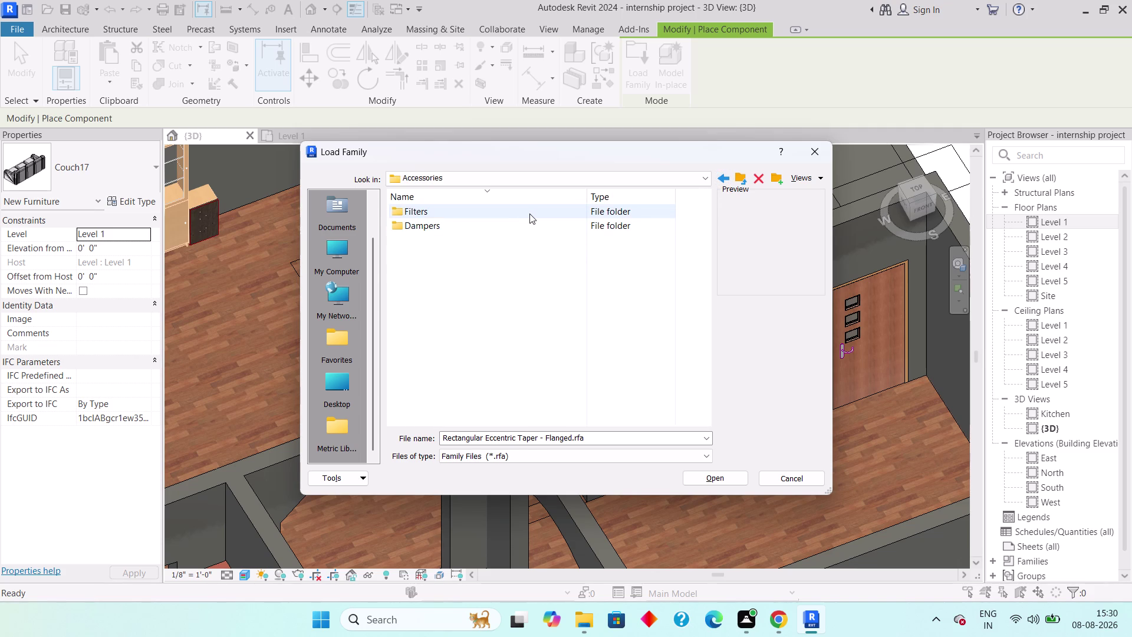
click(529, 214)
double_click(530, 213)
click(504, 261)
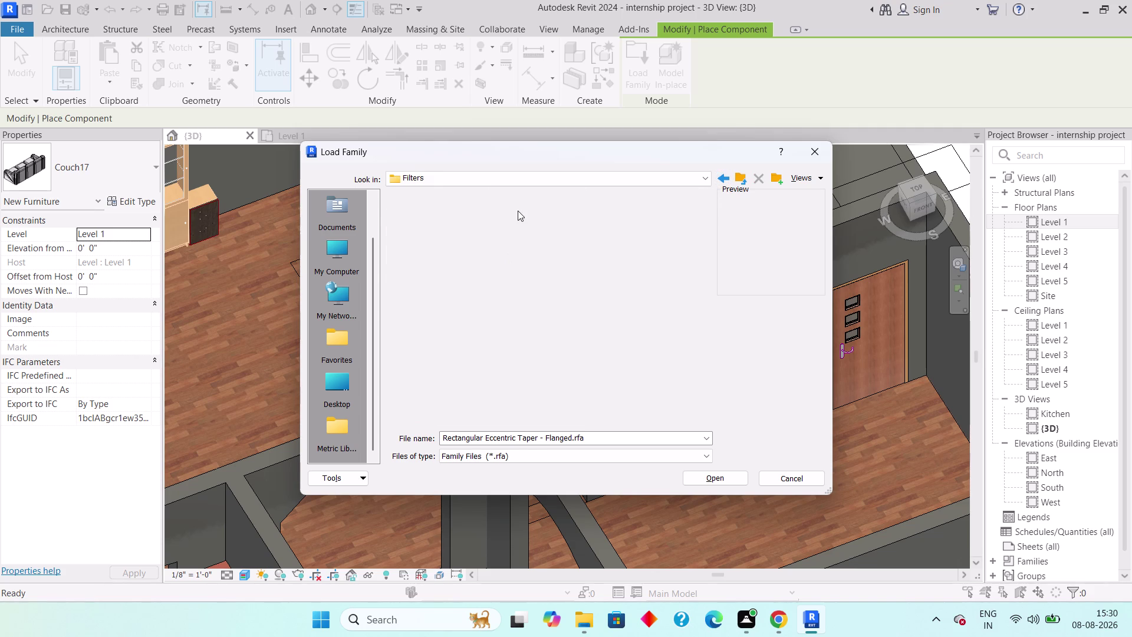
double_click(539, 214)
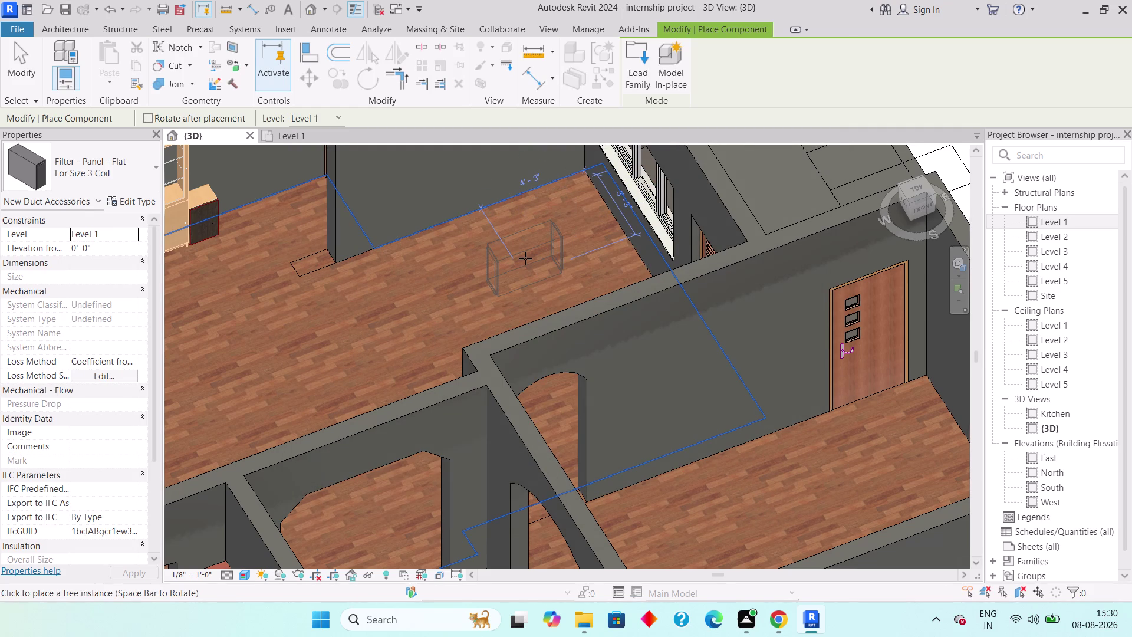
Cancel the filter placement and reopen Load Family from the Component tool.
key(Escape)
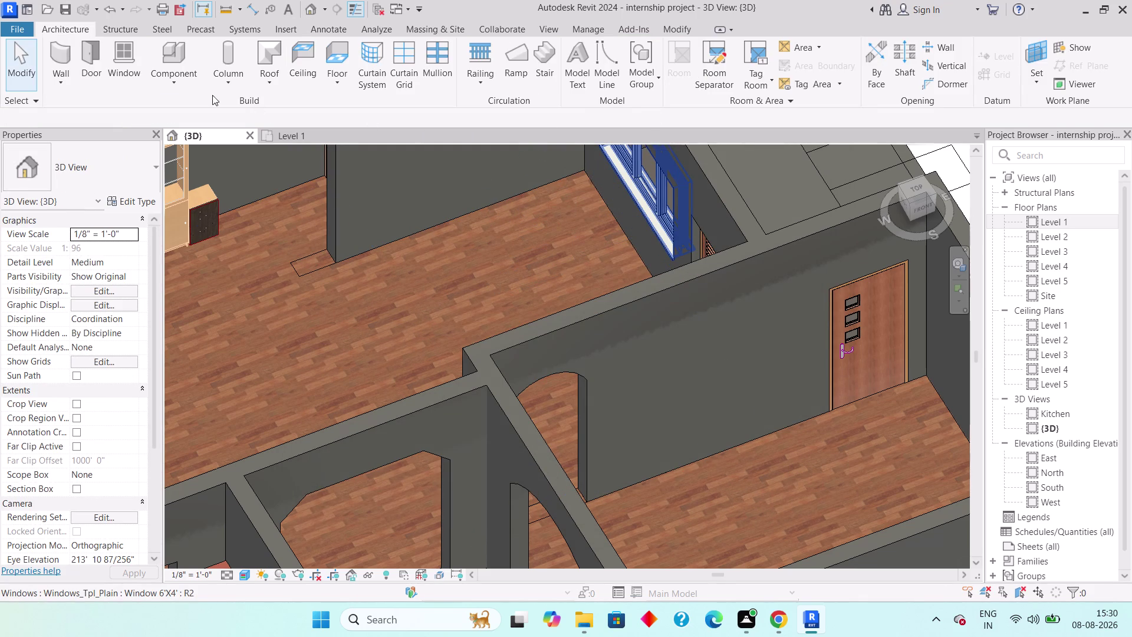
click(187, 82)
click(212, 103)
click(640, 55)
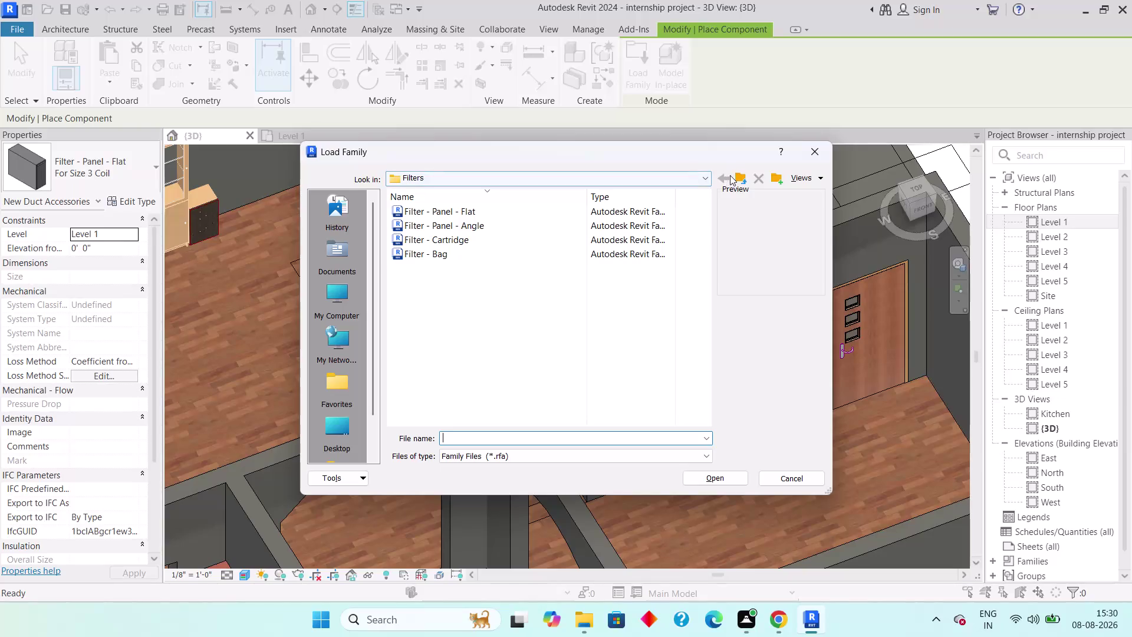
Climb the Load Family folder hierarchy up to the UK library.
click(723, 176)
click(732, 176)
click(738, 178)
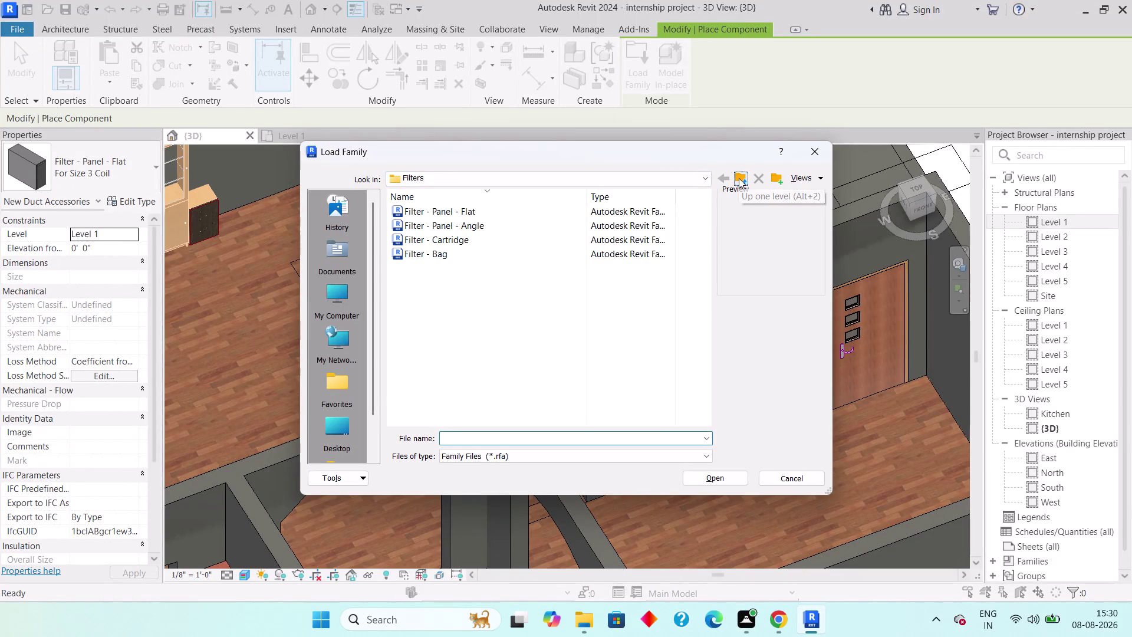
click(739, 180)
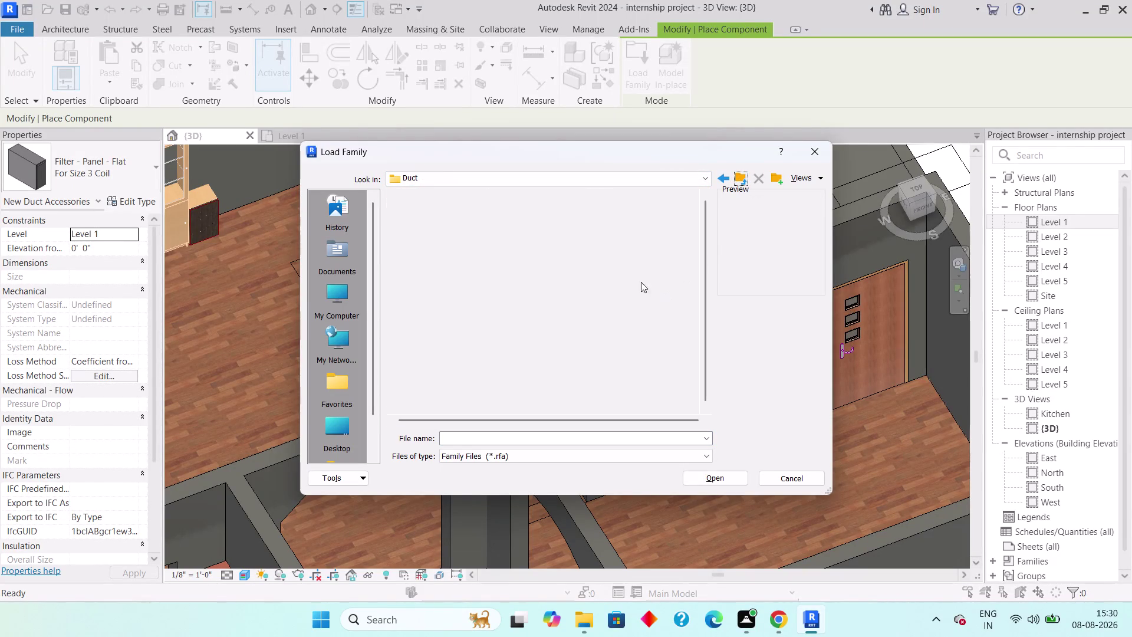
click(726, 179)
click(741, 181)
click(741, 181)
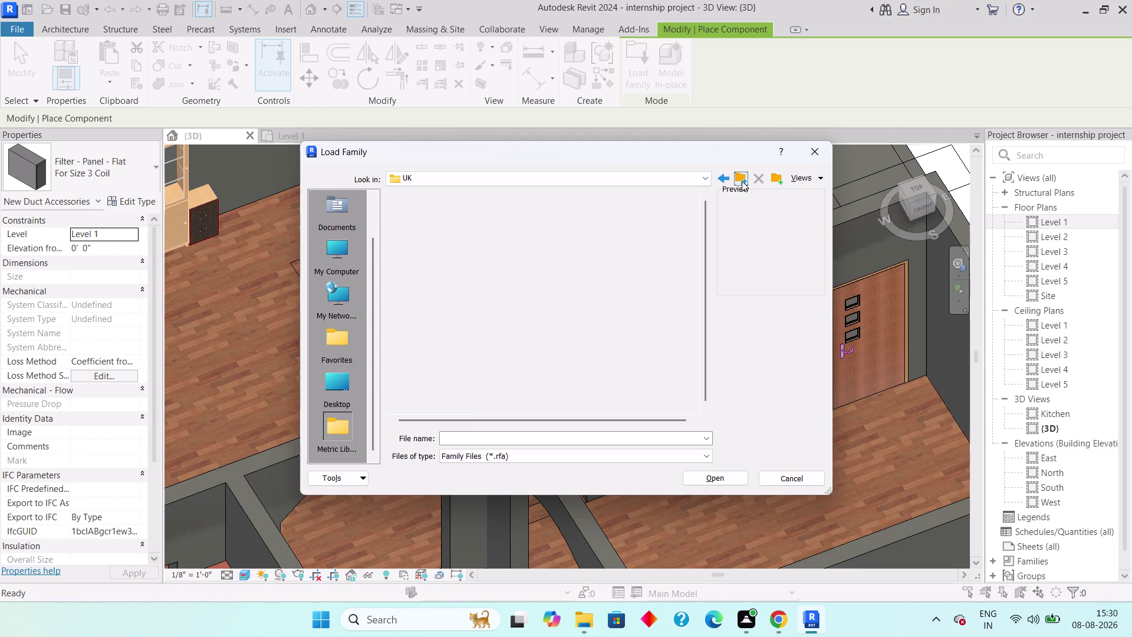
Scroll through the UK library folder list, then jump to the Documents location.
scroll(down, 3)
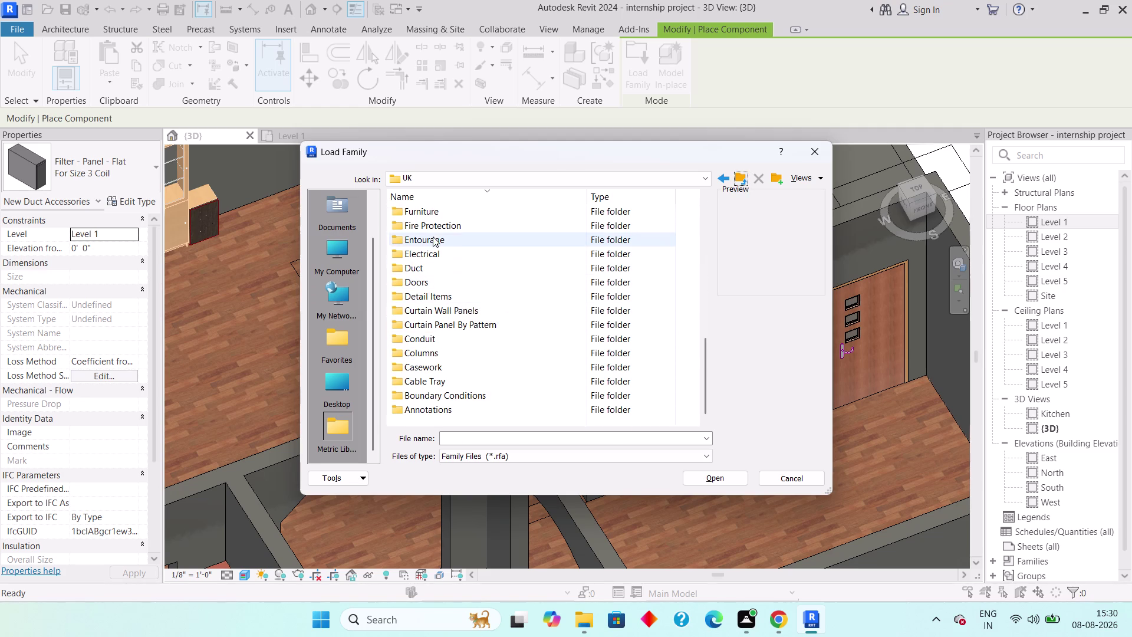
scroll(up, 3)
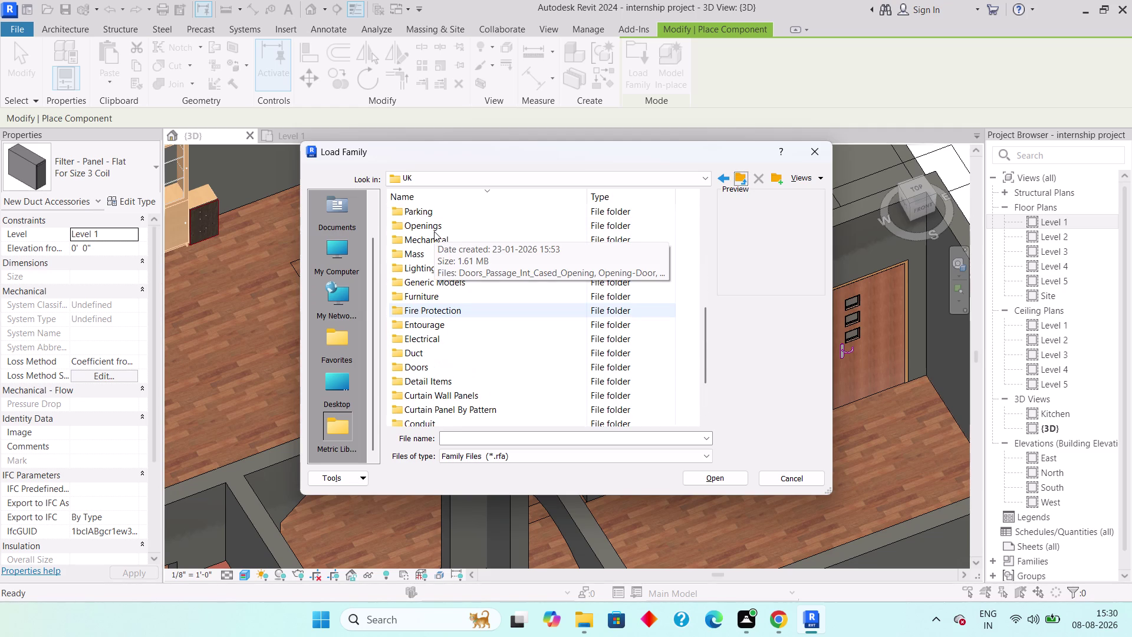
scroll(up, 3)
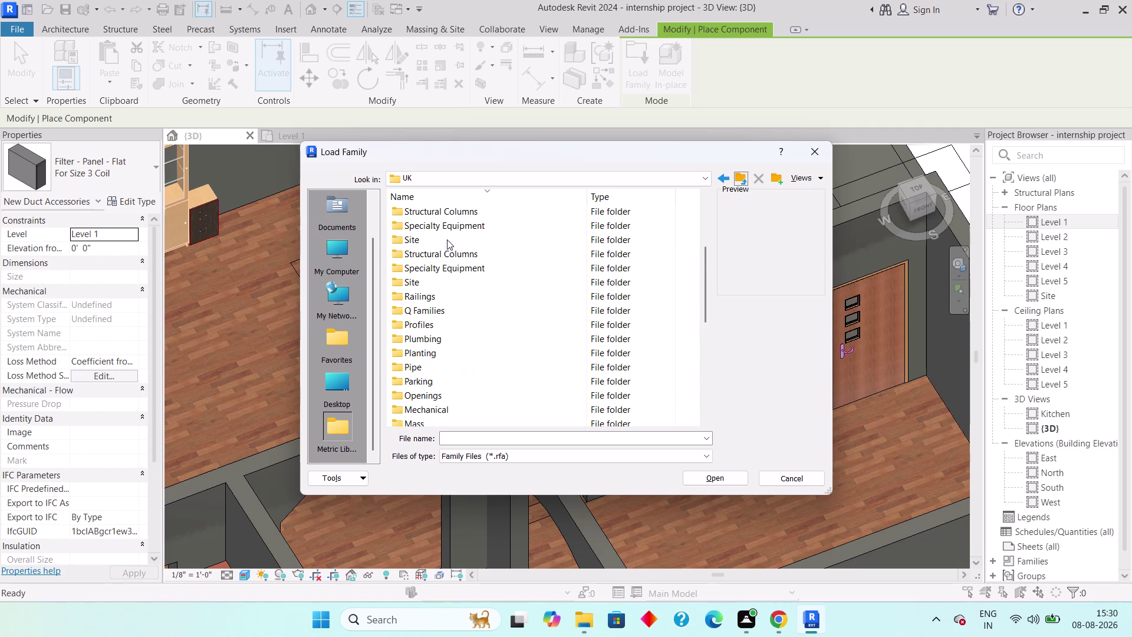
scroll(up, 3)
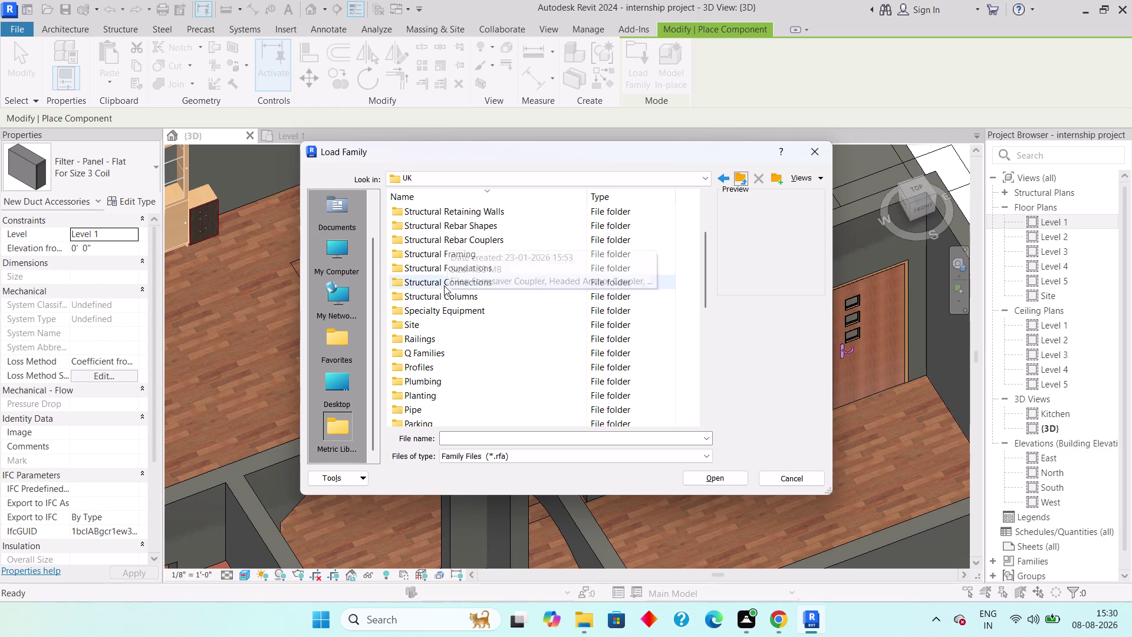
scroll(up, 3)
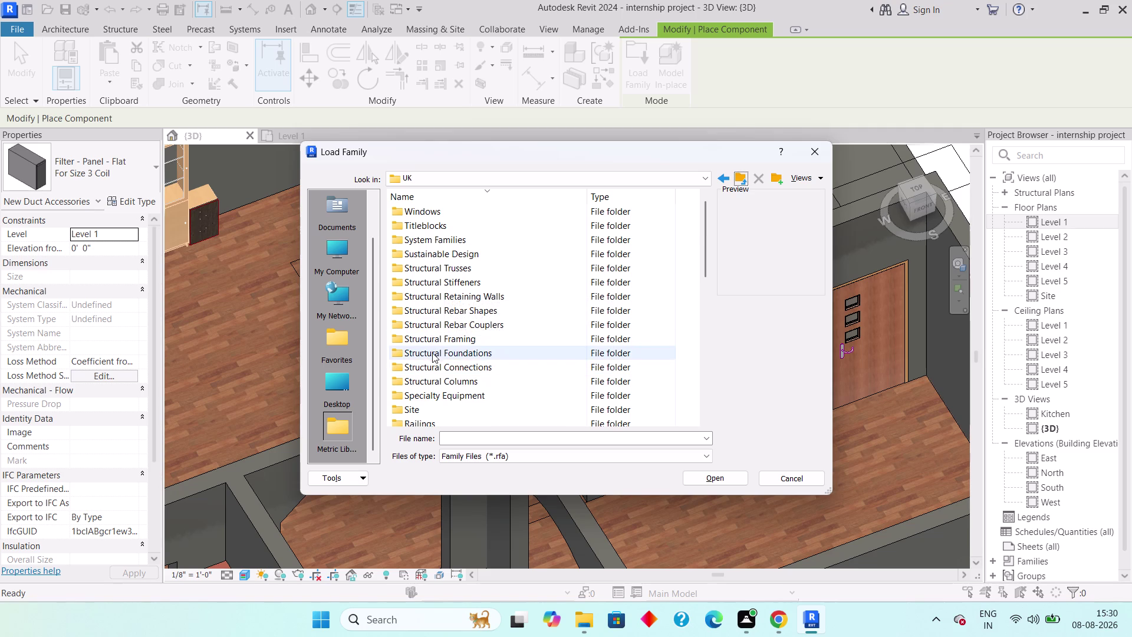
scroll(up, 3)
click(813, 155)
drag(634, 78, 629, 75)
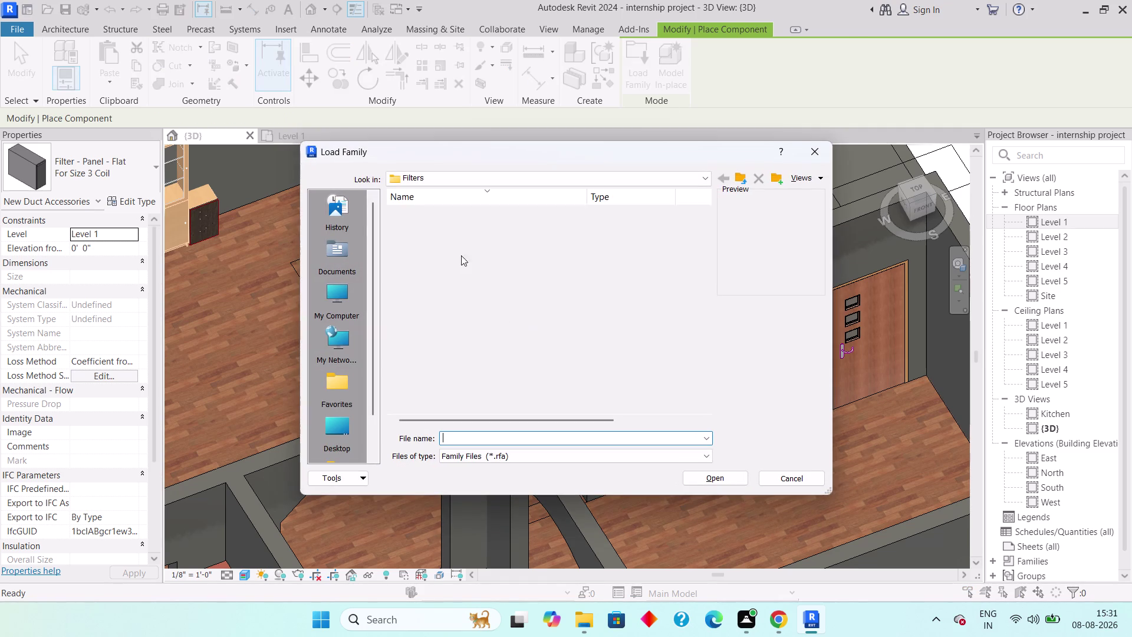
click(341, 269)
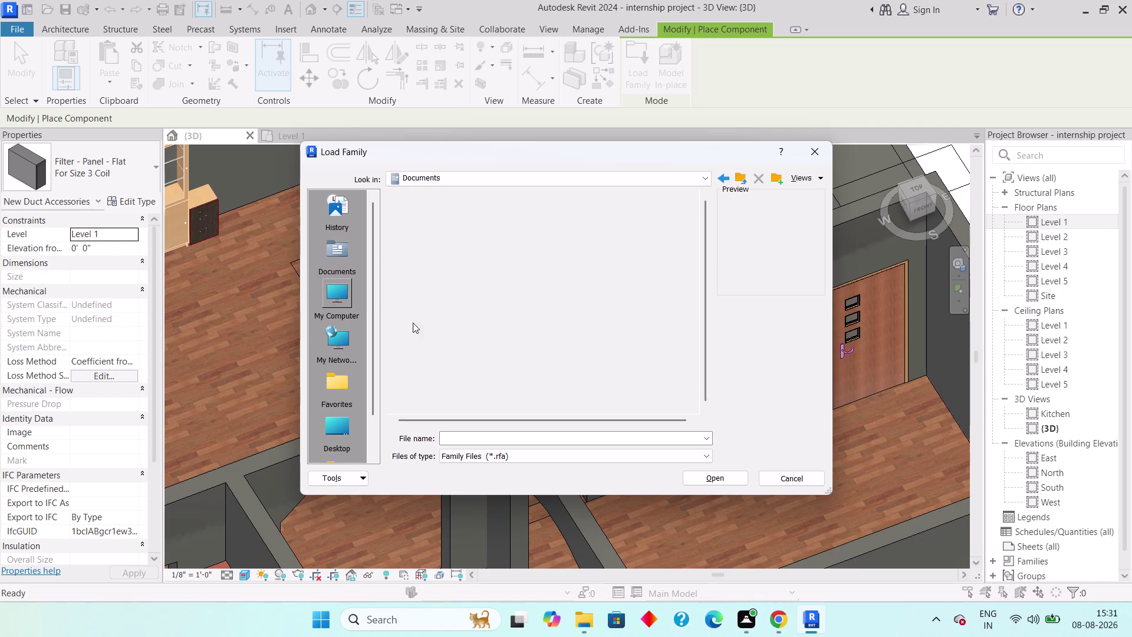
Browse the Revit External Equipments folder, then cancel Load Family without loading anything.
click(459, 259)
double_click(443, 219)
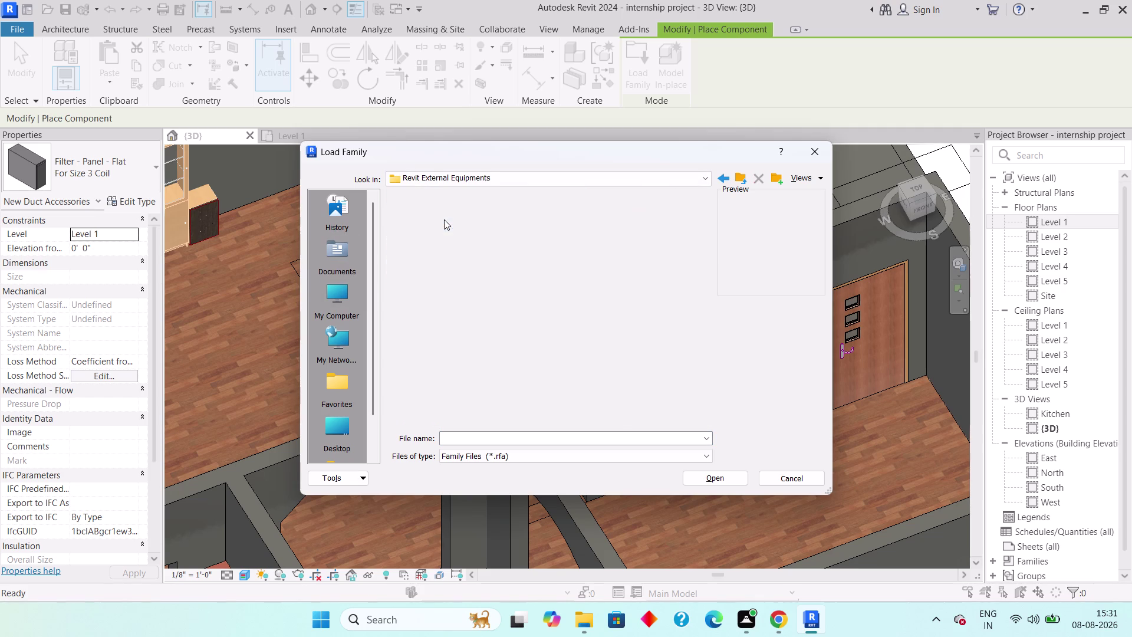
scroll(down, 3)
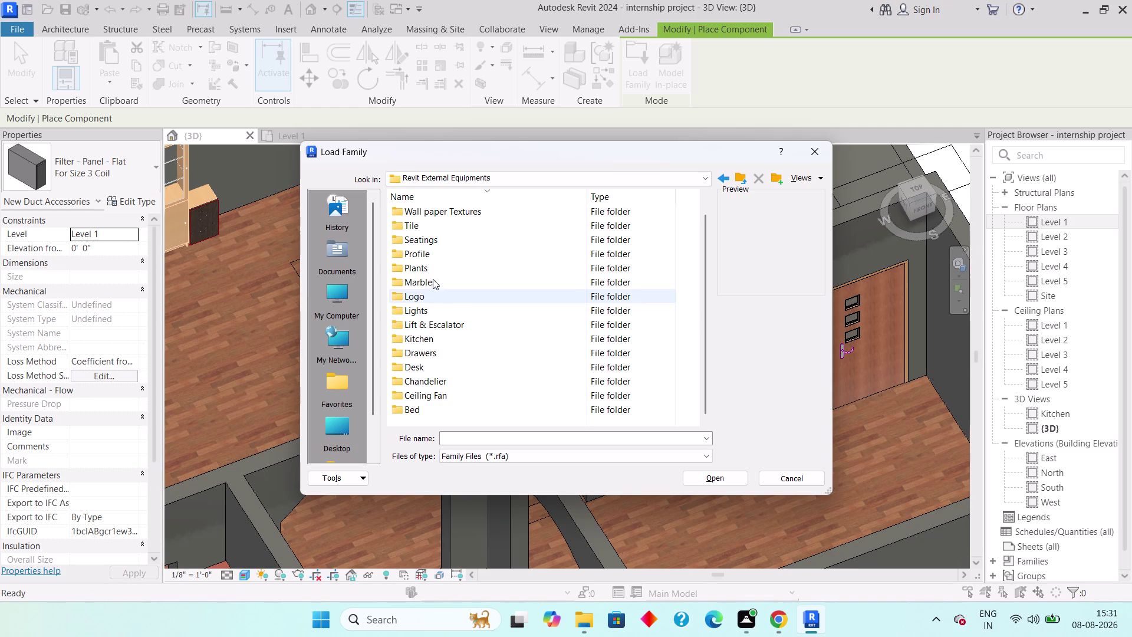
scroll(up, 3)
scroll(up, 3)
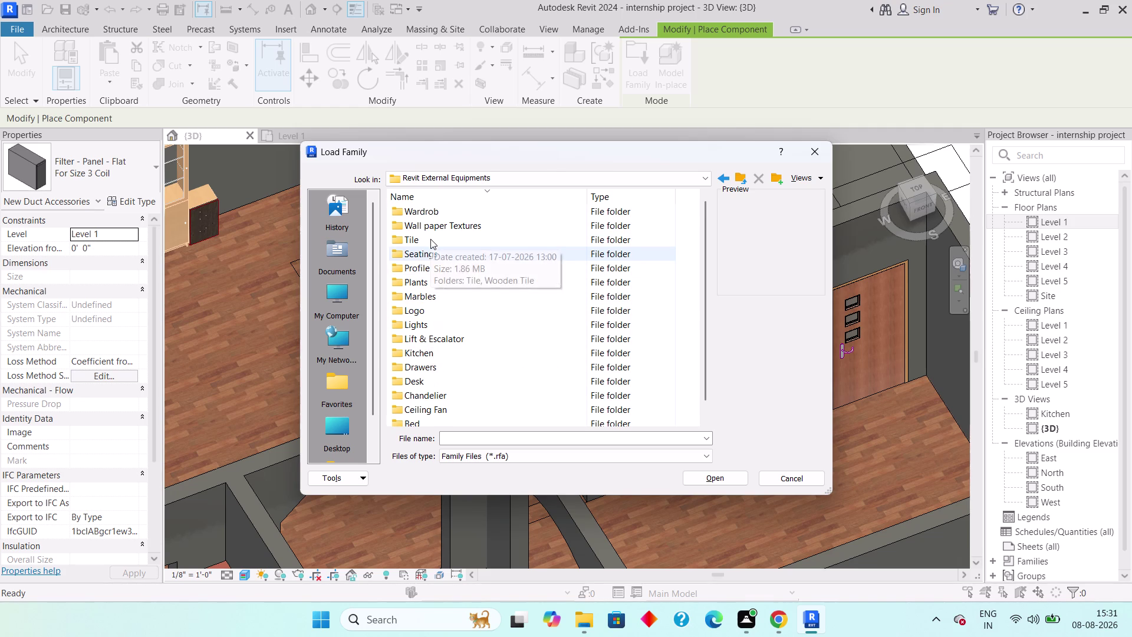
scroll(down, 3)
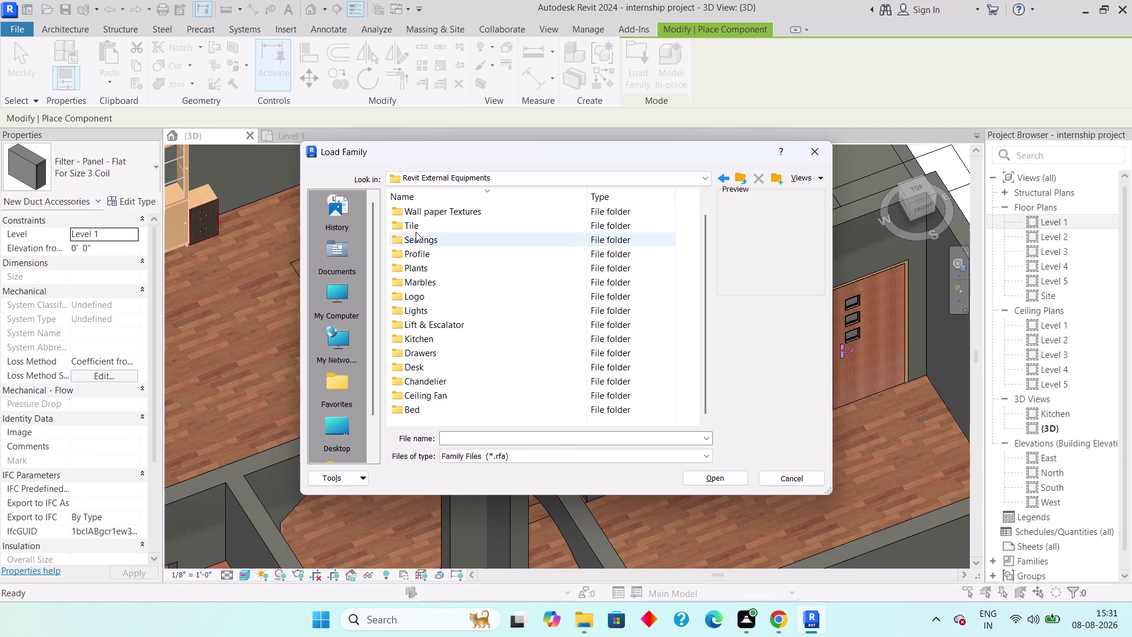
scroll(up, 3)
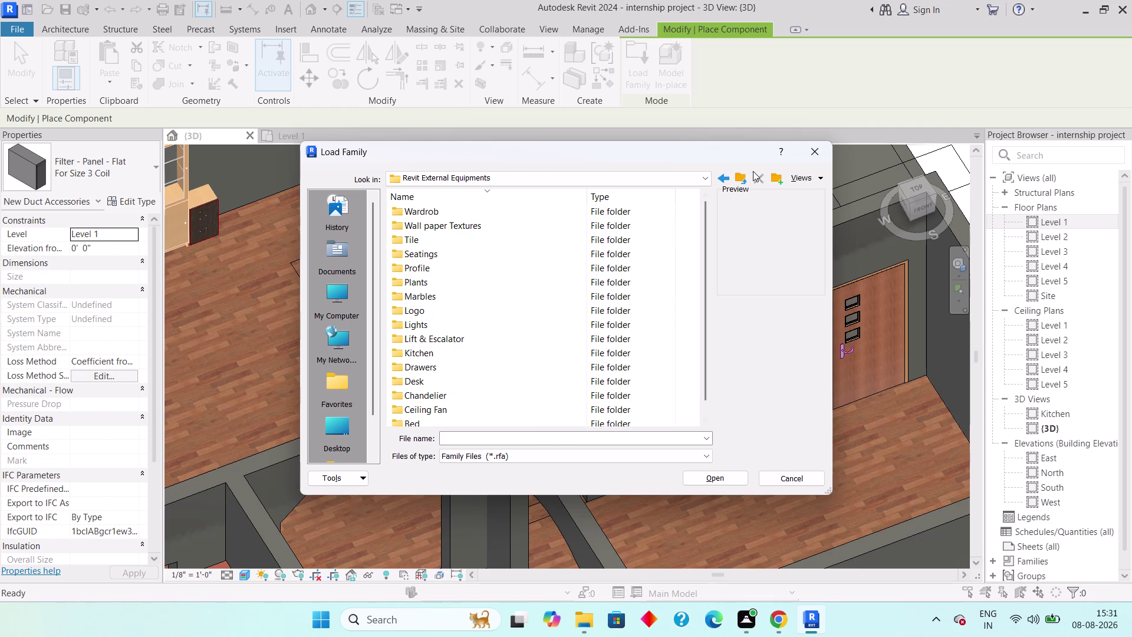
click(813, 145)
click(590, 614)
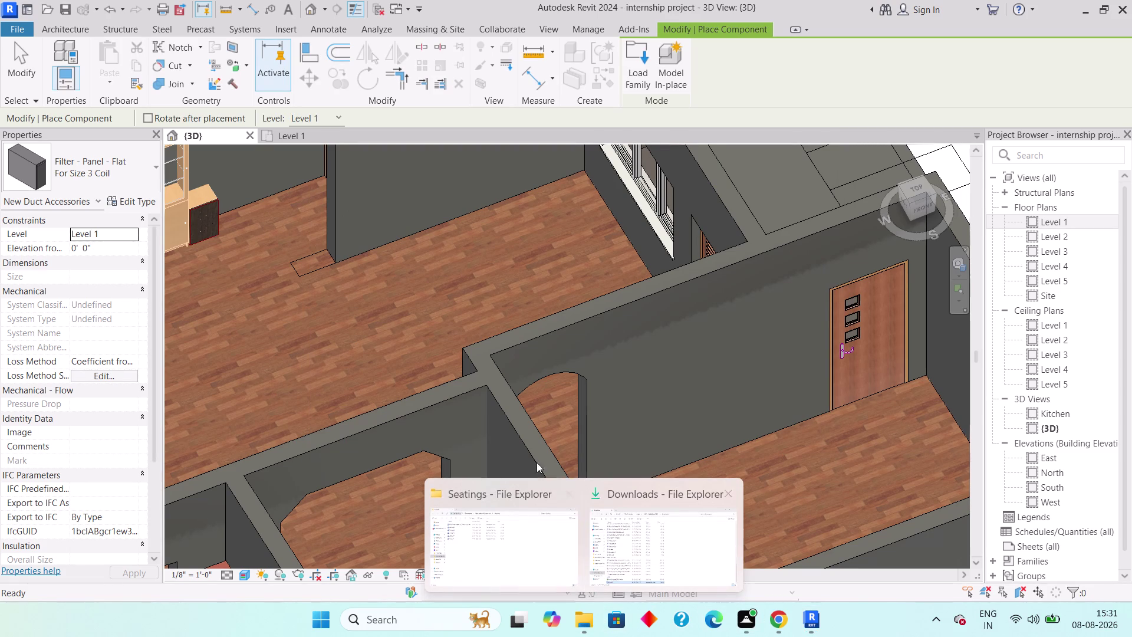
Switch to the File Explorer window from the taskbar, showing its Home page.
click(728, 488)
click(653, 488)
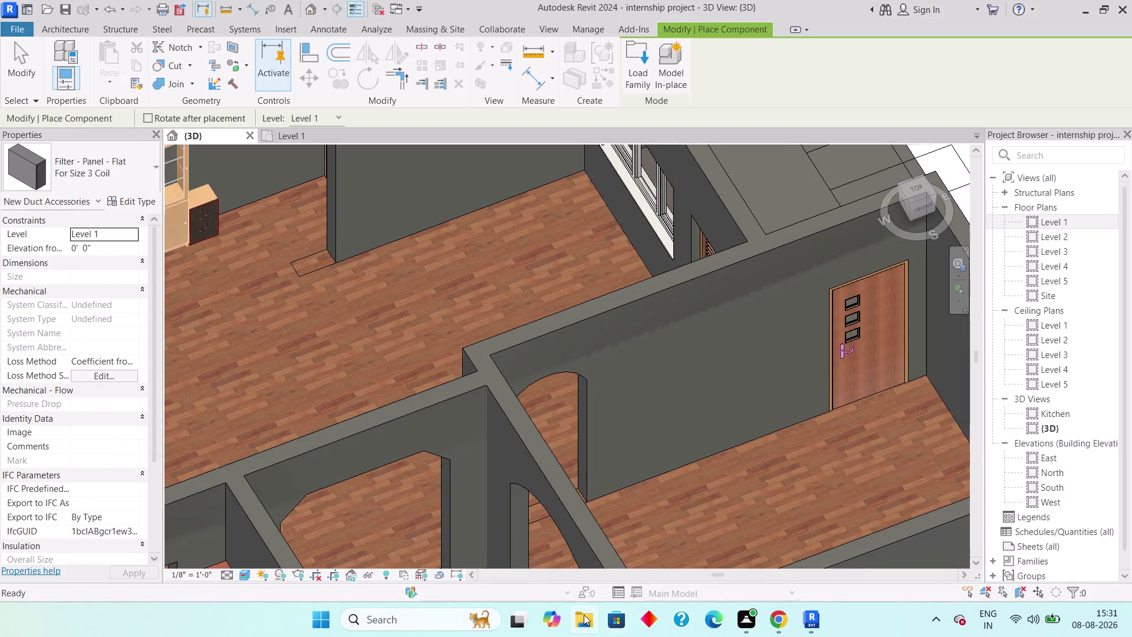
click(584, 614)
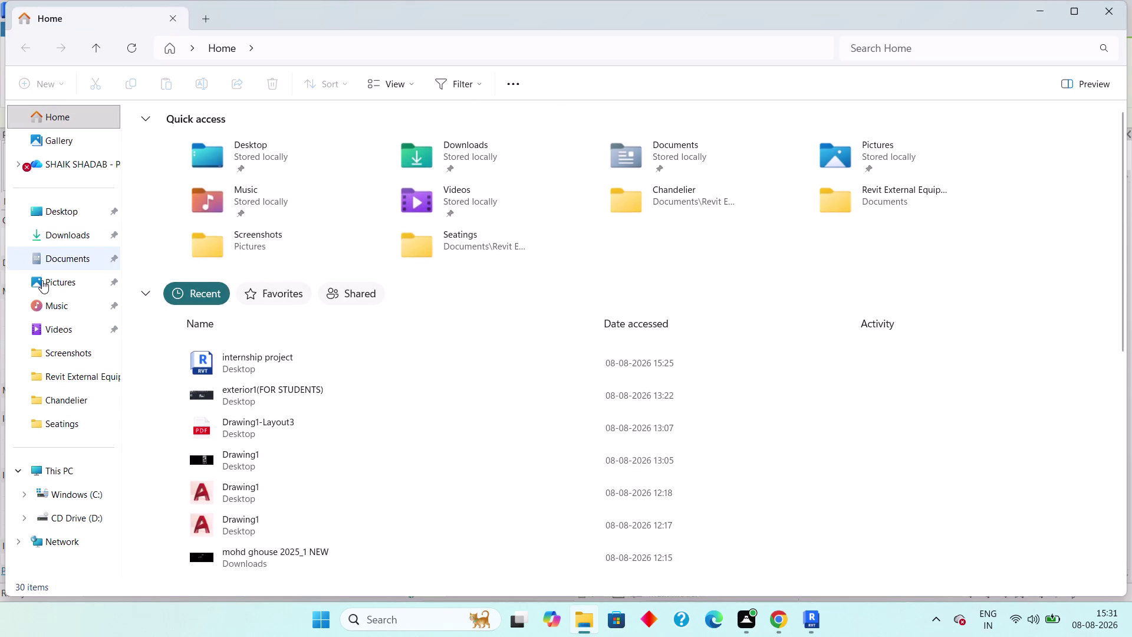
In File Explorer, look inside Documents and the Wardrob folder, then return to Documents.
double_click(57, 256)
double_click(221, 236)
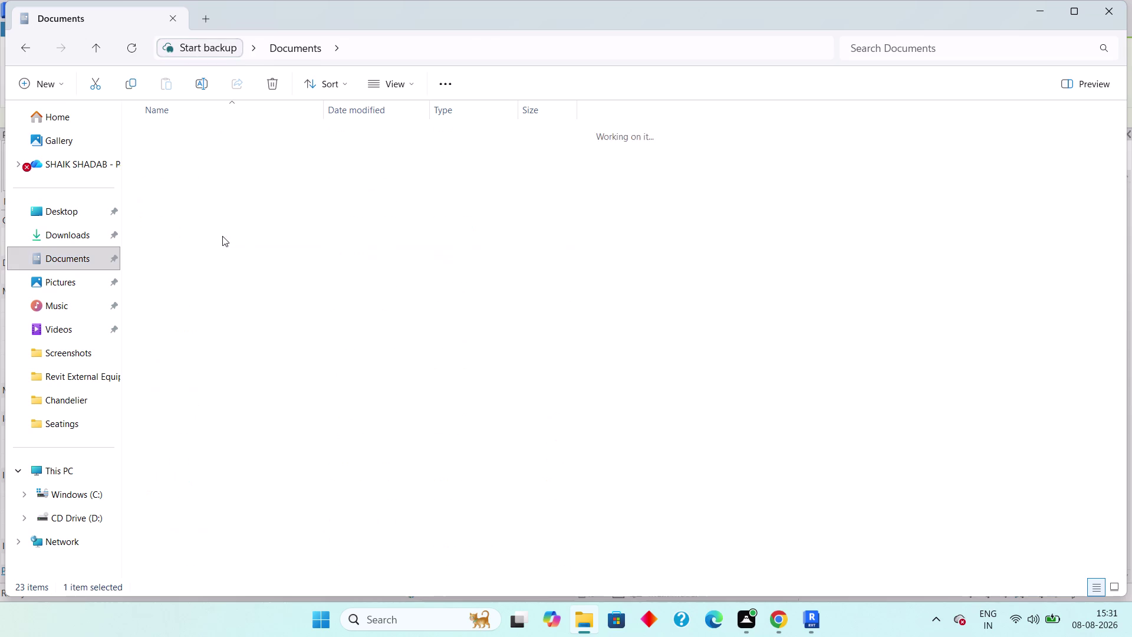
scroll(down, 3)
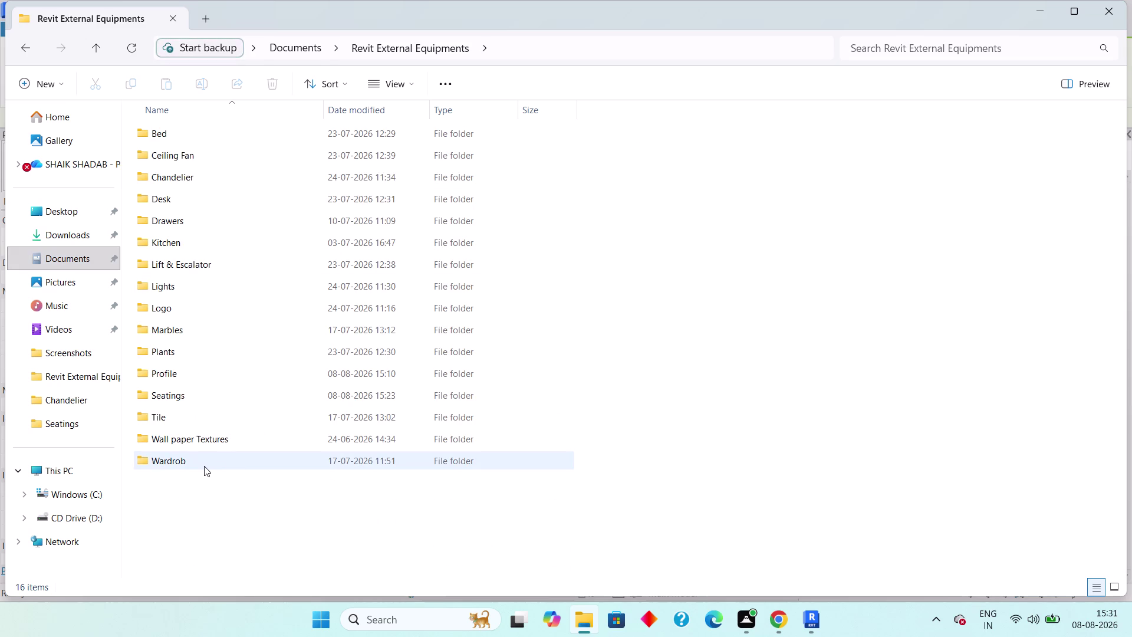
double_click(191, 460)
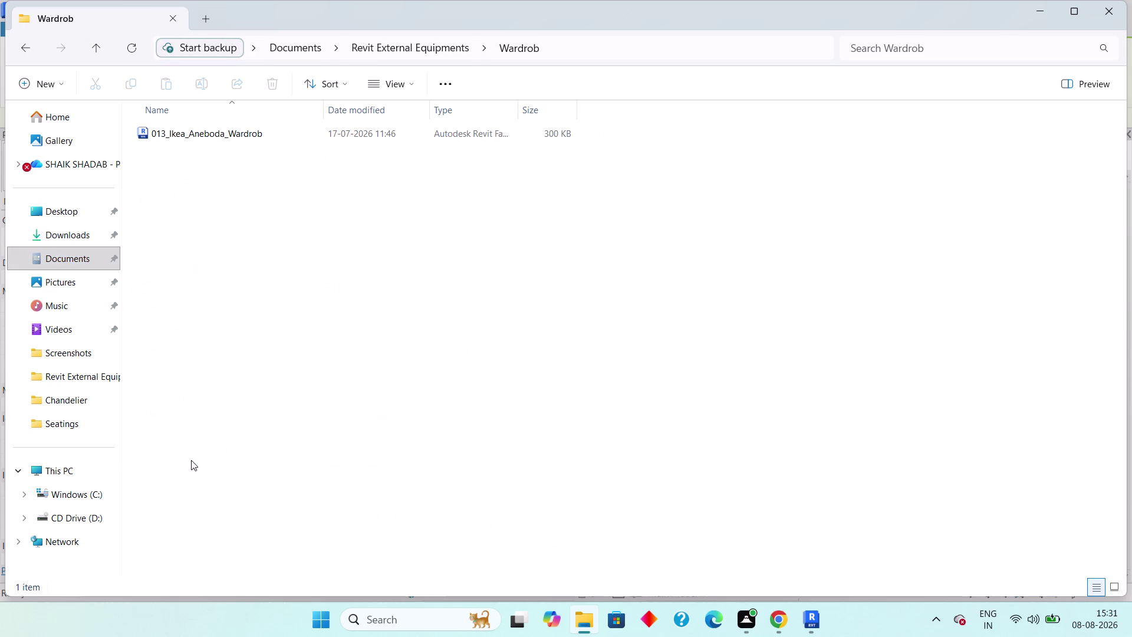
click(231, 130)
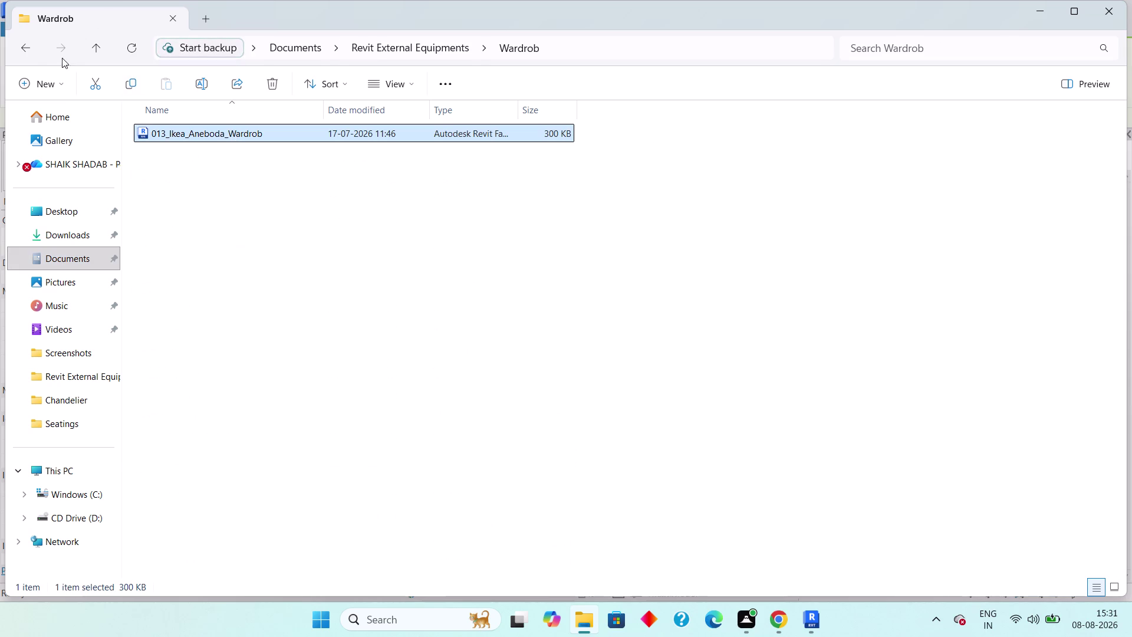
double_click(32, 50)
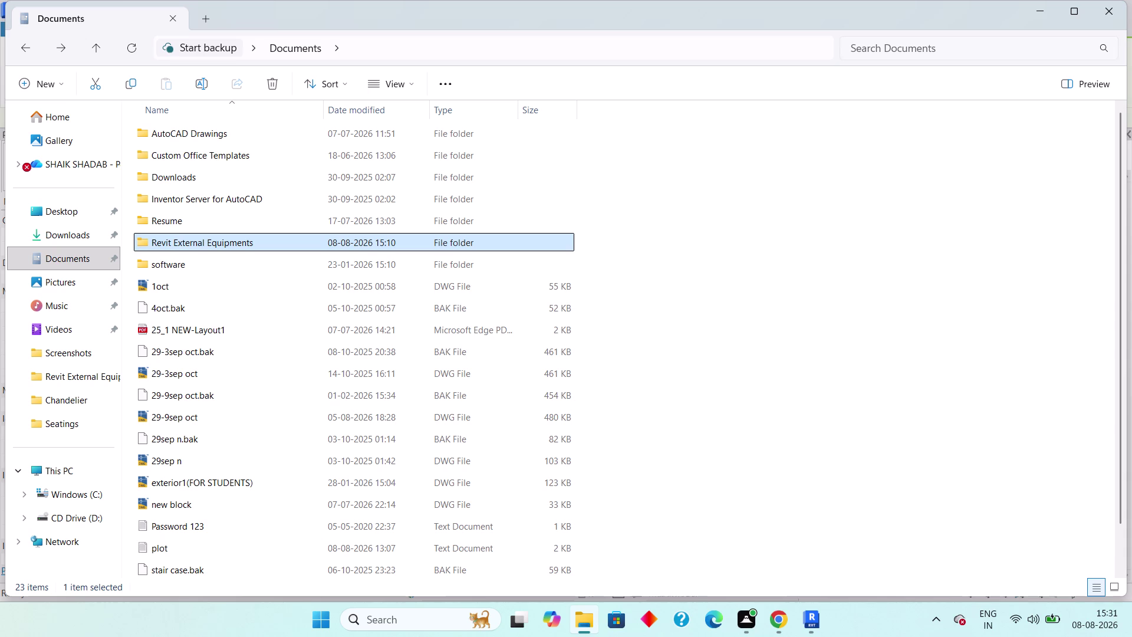
click(1080, 22)
click(1078, 15)
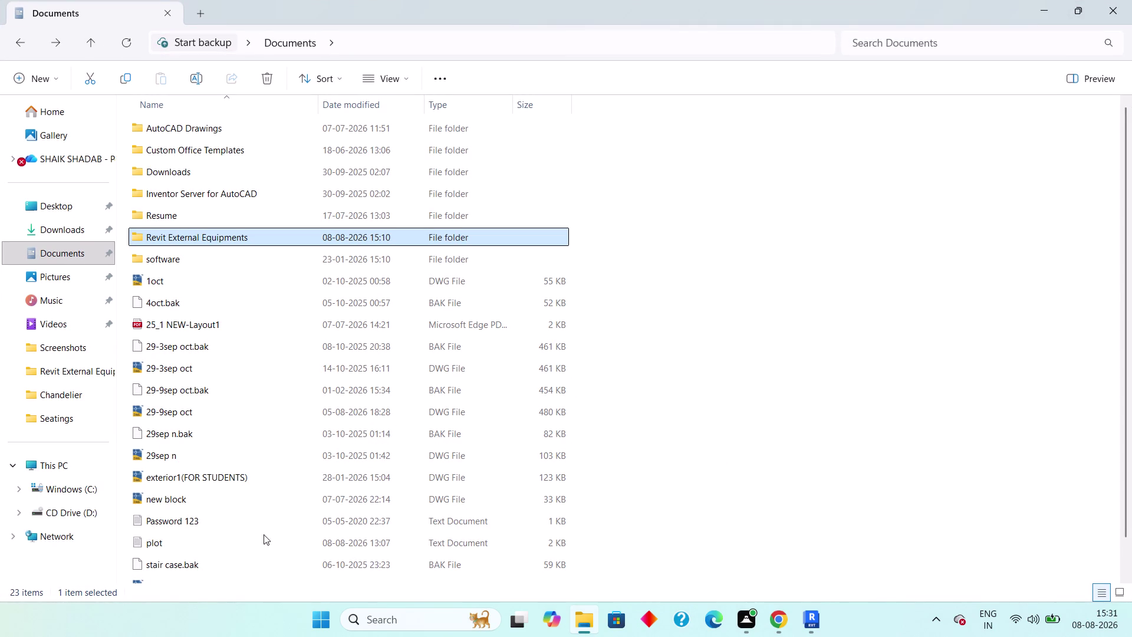
Locate the 'Wardrob with TV unit' folder under Revit External Equipments > Profile.
double_click(190, 236)
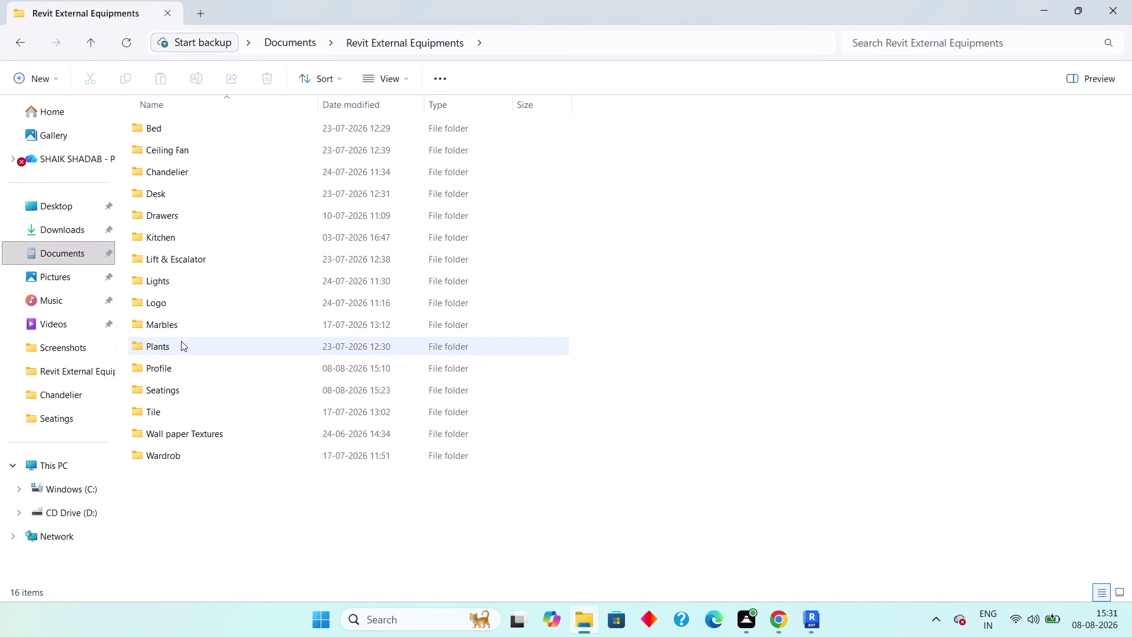
double_click(188, 366)
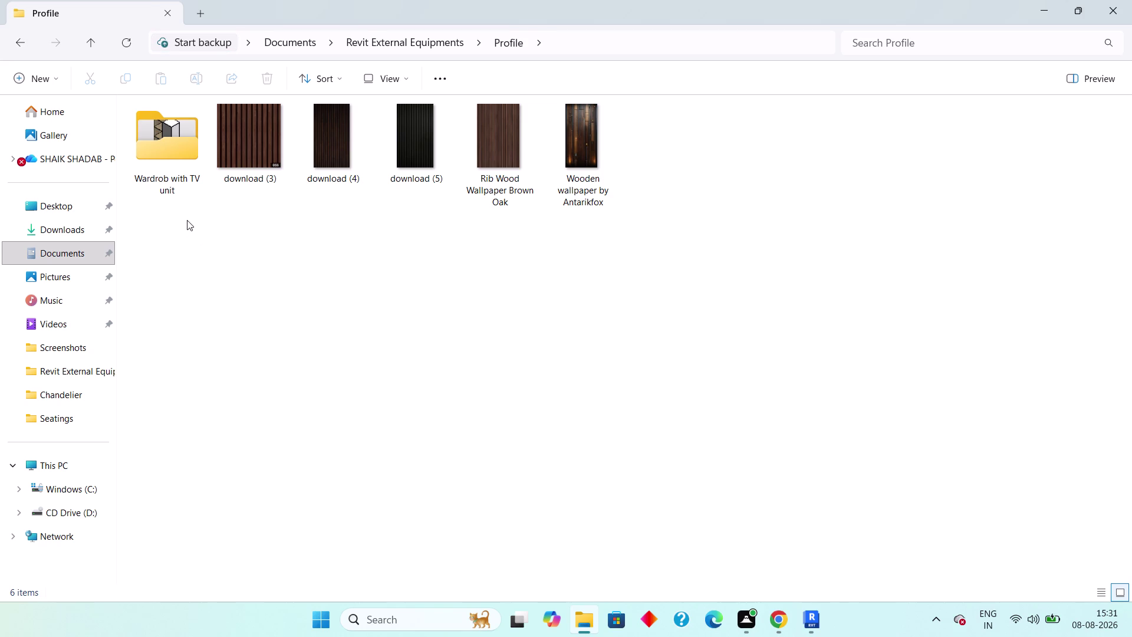
double_click(178, 165)
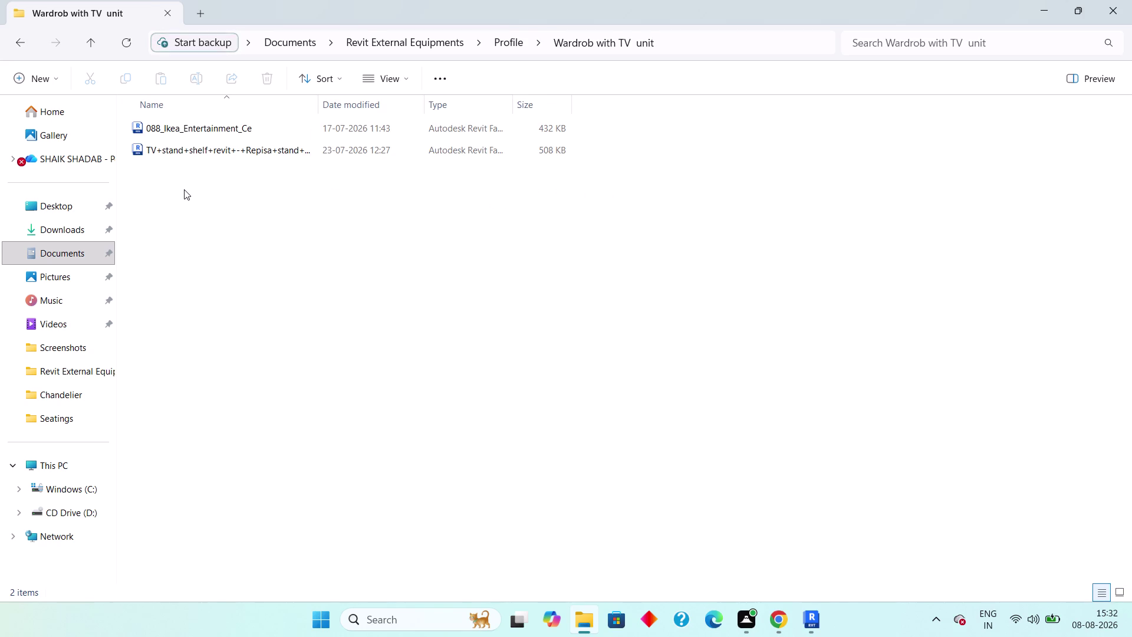
click(24, 39)
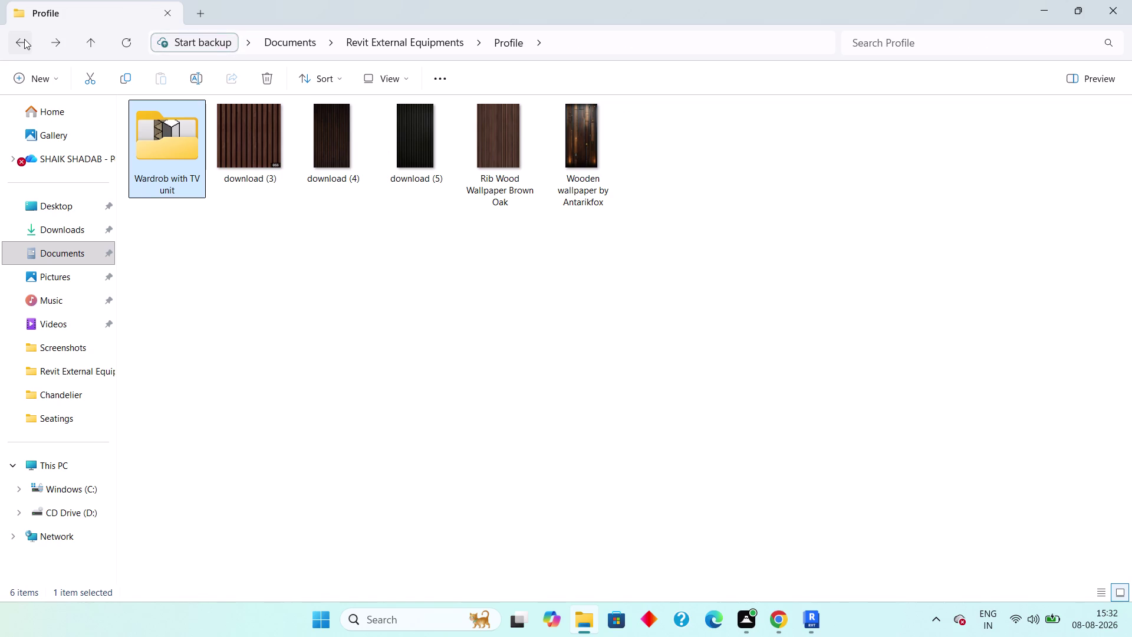
click(24, 39)
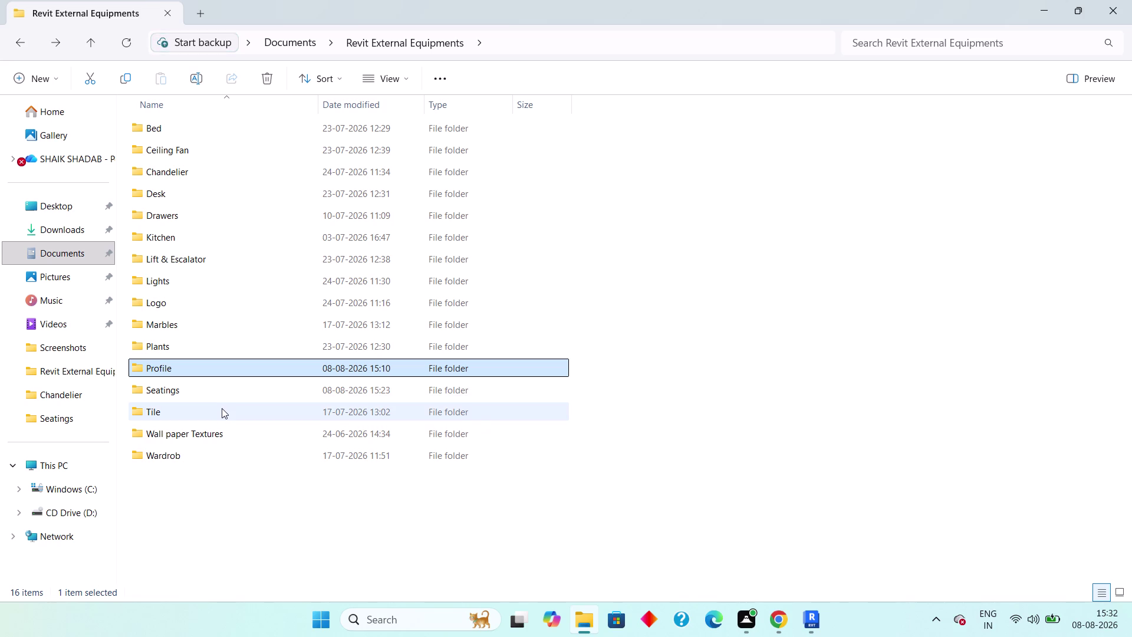
key(Escape)
double_click(187, 371)
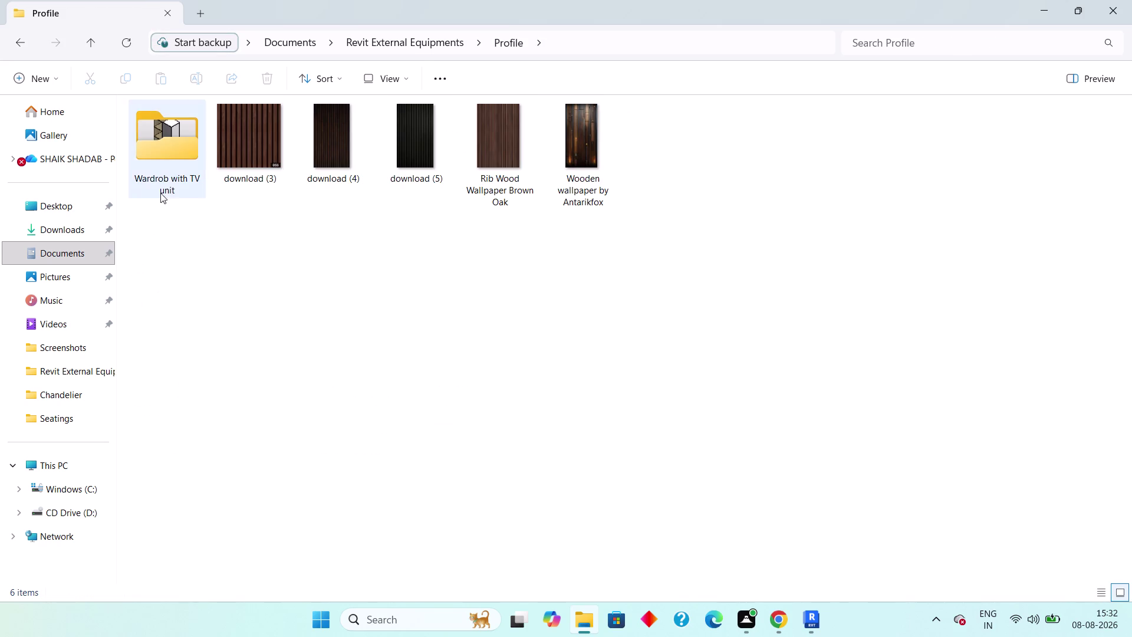
Cut the 'Wardrob with TV unit' folder and paste it into Revit External Equipments.
click(174, 178)
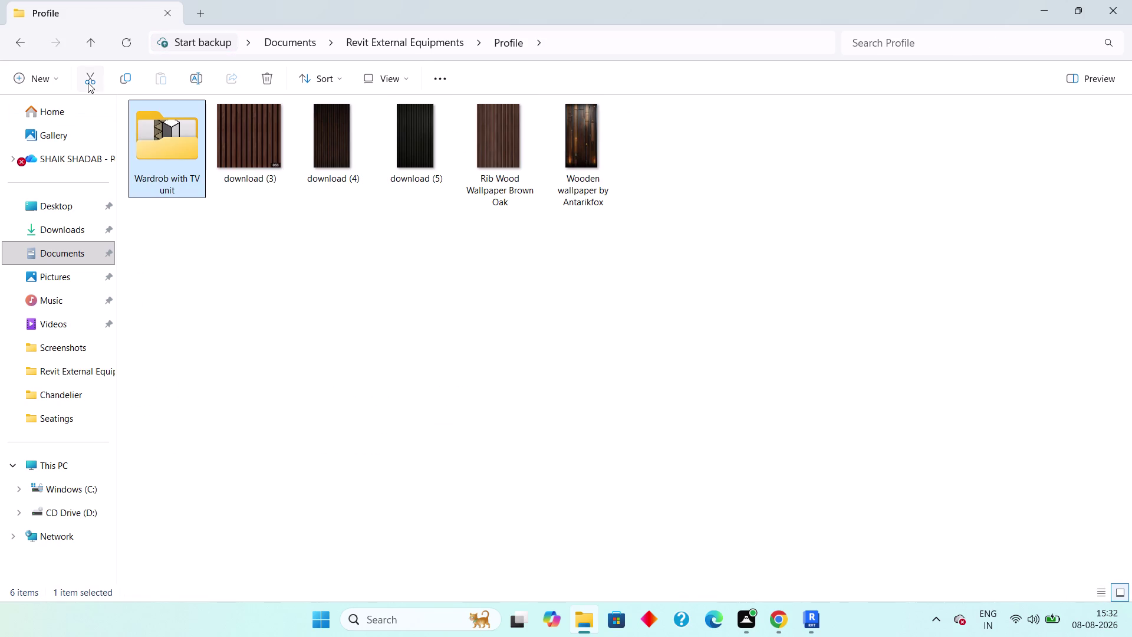
click(87, 81)
click(10, 42)
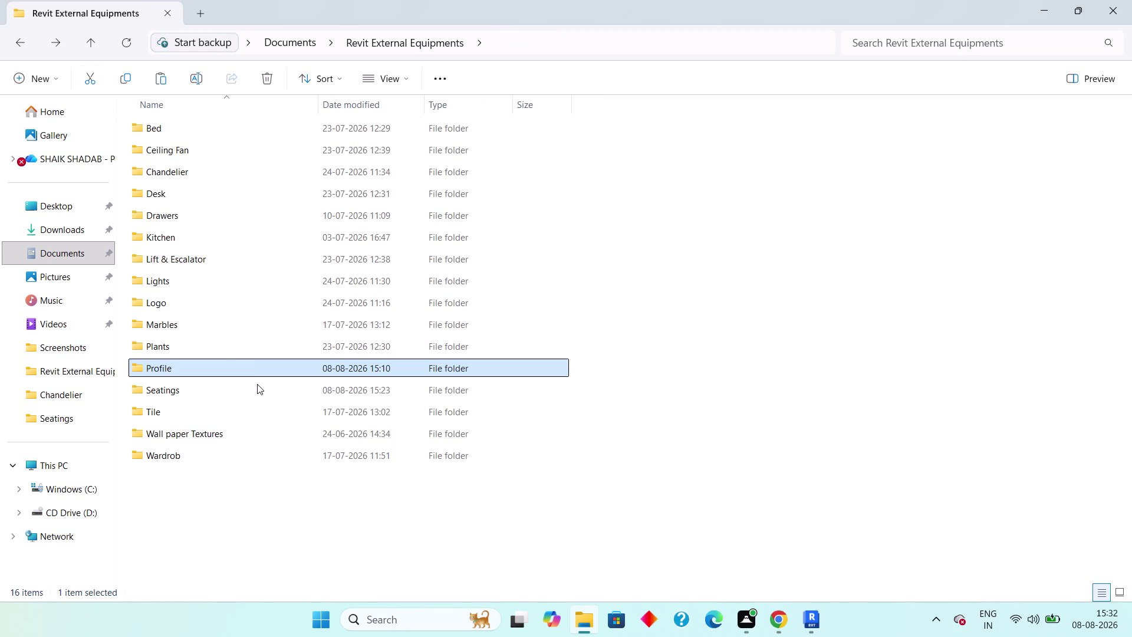
right_click(250, 478)
click(274, 492)
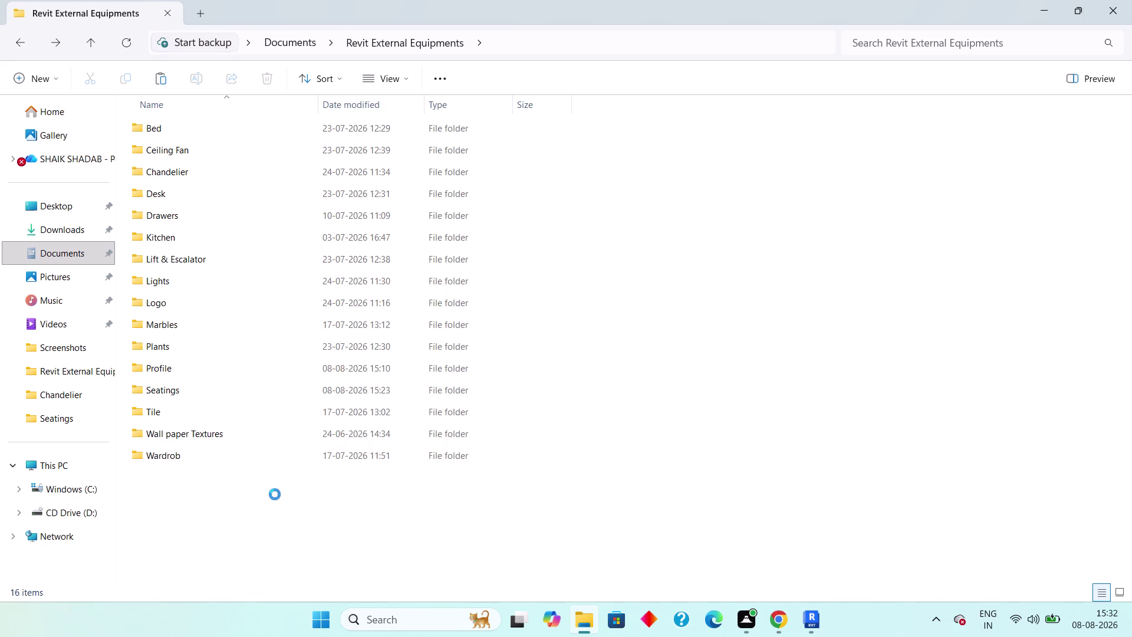
click(225, 511)
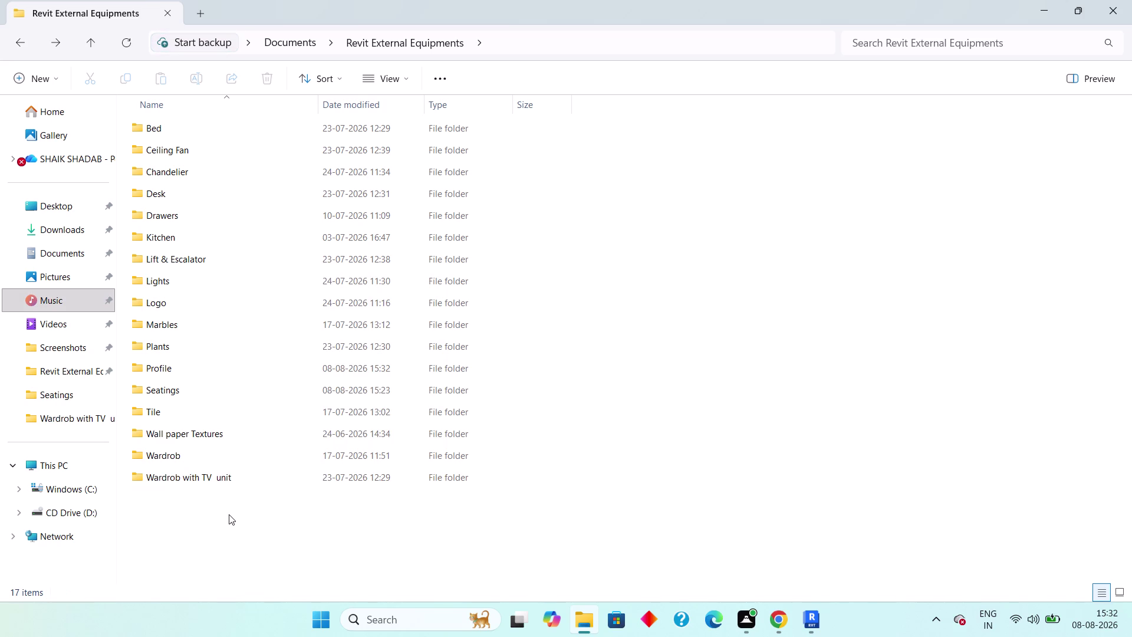
Check the moved Wardrob folder, then return to the Revit project.
double_click(213, 460)
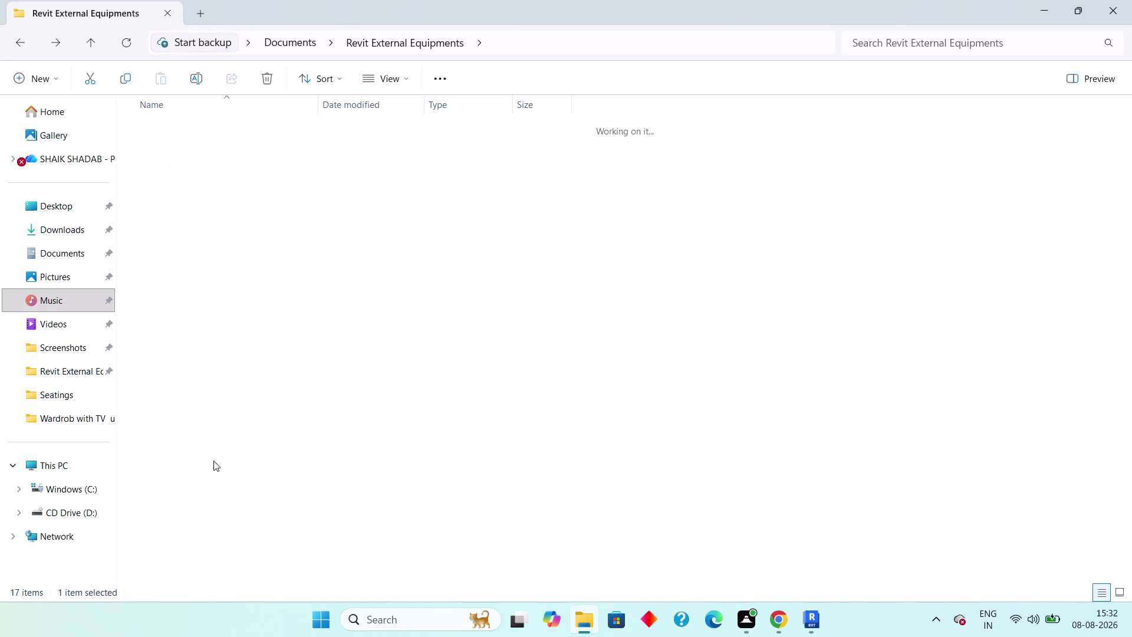
key(Escape)
key(Escape)
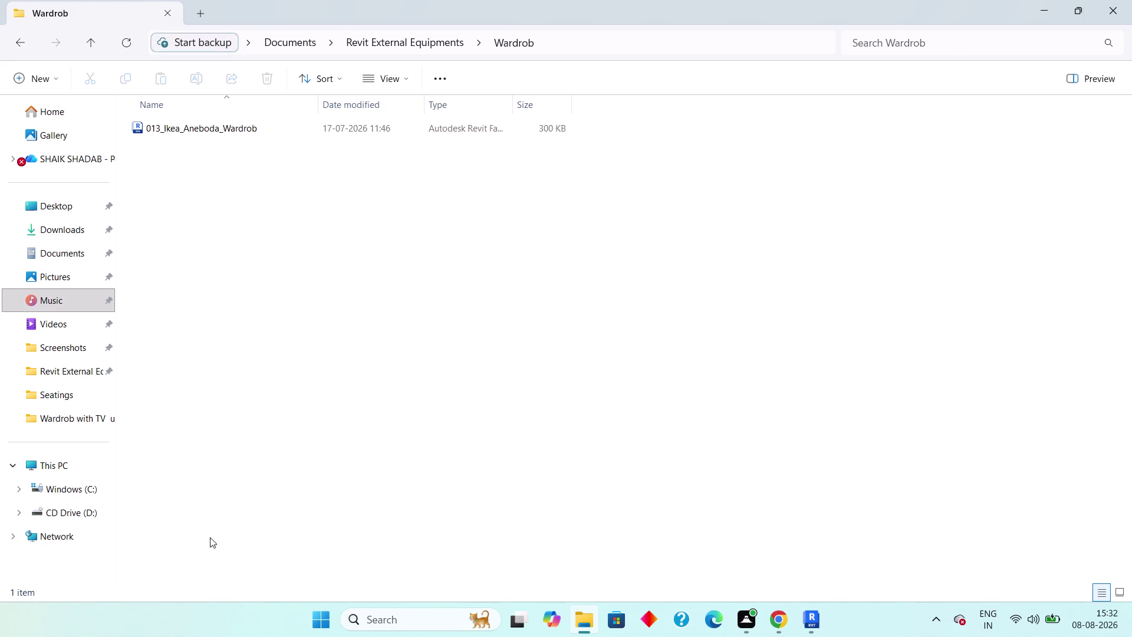
key(Escape)
click(15, 43)
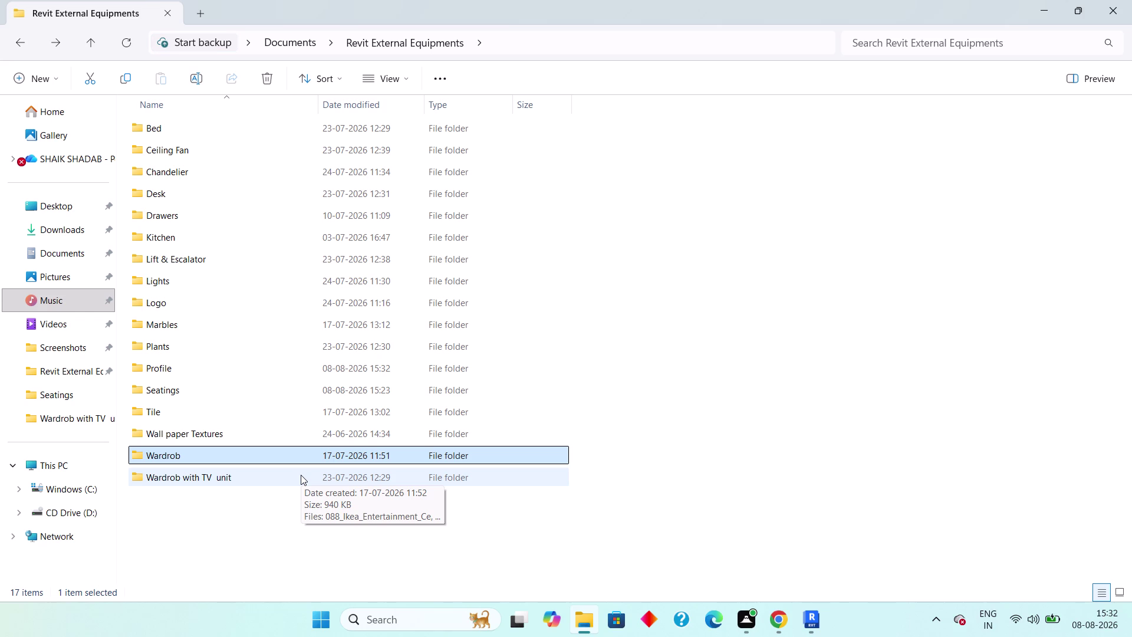
click(1044, 612)
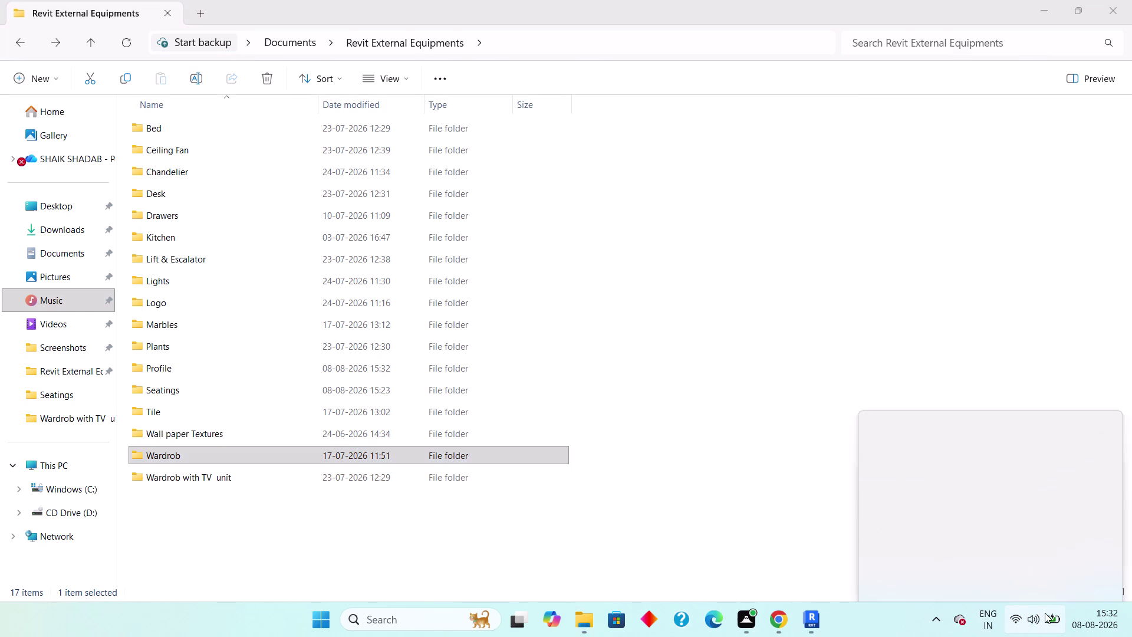
click(1045, 613)
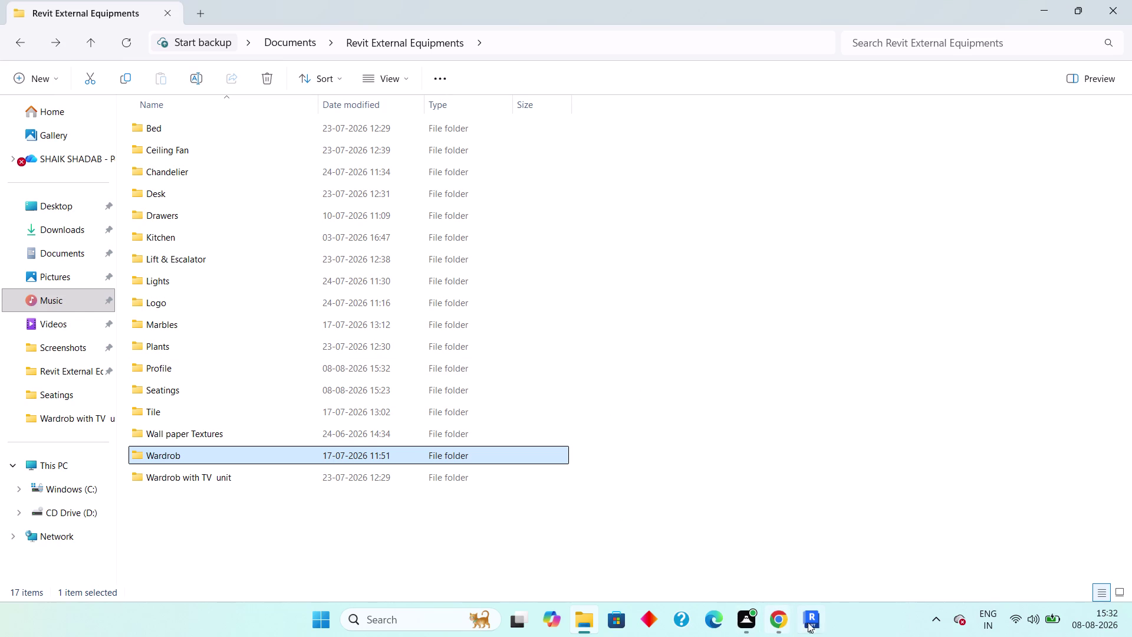
click(820, 626)
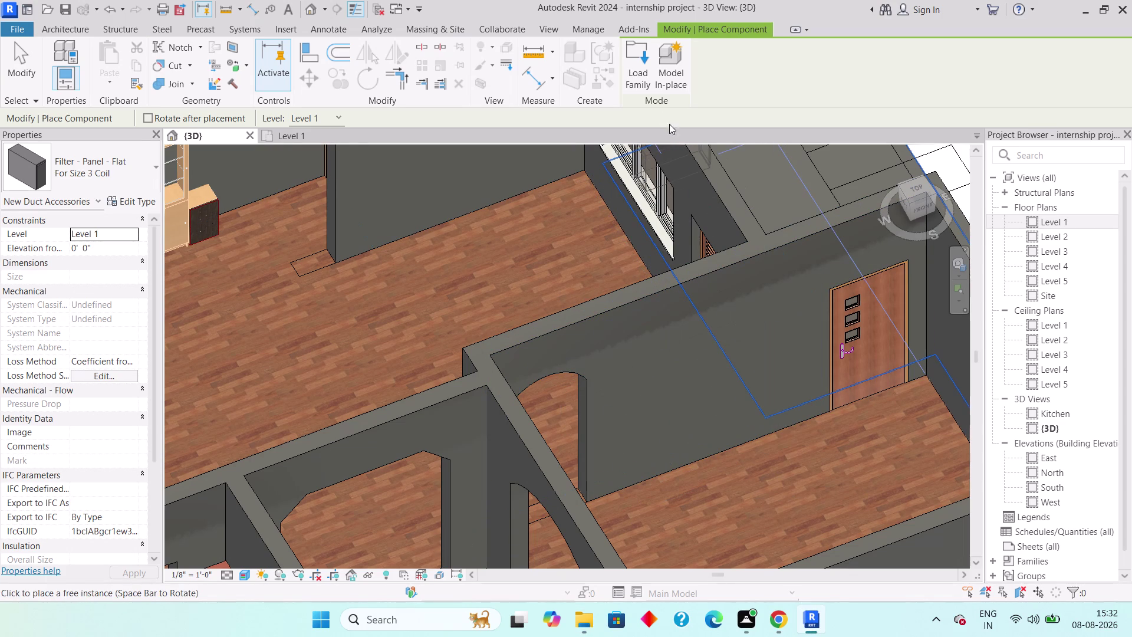
In Load Family, browse to Documents > Revit External Equipments.
click(642, 77)
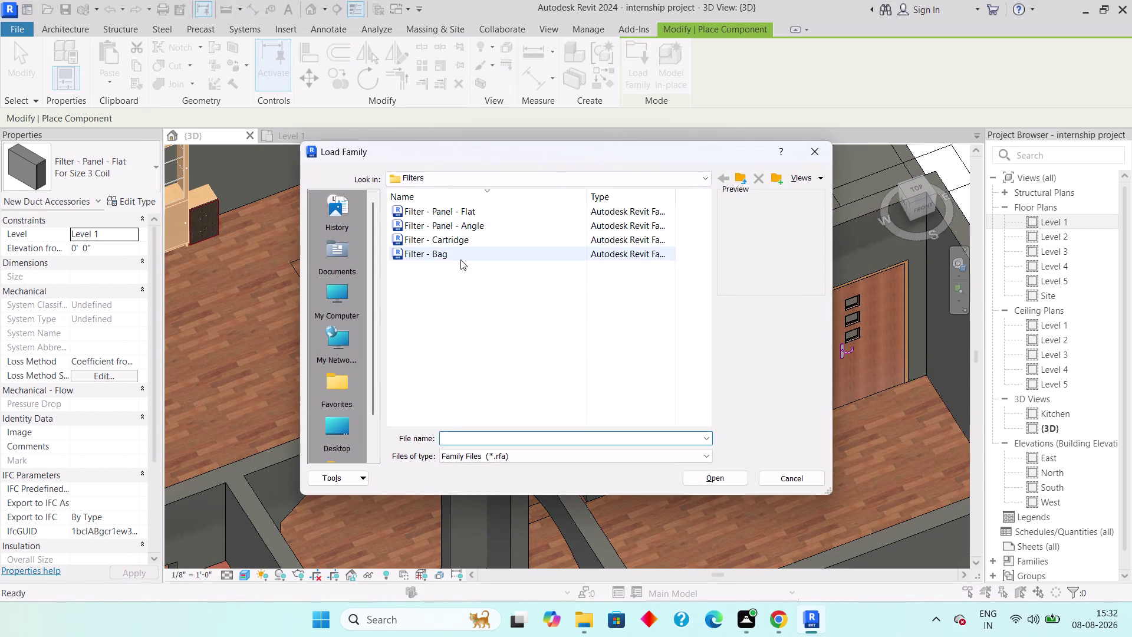
click(736, 183)
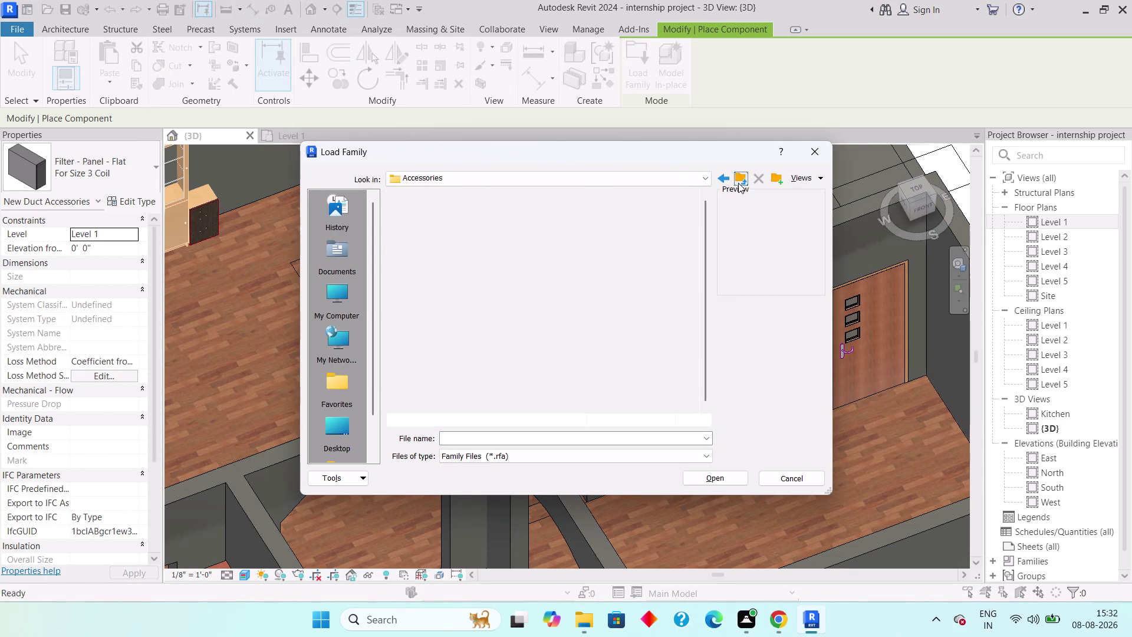
click(738, 183)
click(342, 246)
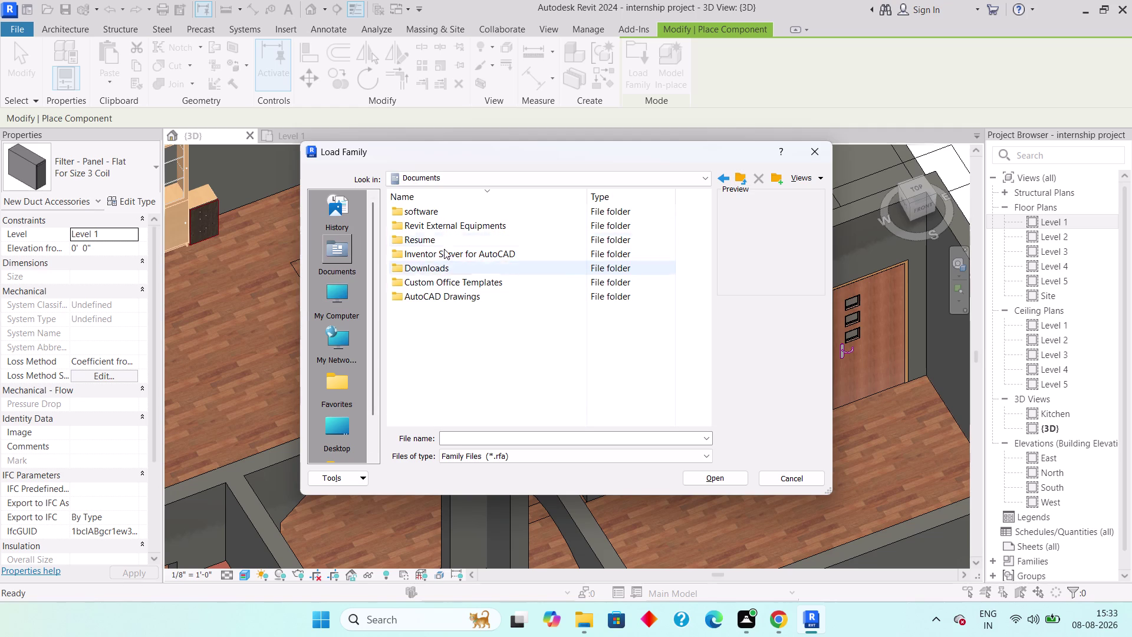
double_click(436, 225)
scroll(down, 3)
scroll(up, 3)
Load 088_Ikea_Entertainment_Ce from the 'Wardrob with TV unit' folder.
double_click(453, 212)
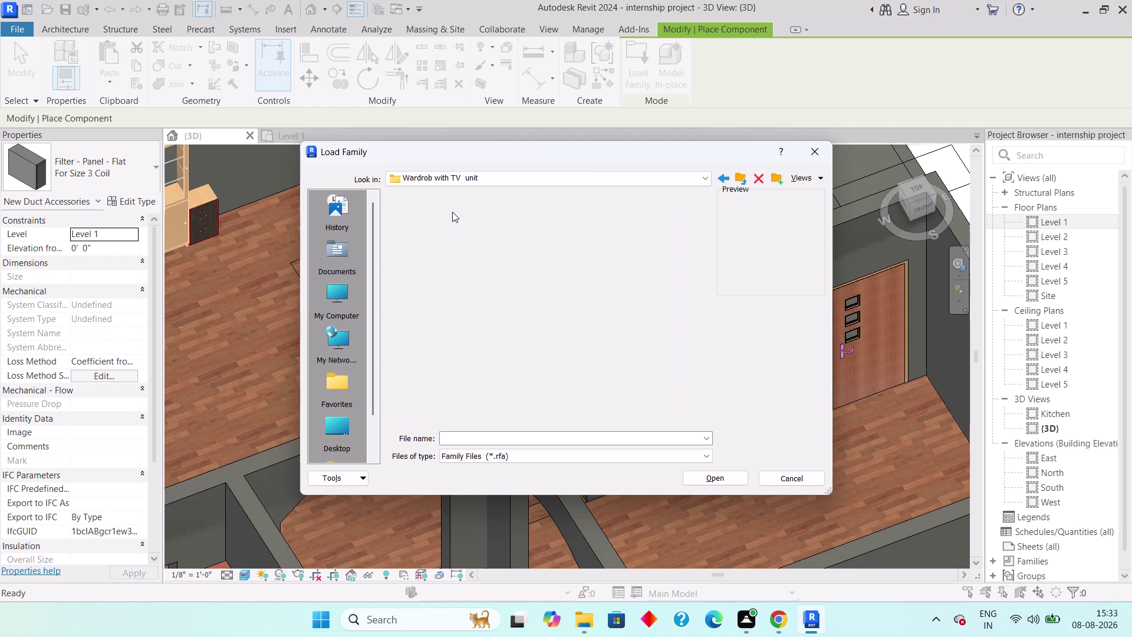
click(457, 225)
click(465, 207)
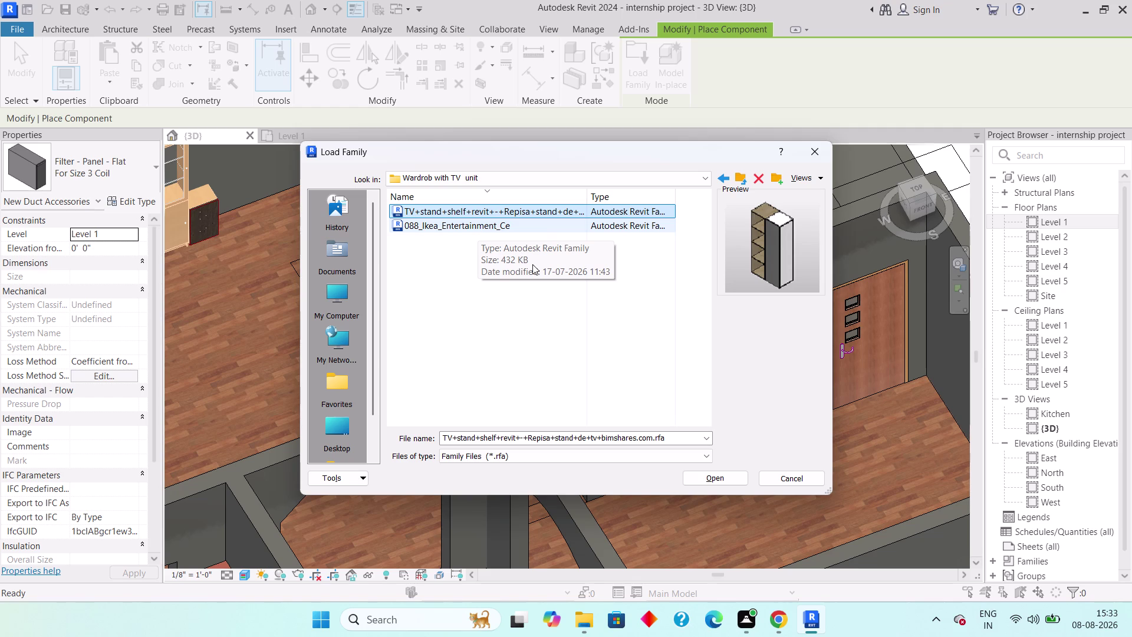
click(490, 221)
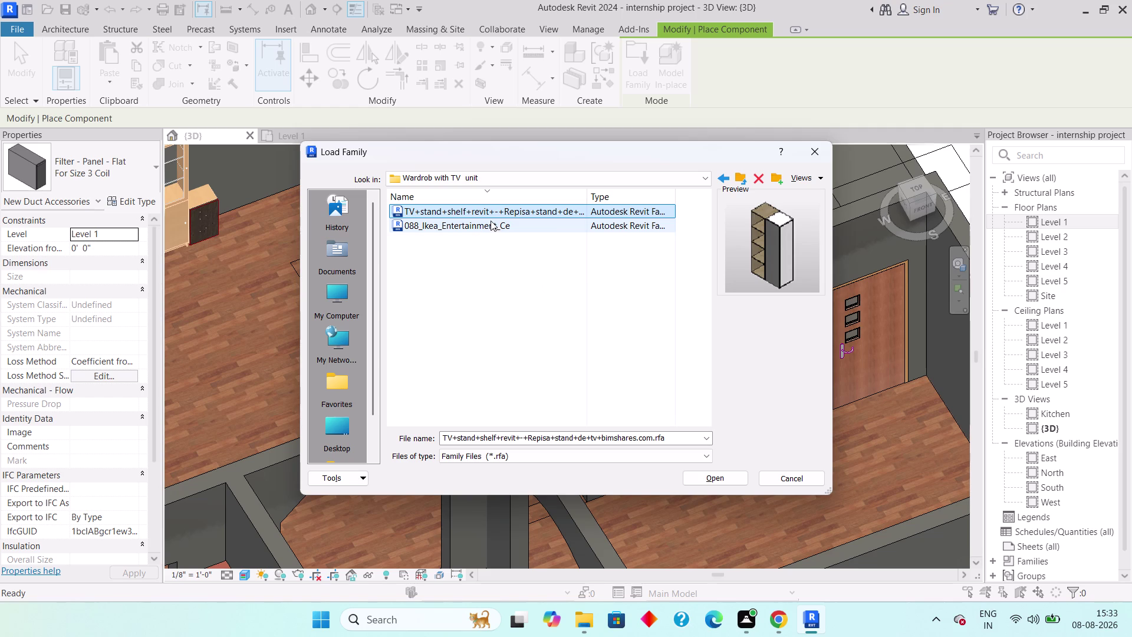
click(708, 485)
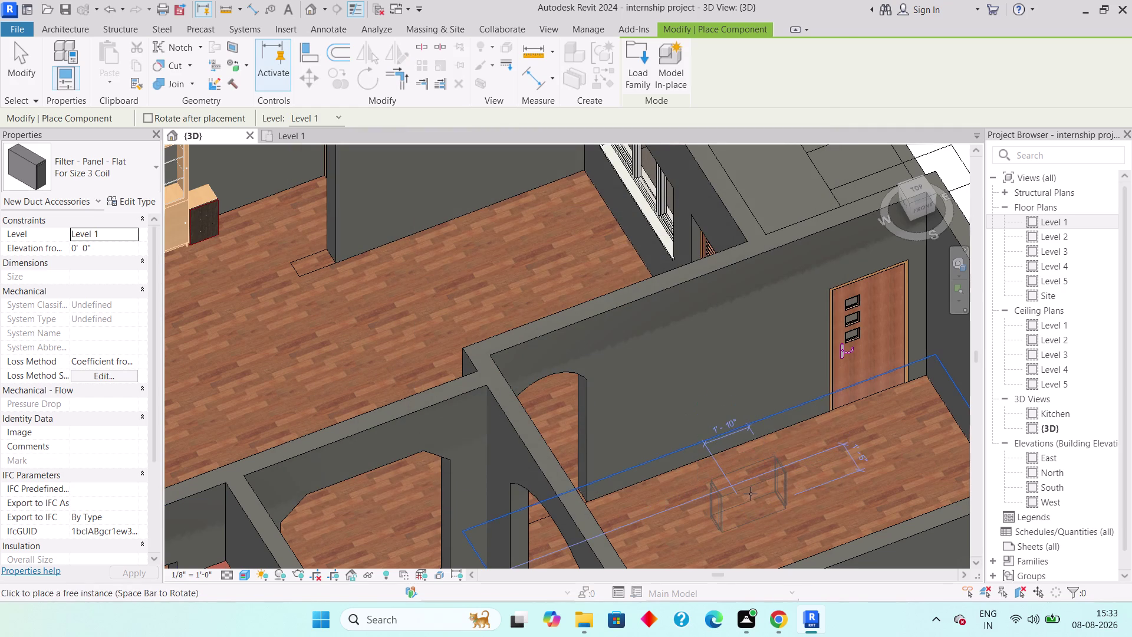
Pick the 088_Ikea_Entertainment_Ce type from the placeable type list.
click(95, 168)
scroll(down, 3)
scroll(down, 3)
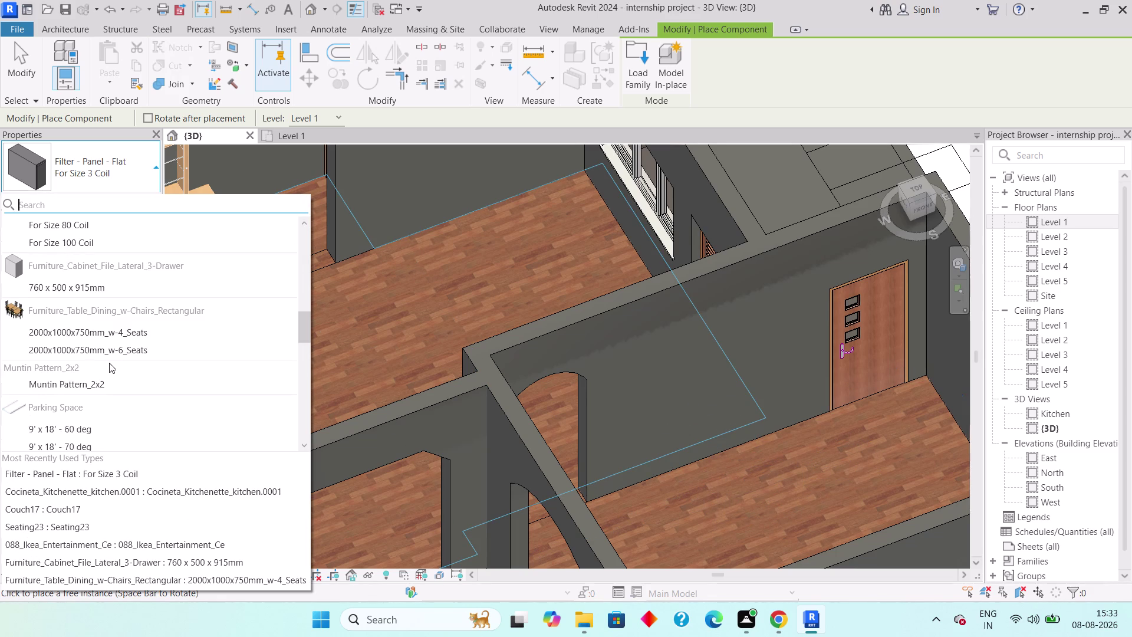
scroll(down, 3)
scroll(down, 3)
scroll(down, 3)
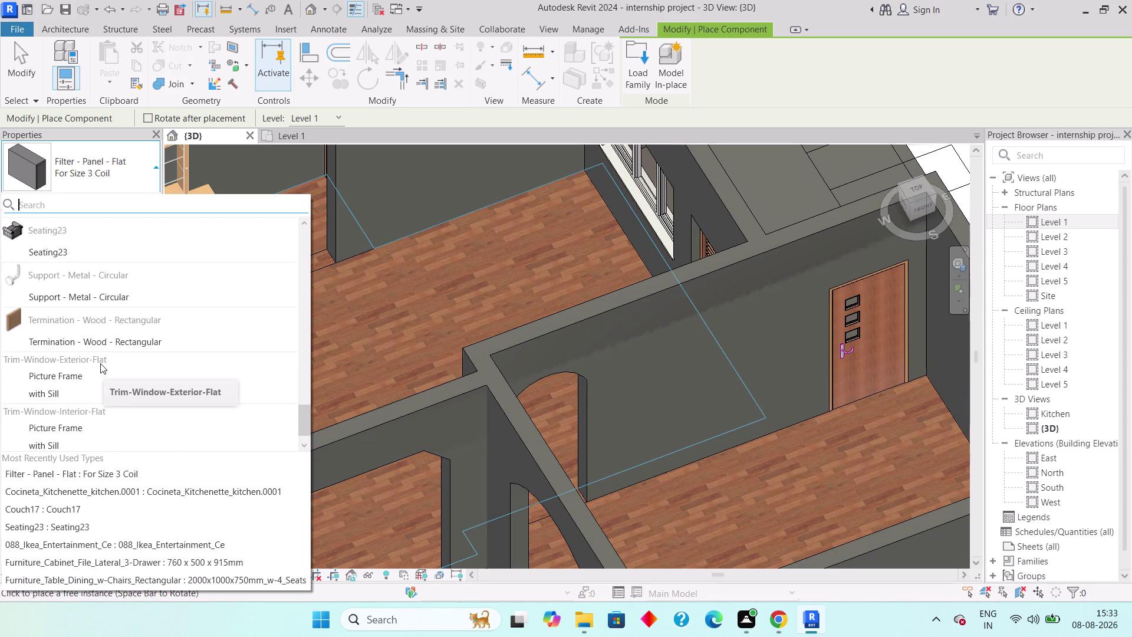
scroll(down, 3)
scroll(down, 3)
scroll(up, 3)
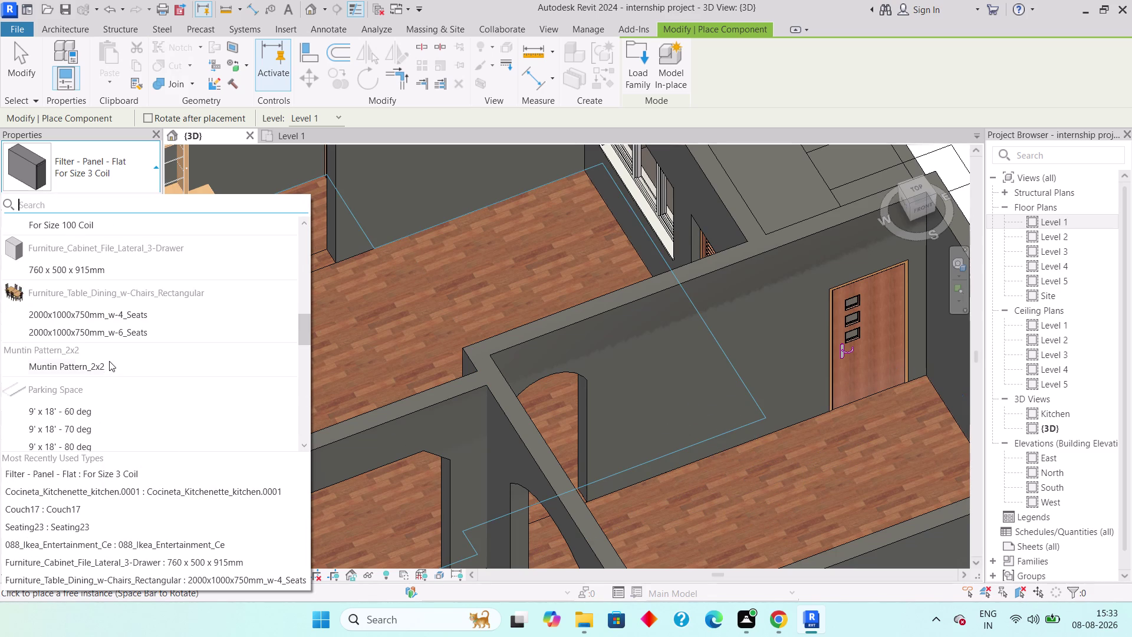
scroll(up, 3)
scroll(up, 3)
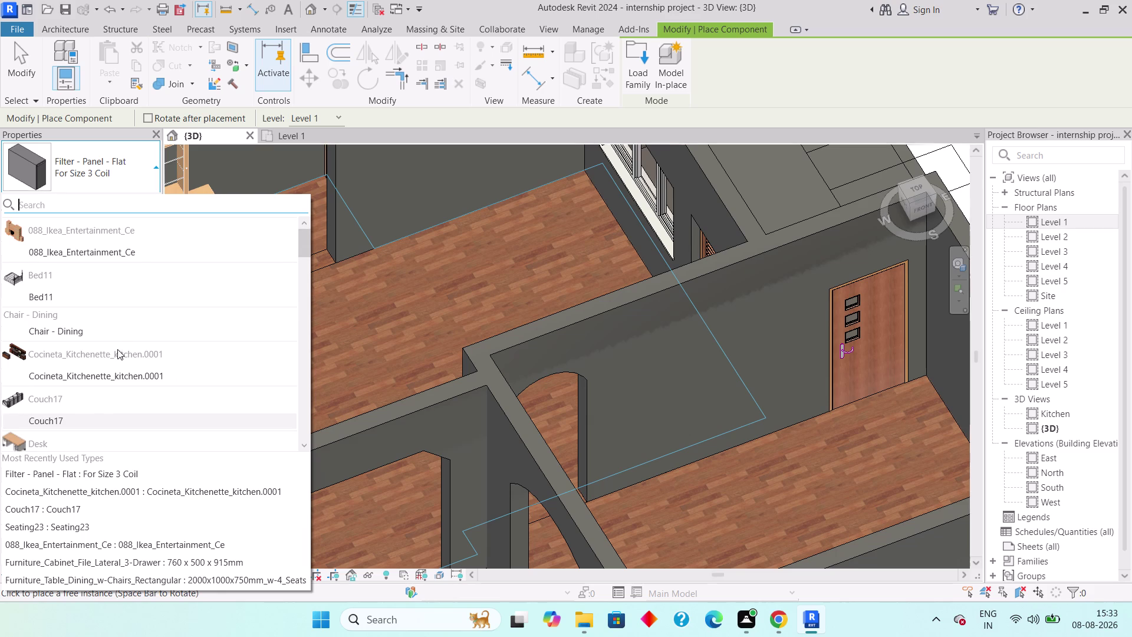
click(50, 246)
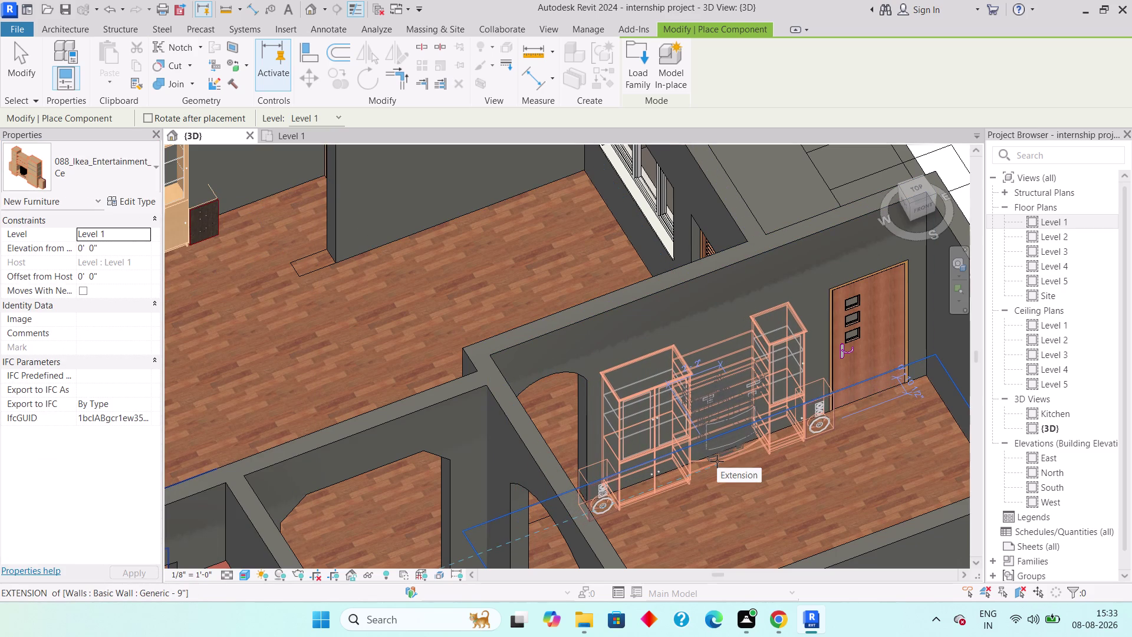
Place the entertainment unit against the wall beside the door, then view Level 1.
click(716, 461)
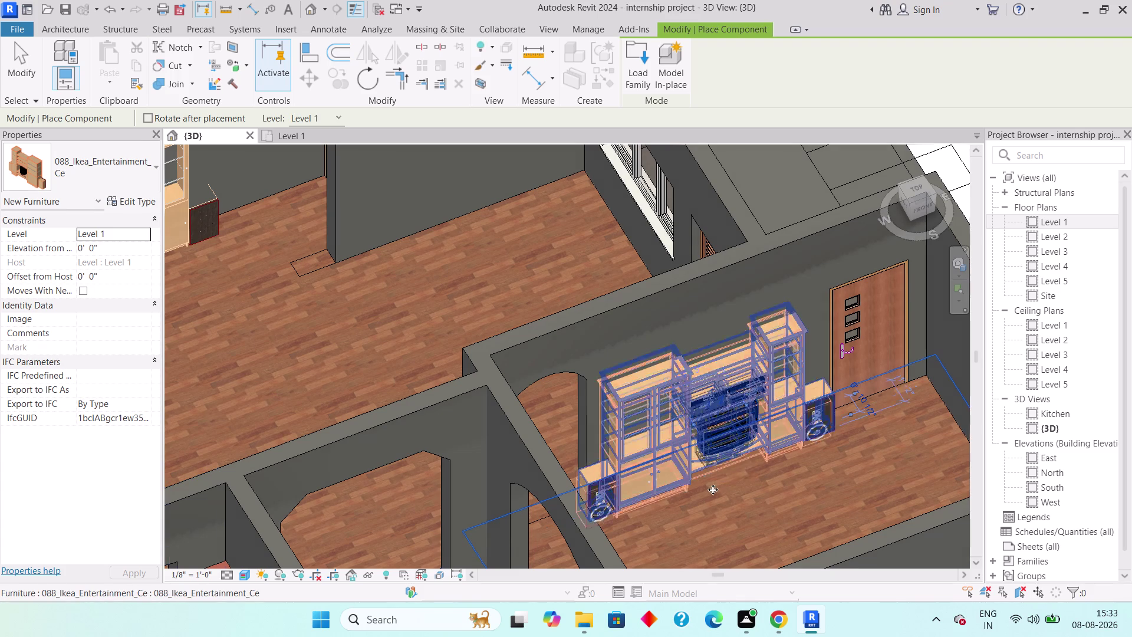
key(Escape)
key(Escape)
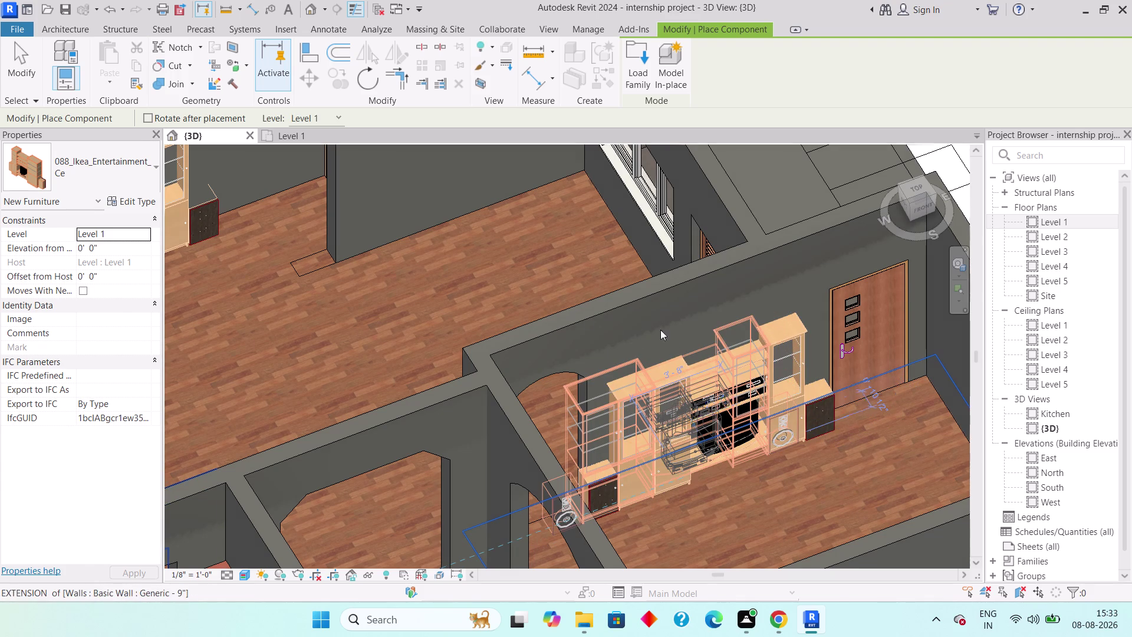
click(264, 139)
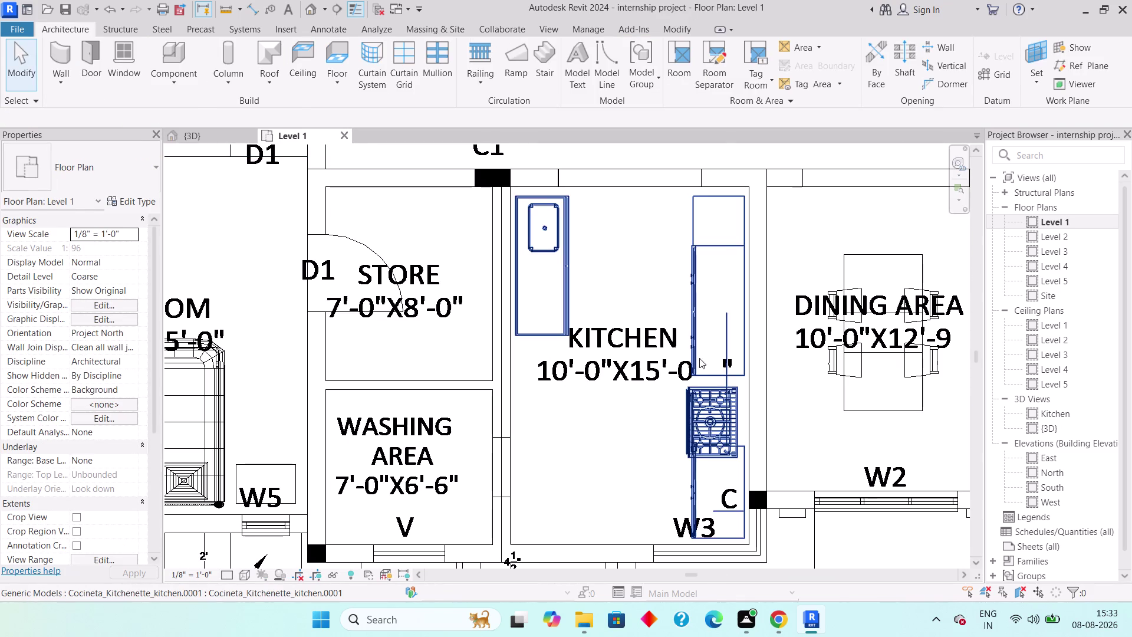
Nudge the entertainment unit three steps right along the drawing room wall, then return to 3D.
scroll(down, 3)
middle_drag(582, 401, 344, 397)
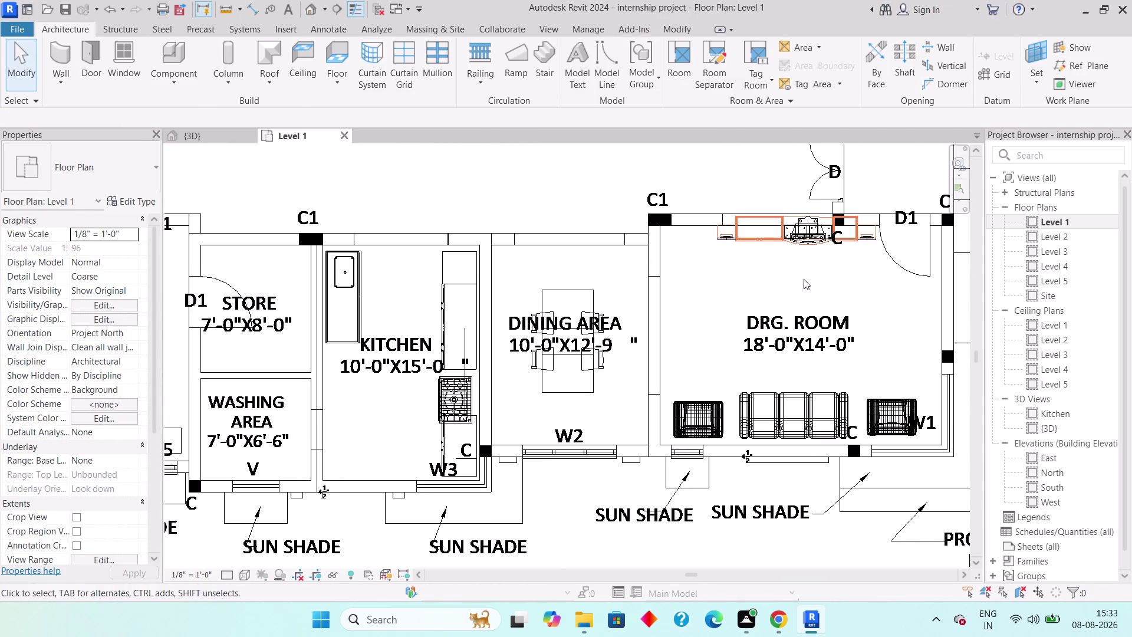
scroll(up, 3)
middle_drag(788, 265, 554, 436)
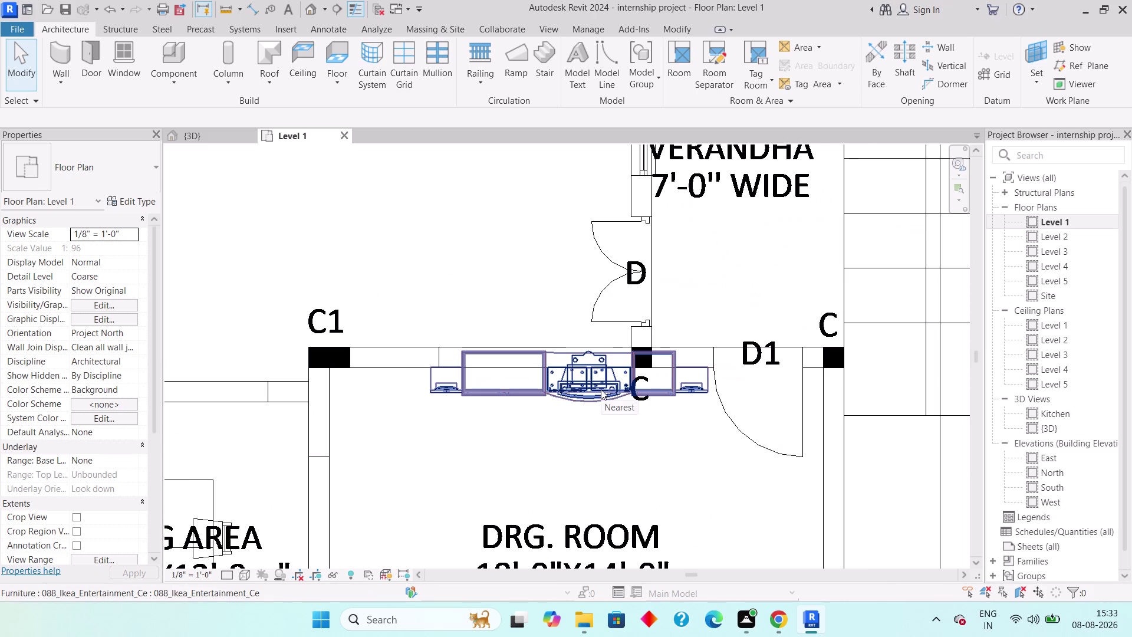
click(600, 389)
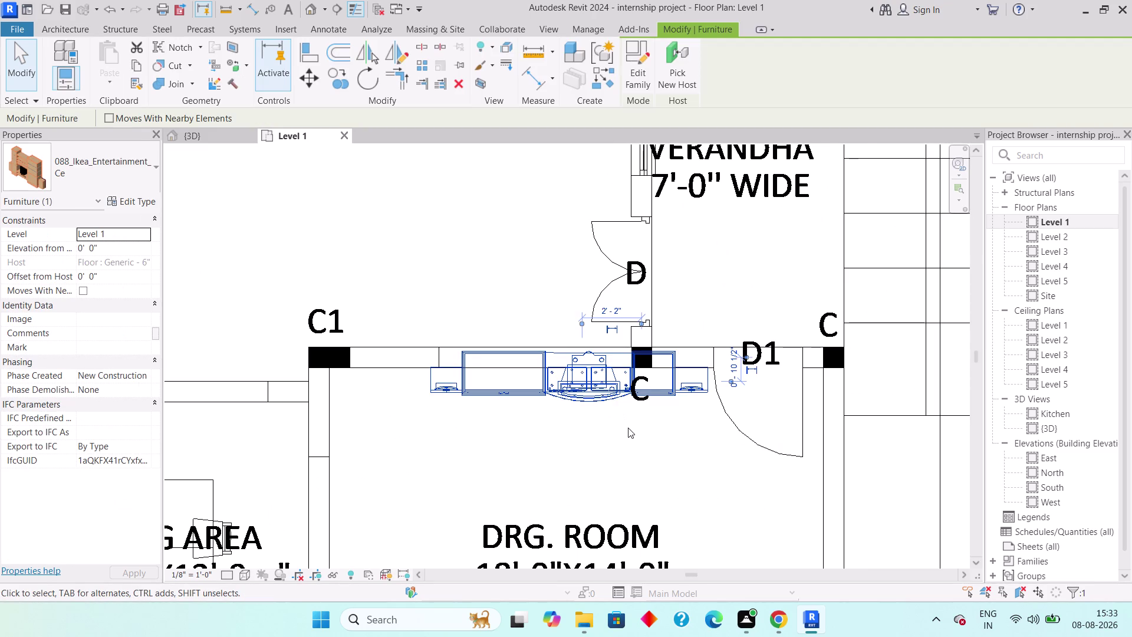
key(Right)
key(Right)
key(Right)
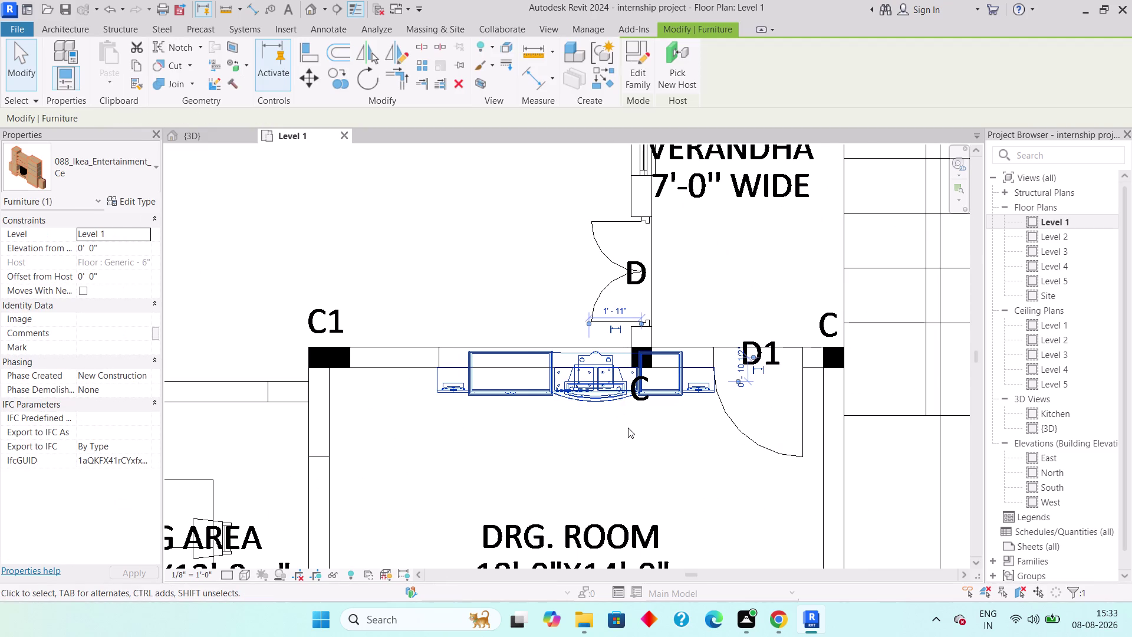
key(Escape)
scroll(down, 3)
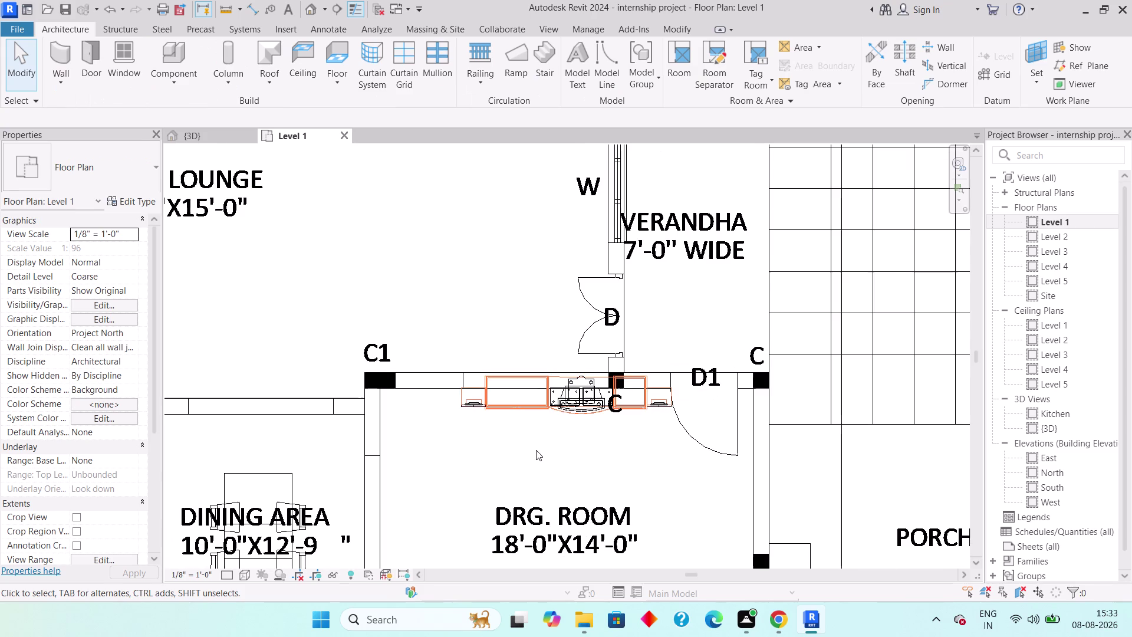
click(224, 134)
scroll(down, 3)
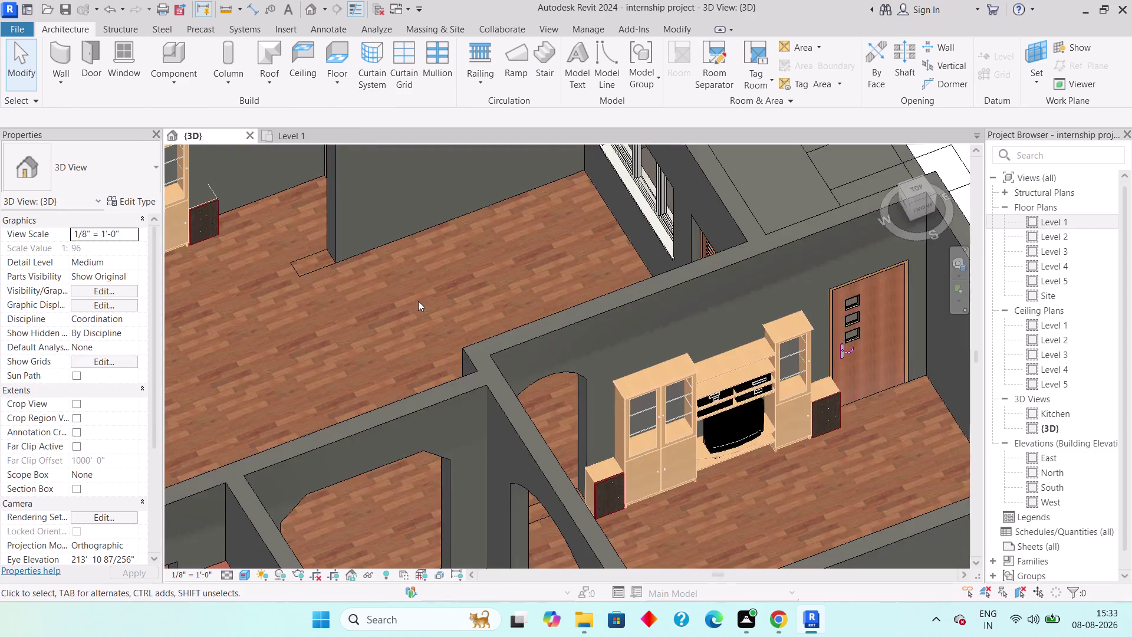
Orbit and zoom the 3D model to inspect the furnished rooms and lounge.
scroll(down, 3)
middle_drag(478, 334, 462, 305)
scroll(down, 3)
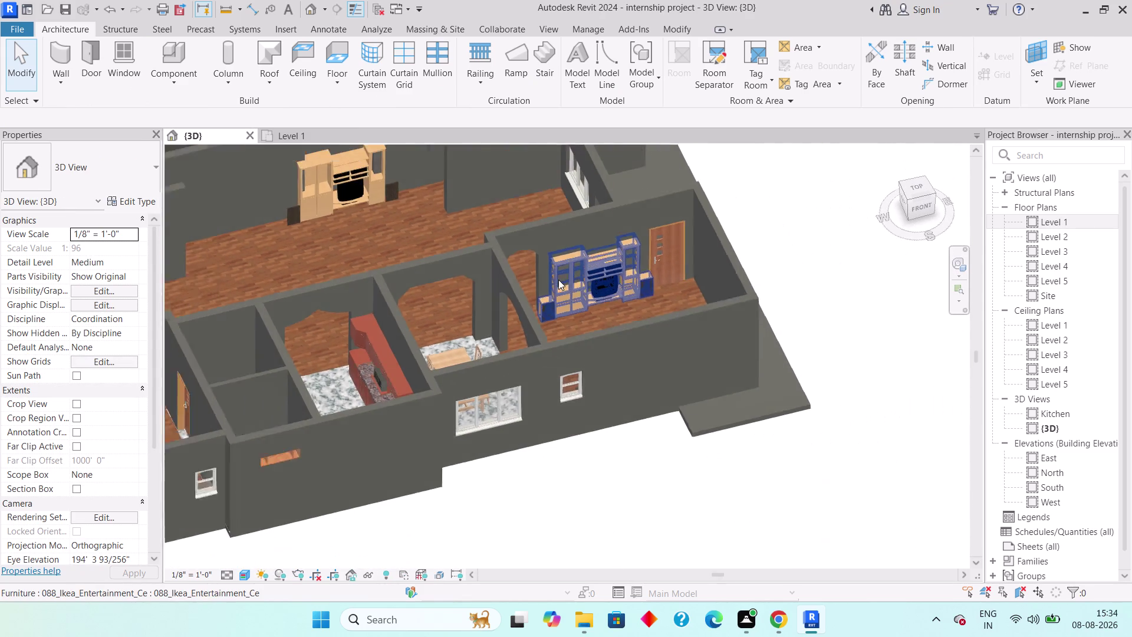
scroll(down, 3)
scroll(down, 3)
middle_drag(379, 244, 481, 320)
scroll(down, 3)
middle_drag(507, 378, 468, 272)
scroll(up, 3)
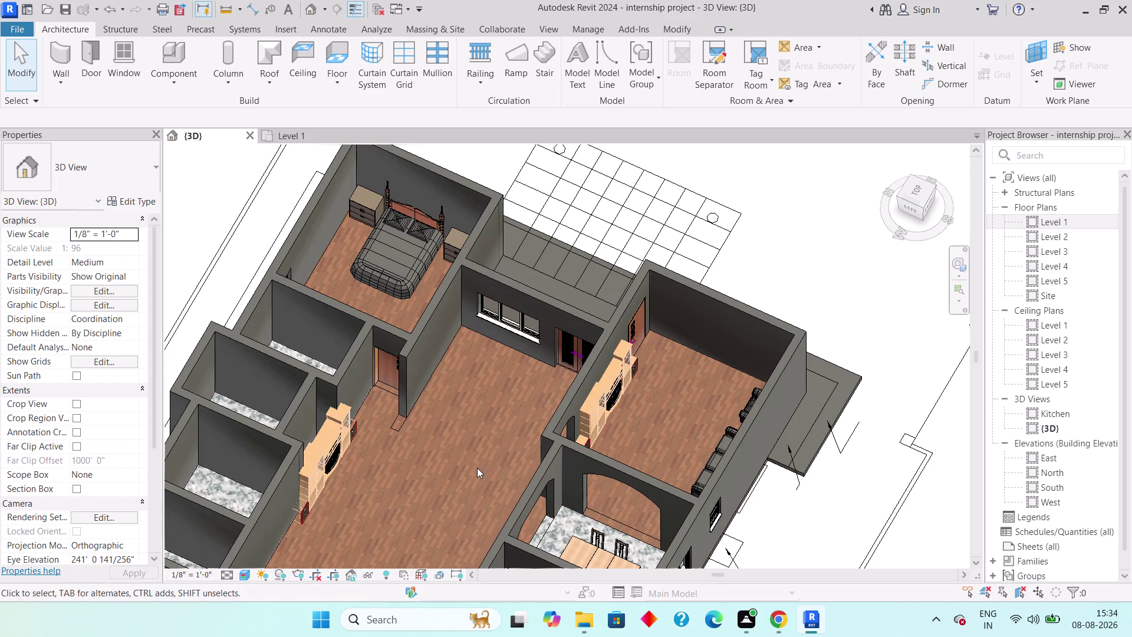
Pan and zoom across the whole ground floor, then start Place a Component.
middle_drag(446, 447, 426, 411)
scroll(up, 3)
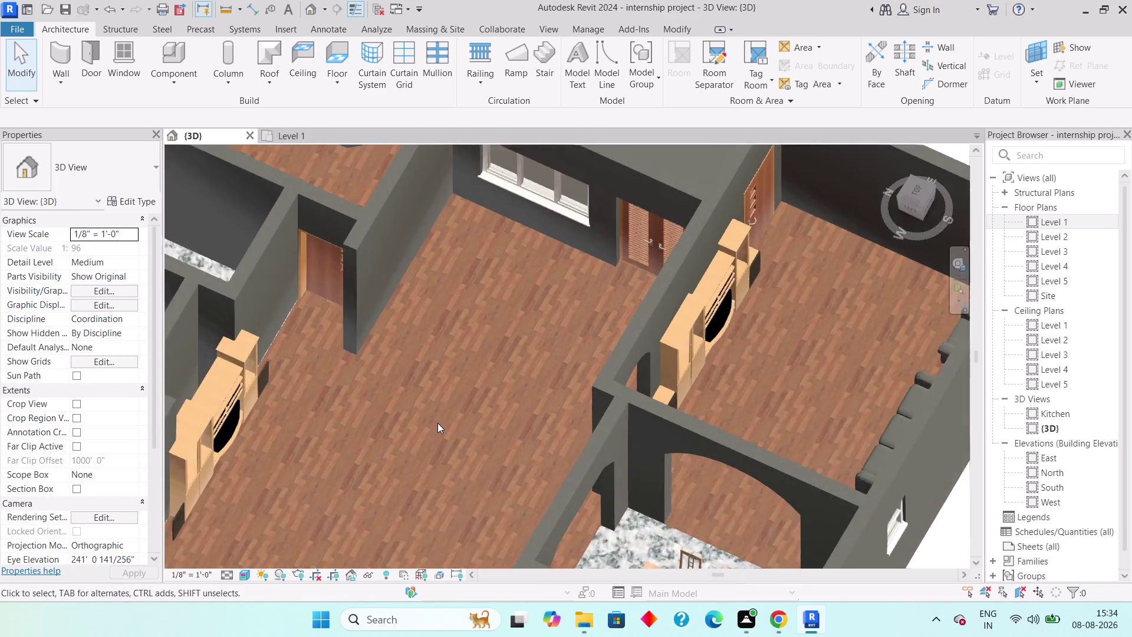
scroll(up, 3)
scroll(down, 3)
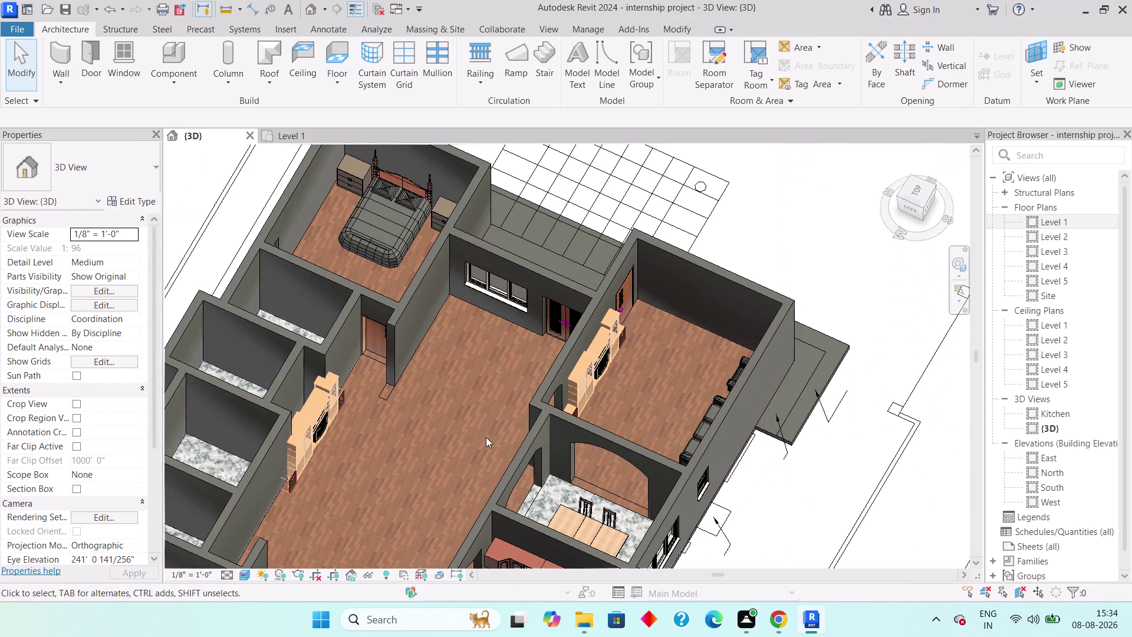
scroll(up, 3)
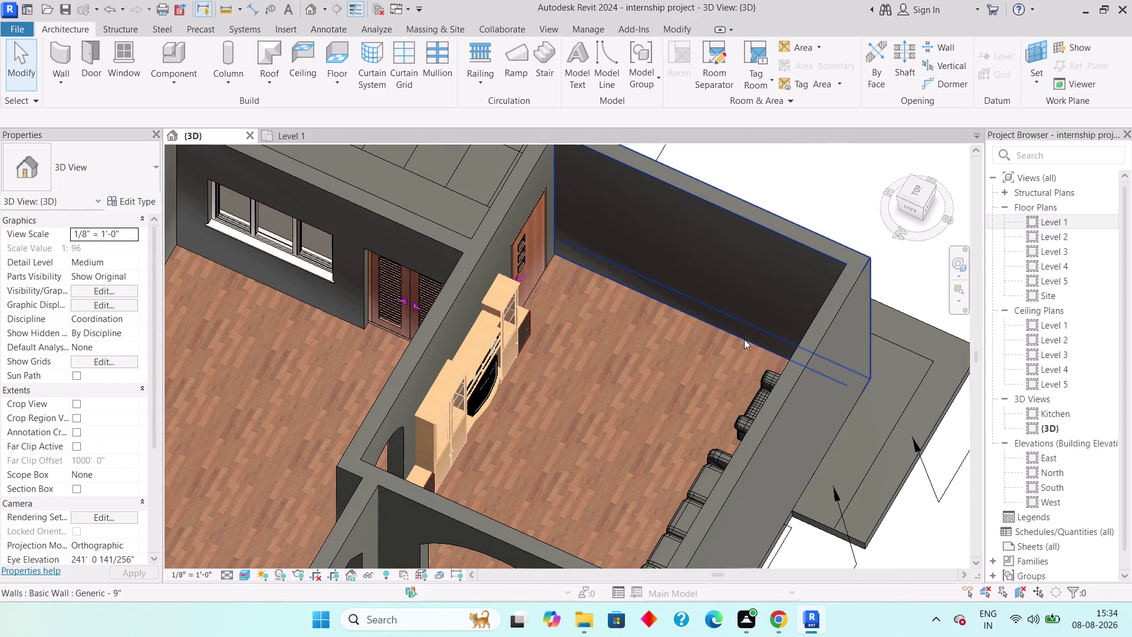
scroll(down, 3)
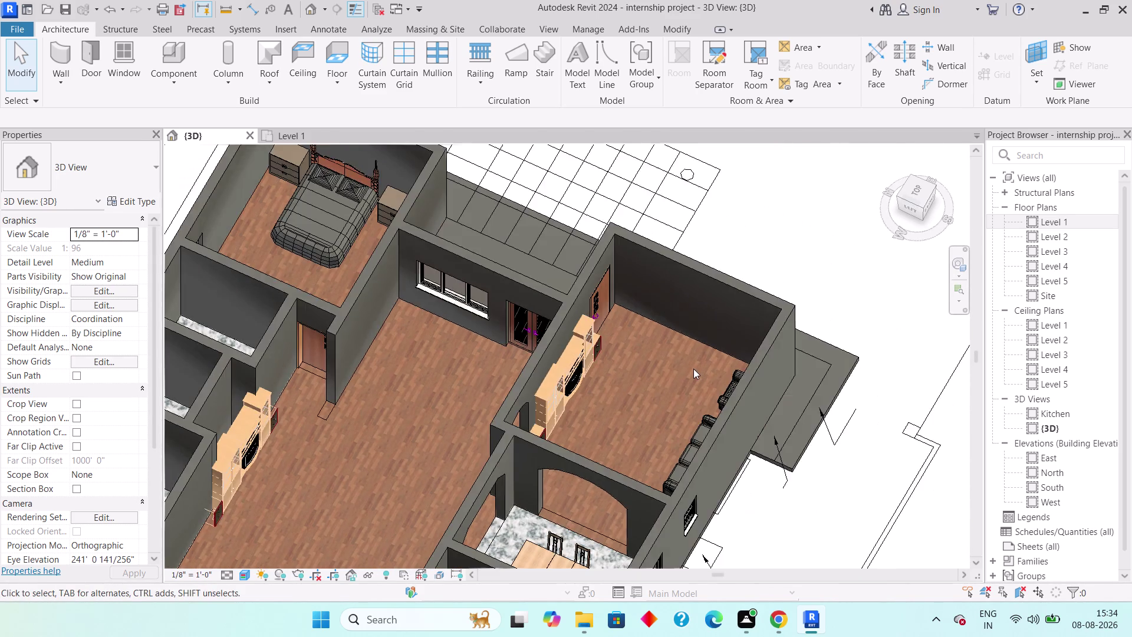
scroll(down, 3)
middle_drag(663, 404, 655, 403)
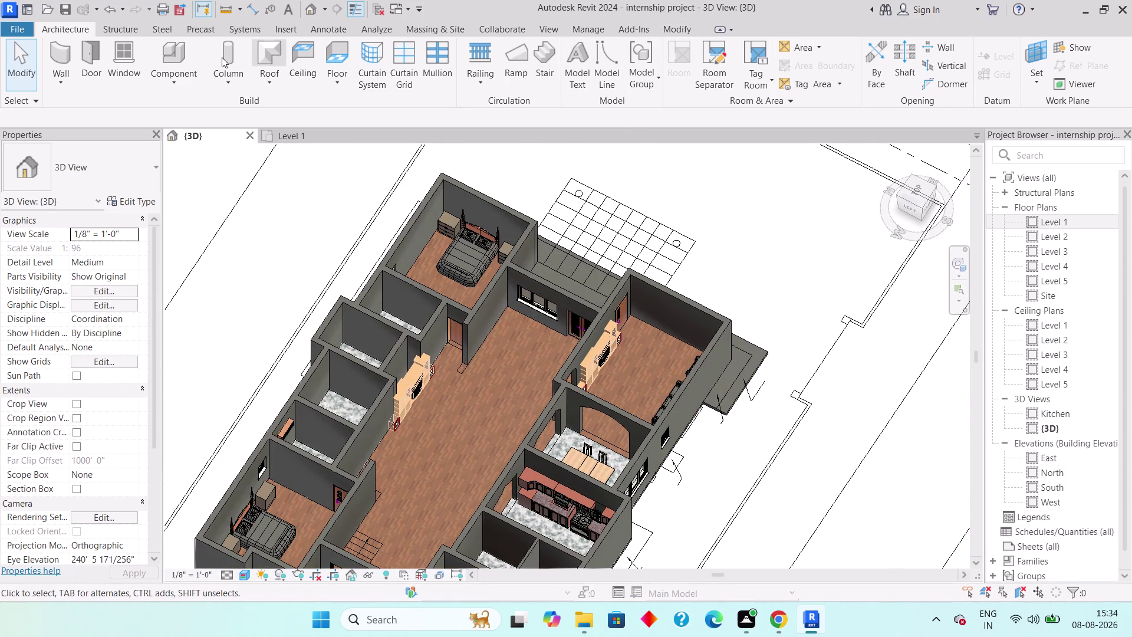
click(167, 85)
Start placing a component and browse Load Family to the Windows (C:) drive.
click(213, 105)
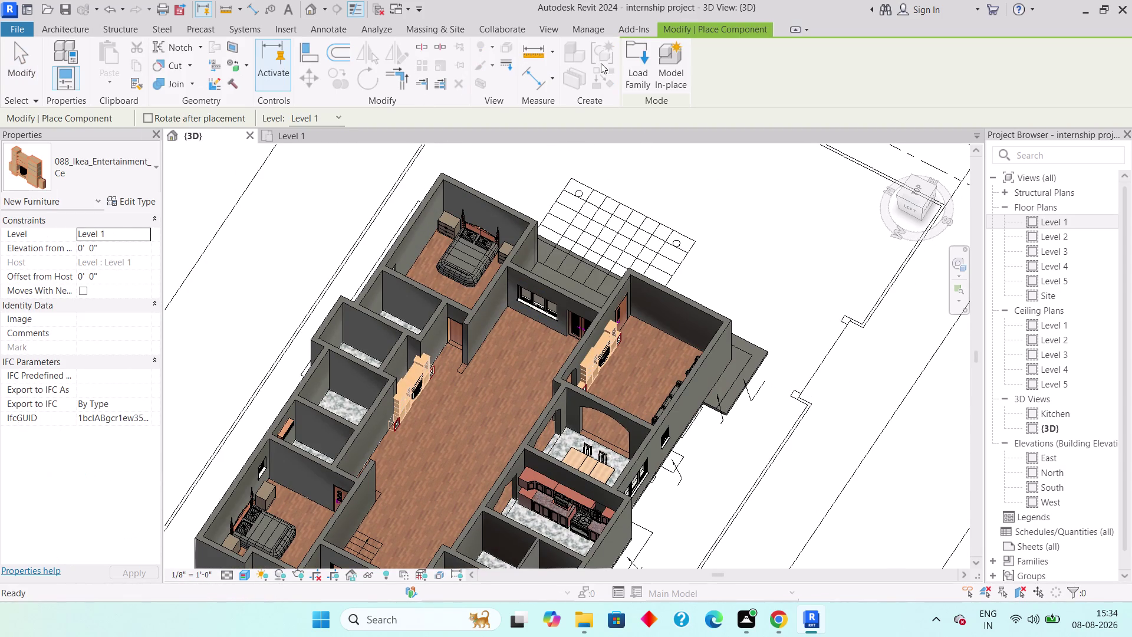
click(626, 63)
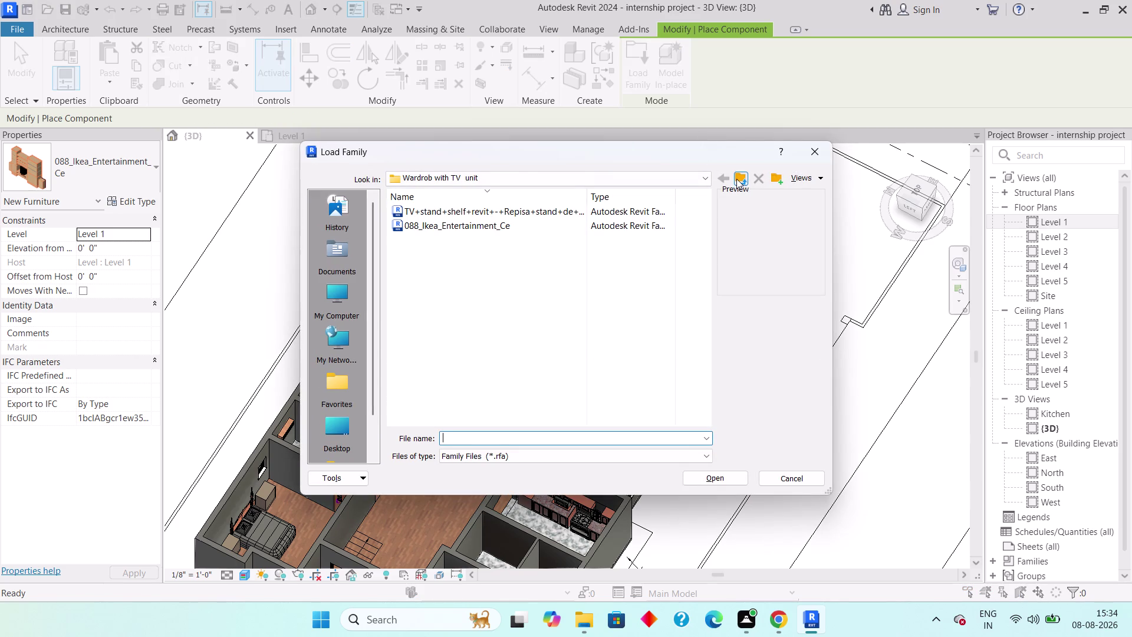
click(737, 178)
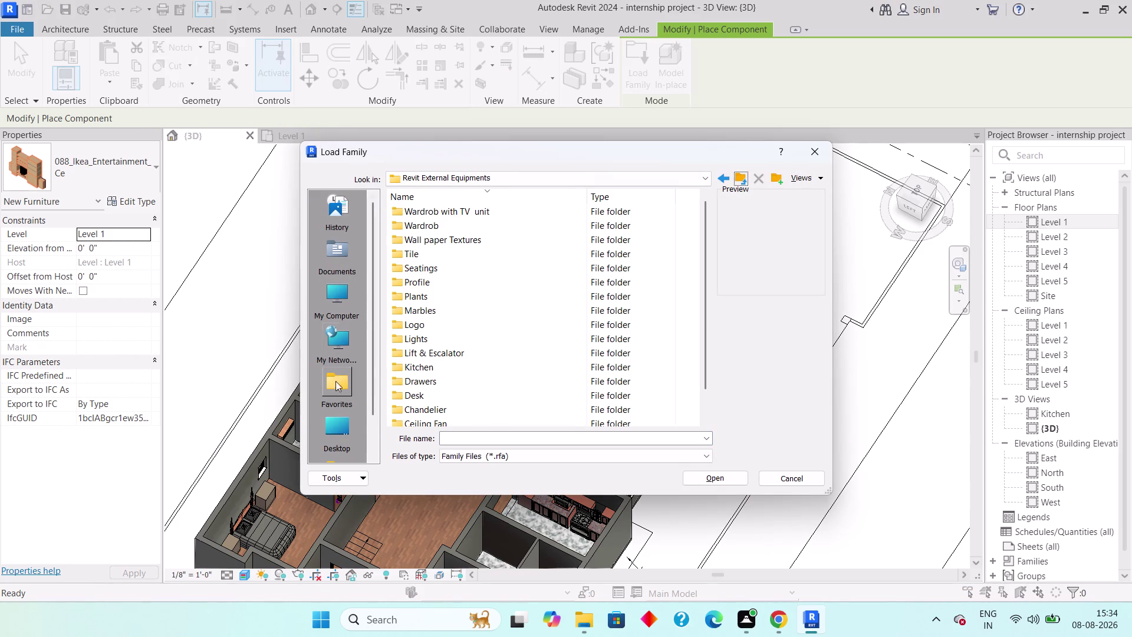
click(329, 299)
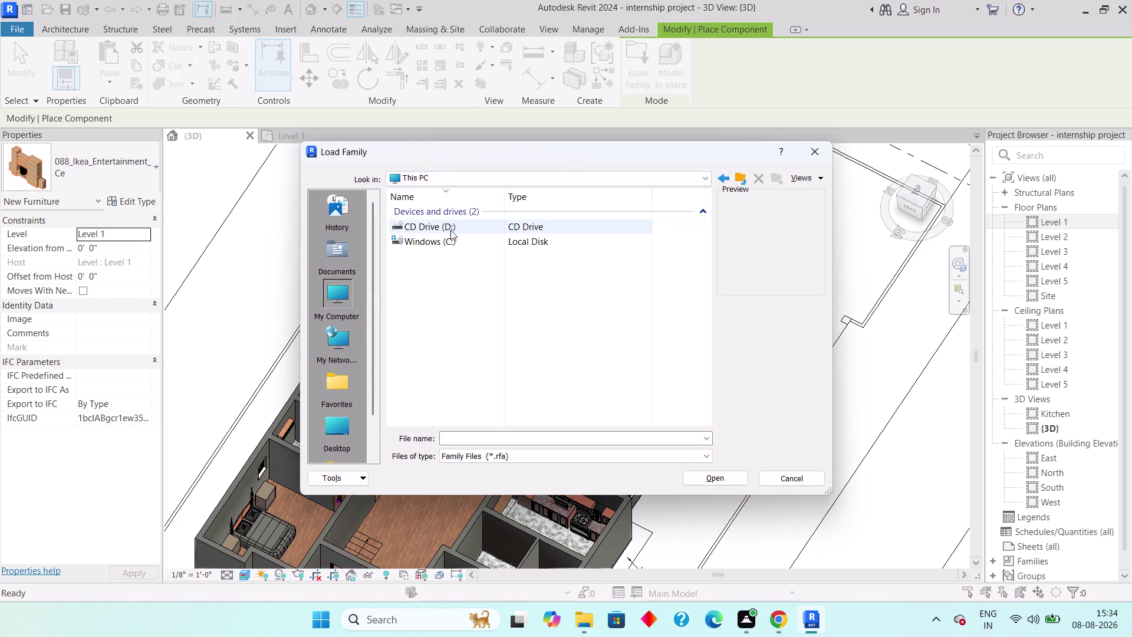
click(450, 230)
double_click(450, 240)
click(491, 276)
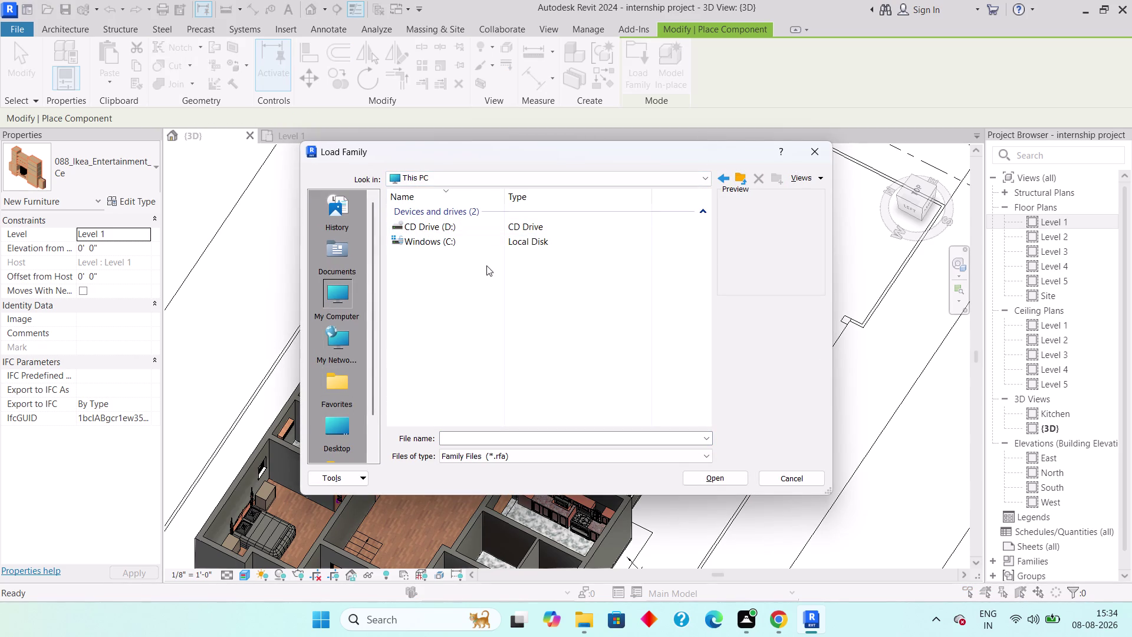
double_click(495, 240)
click(478, 278)
double_click(472, 241)
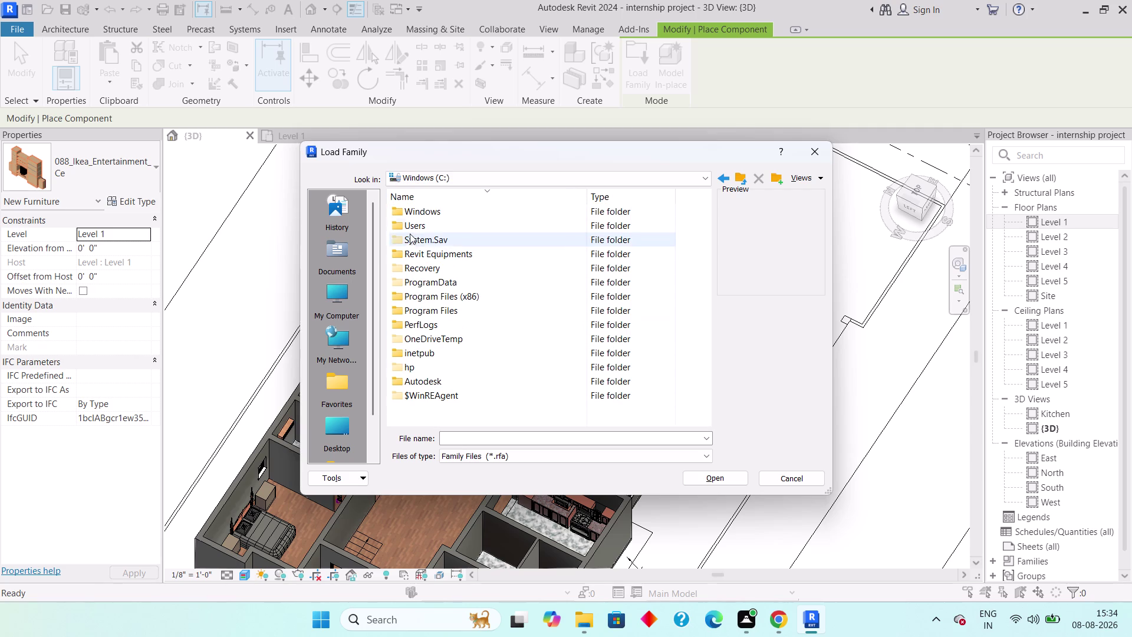
Navigate to ProgramData > Autodesk > RVT 2024 > Libraries > English > UK.
double_click(433, 287)
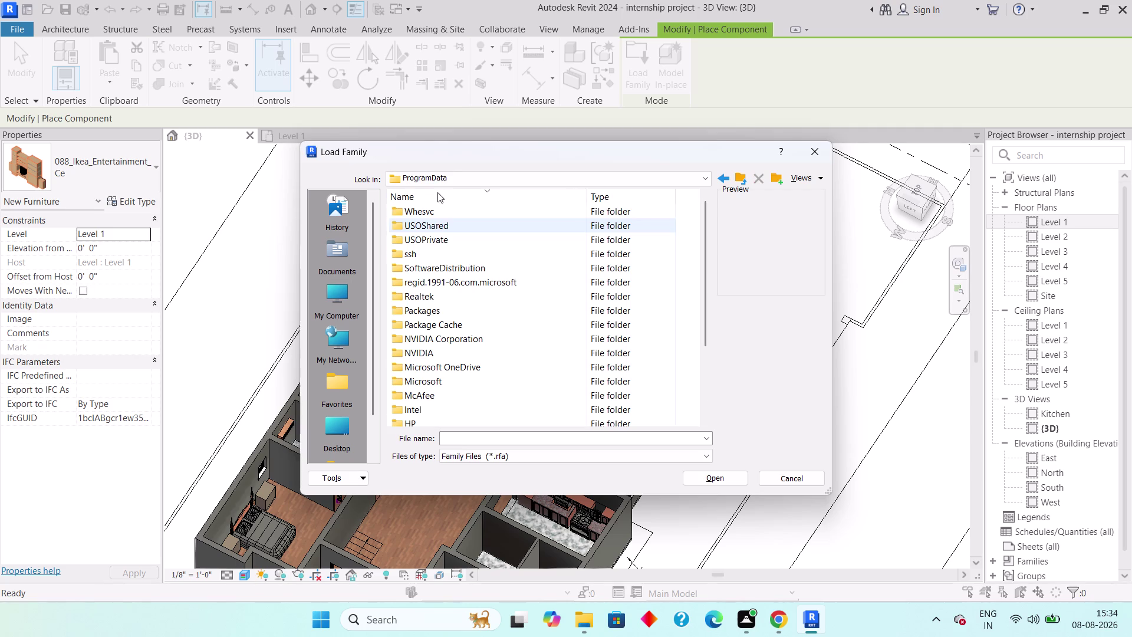
scroll(down, 3)
double_click(428, 407)
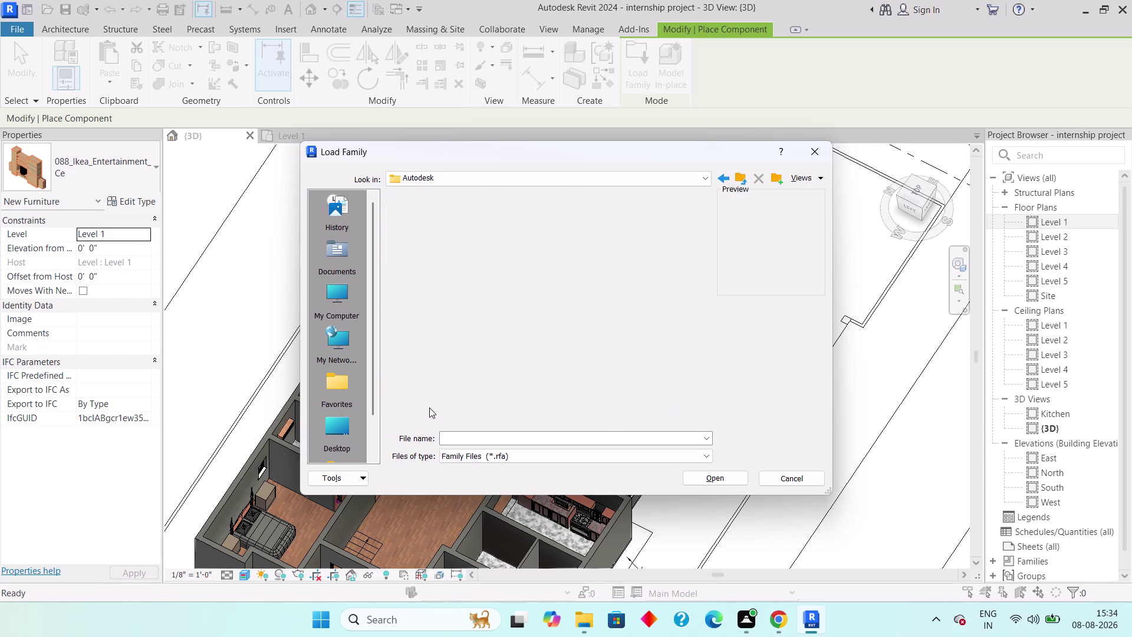
click(444, 252)
click(440, 250)
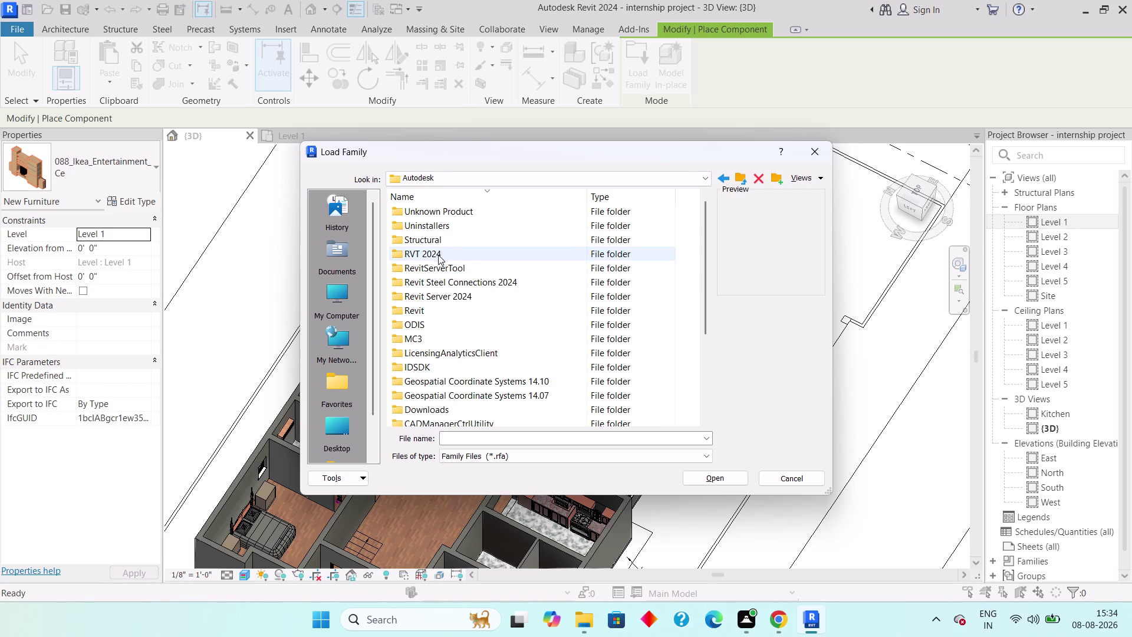
click(471, 275)
double_click(465, 258)
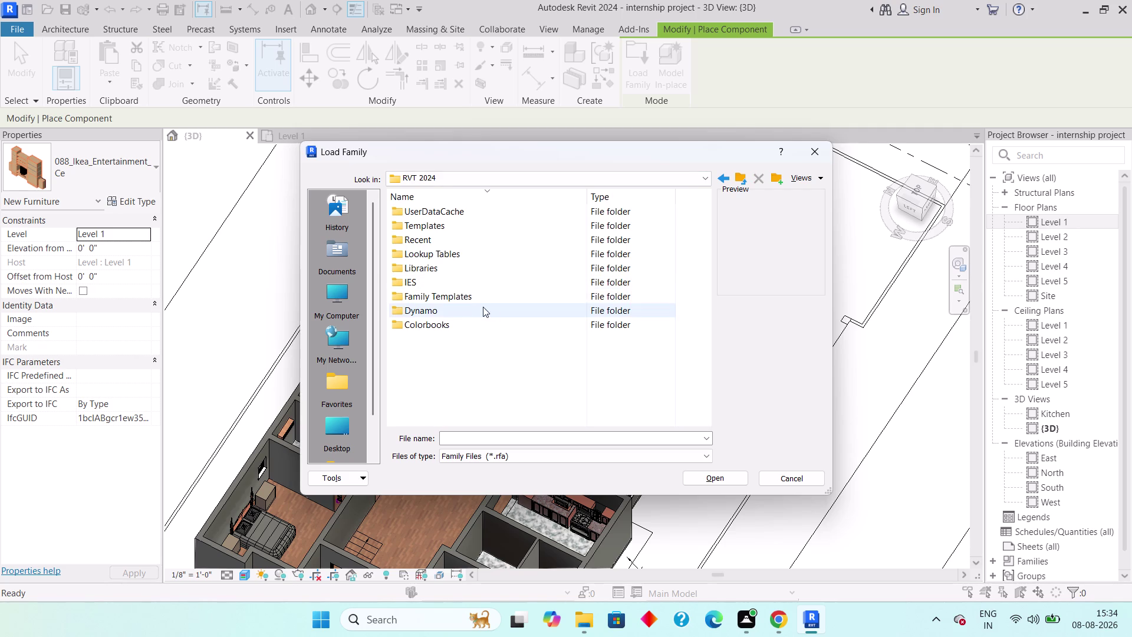
double_click(463, 260)
double_click(466, 264)
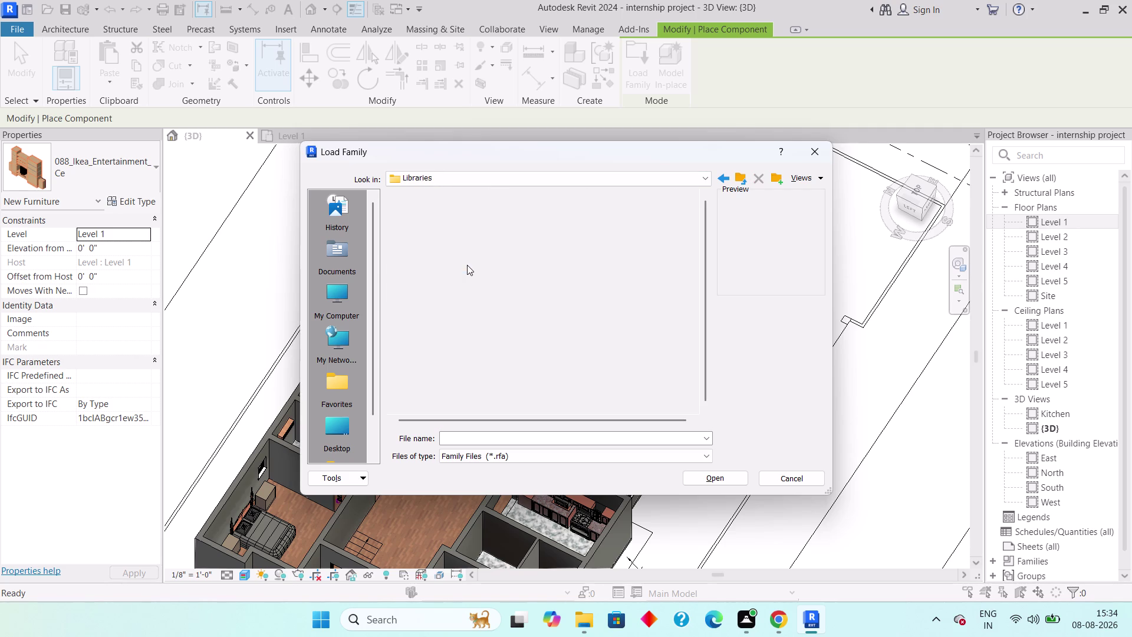
double_click(446, 368)
double_click(429, 224)
click(438, 231)
double_click(440, 228)
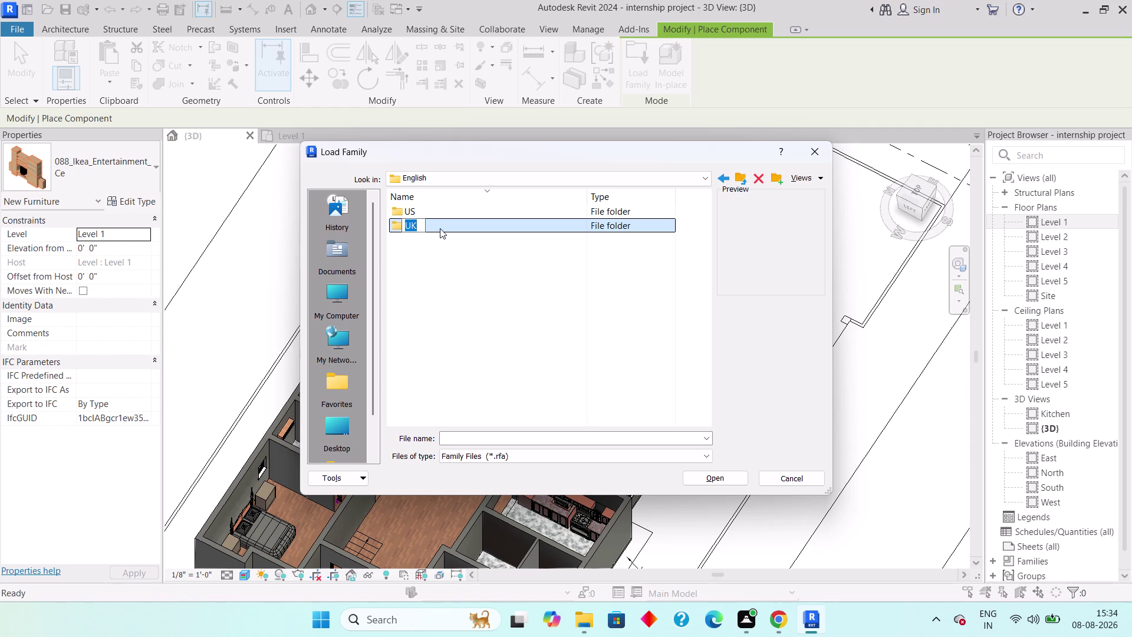
click(443, 269)
Scroll the UK library and open its Furniture > Tables folder.
scroll(down, 3)
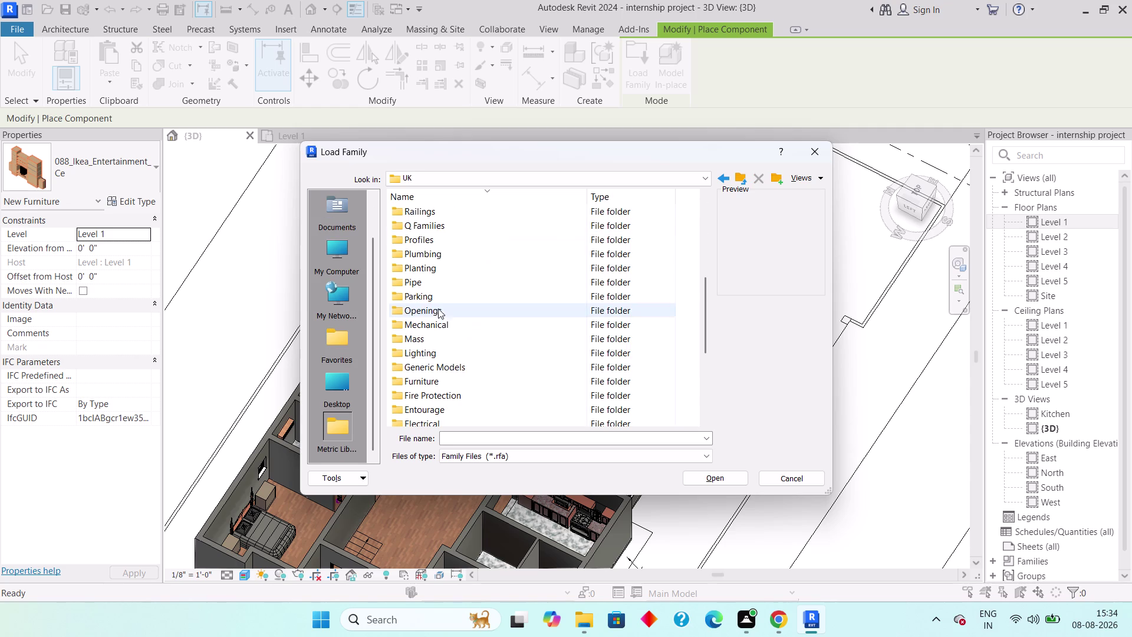
scroll(down, 3)
scroll(down, 3)
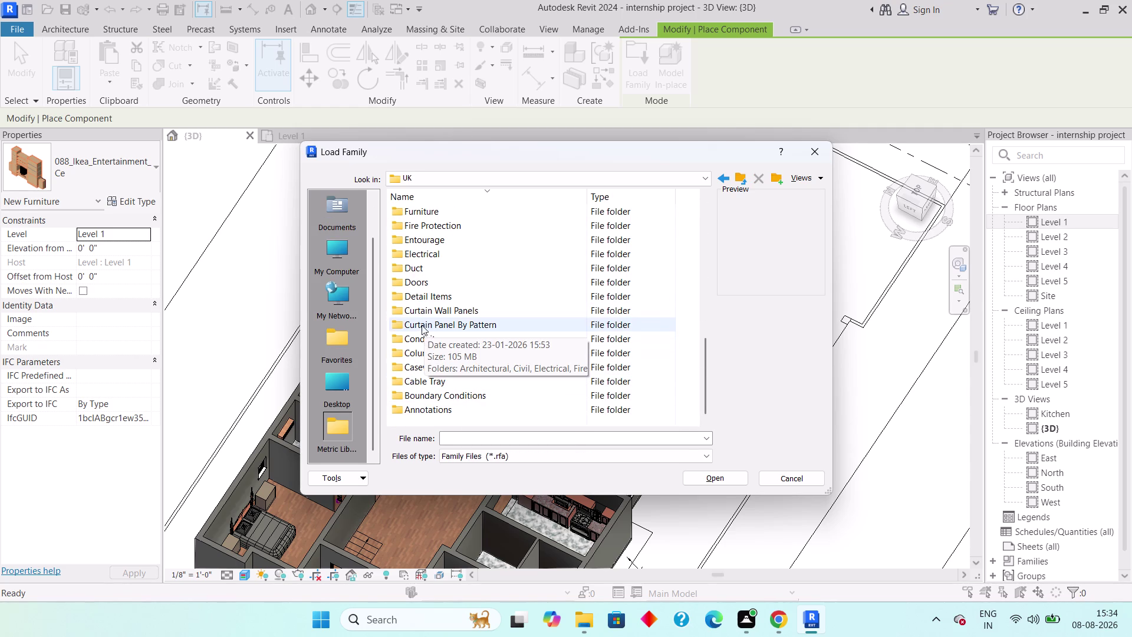
scroll(up, 3)
scroll(up, 3)
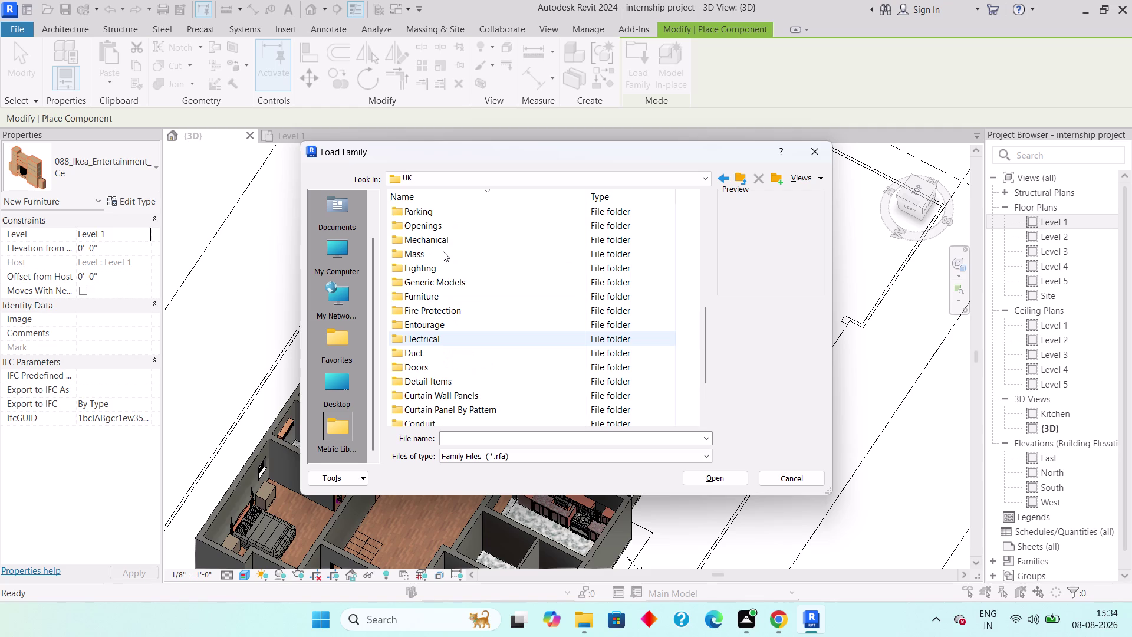
scroll(up, 3)
scroll(up, 3)
scroll(down, 3)
scroll(up, 3)
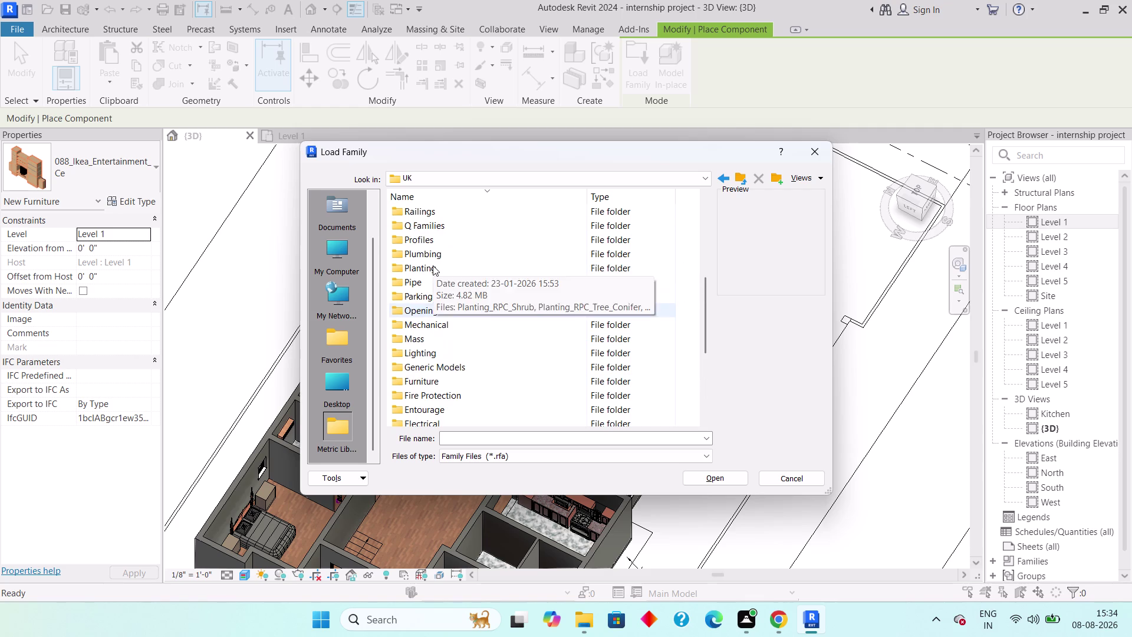
scroll(up, 3)
scroll(up, 3)
scroll(up, 3)
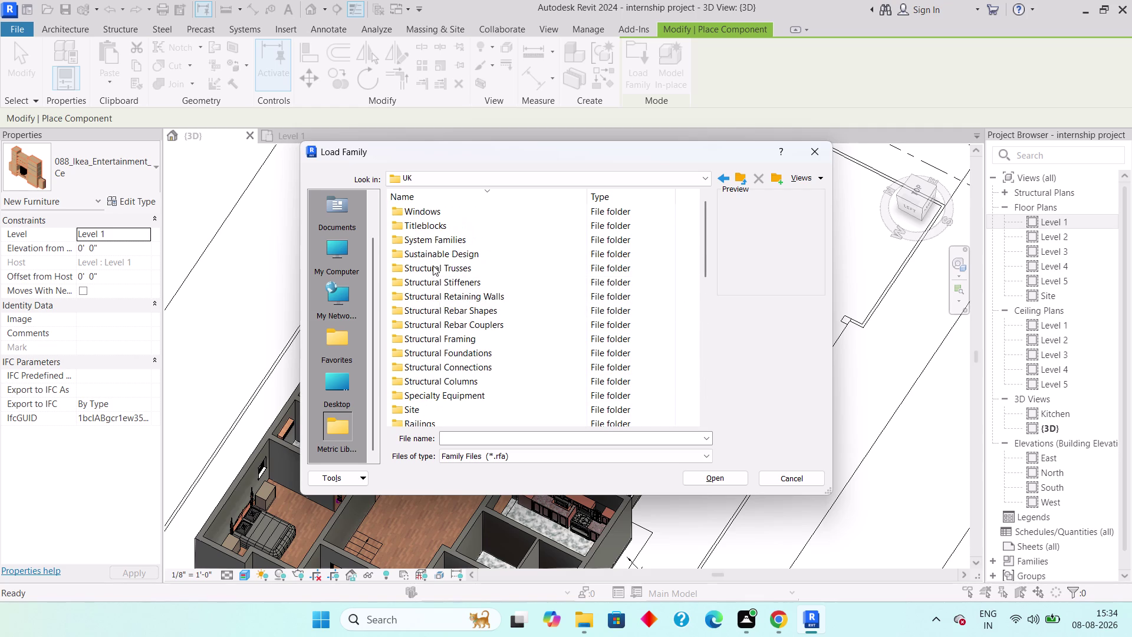
scroll(up, 3)
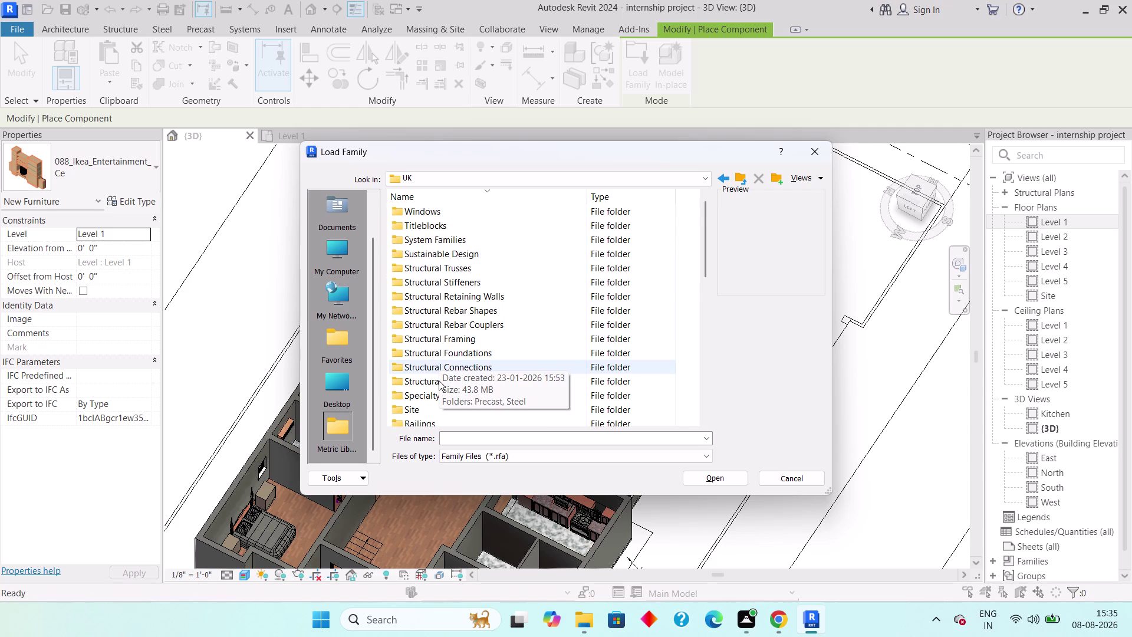
scroll(down, 3)
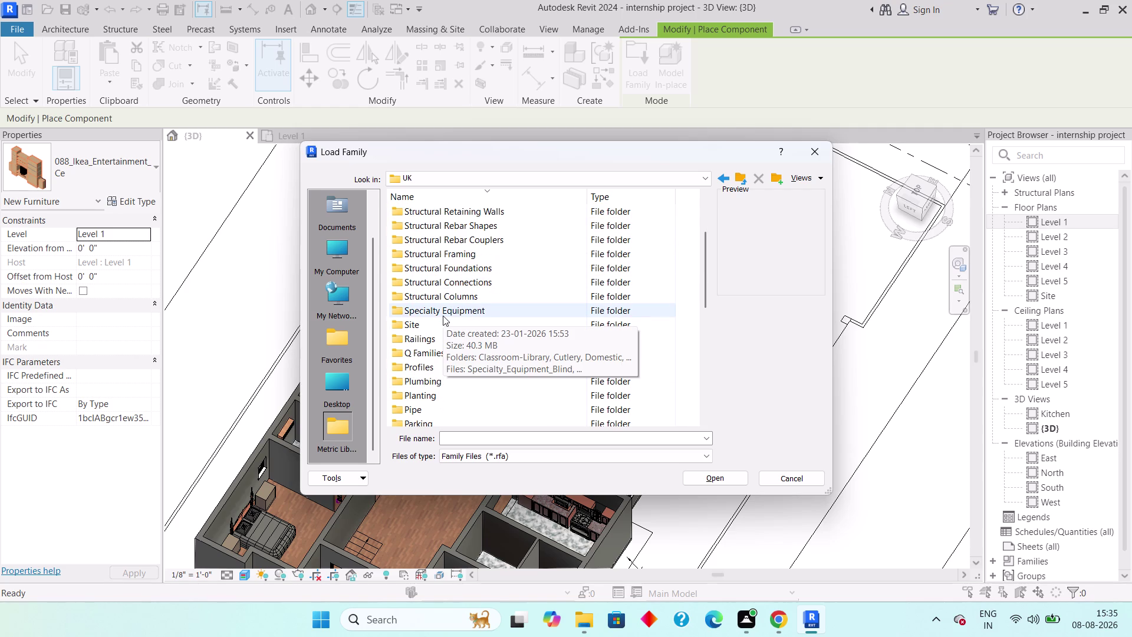
scroll(down, 3)
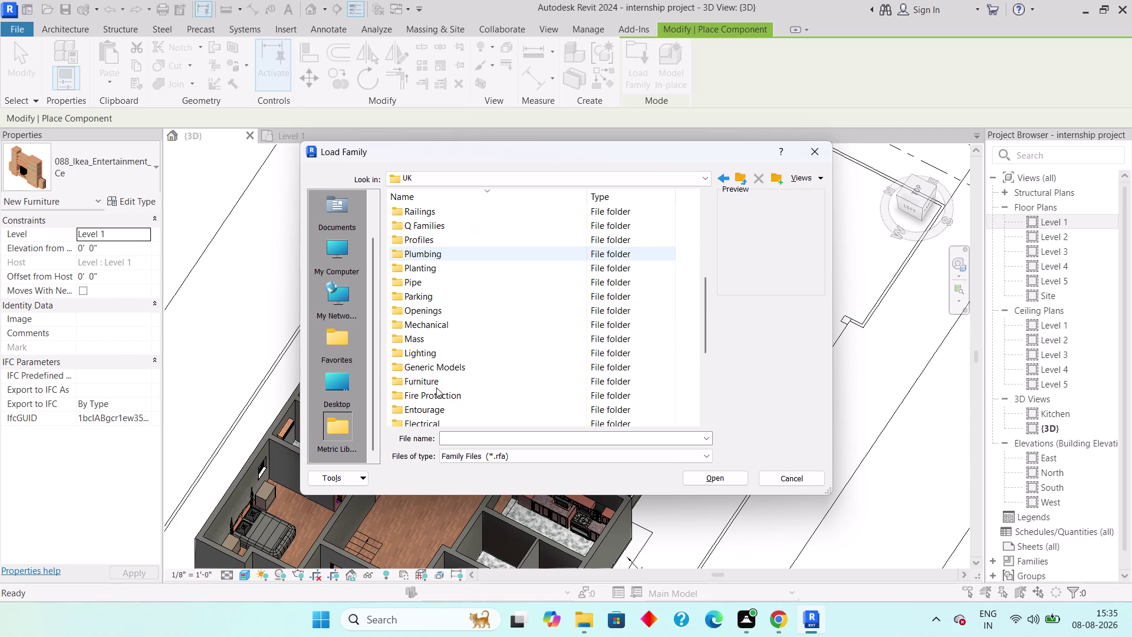
scroll(down, 3)
scroll(down, 3)
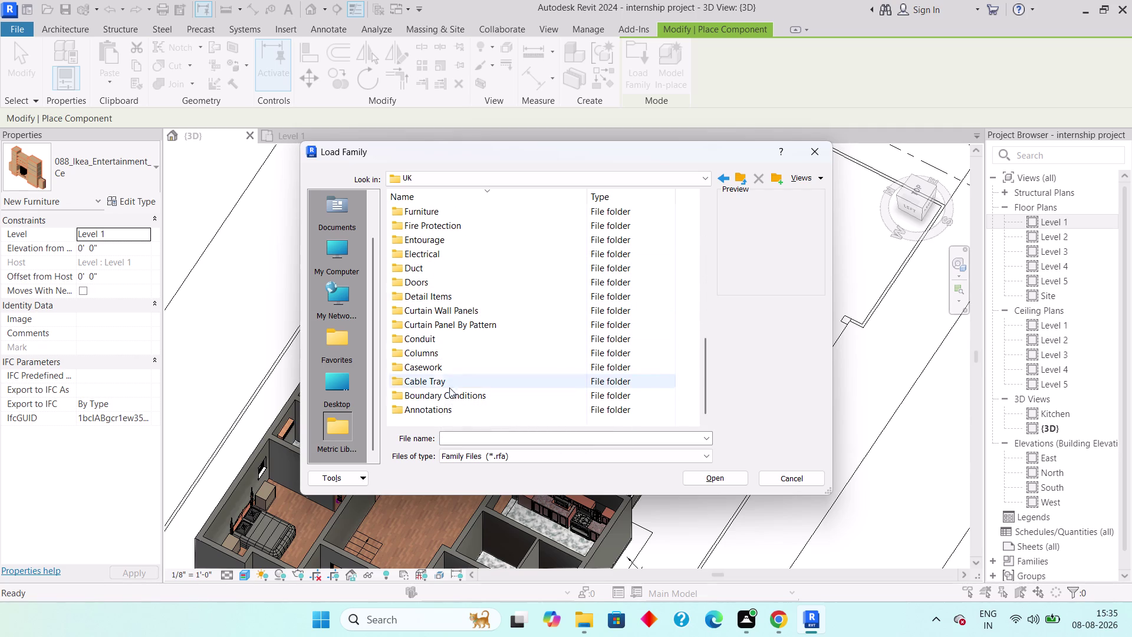
double_click(452, 214)
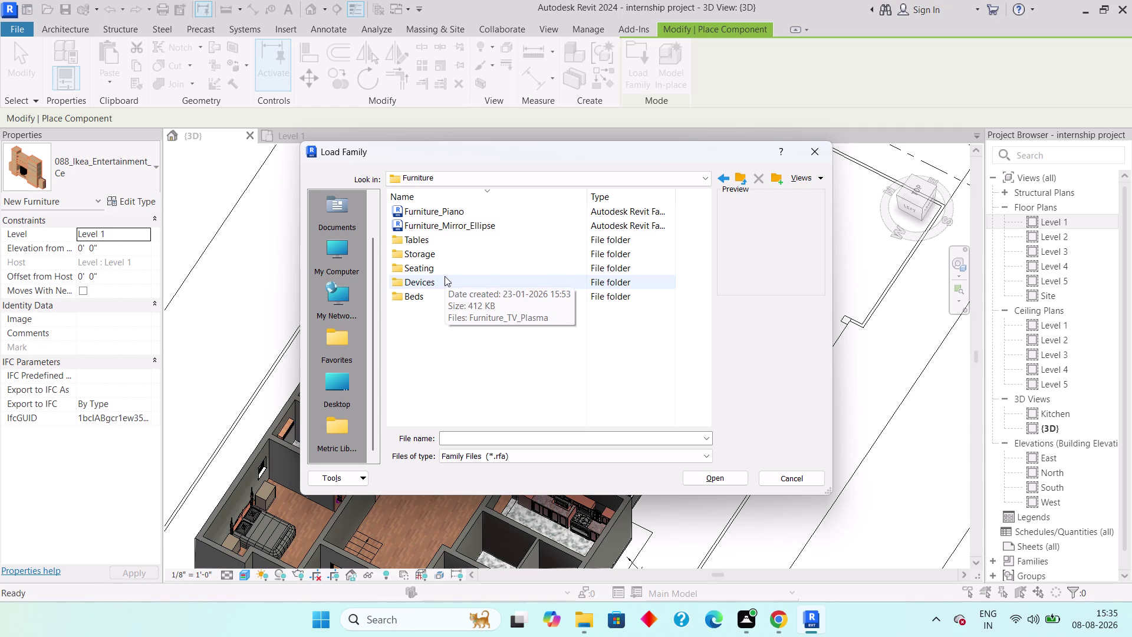
double_click(440, 245)
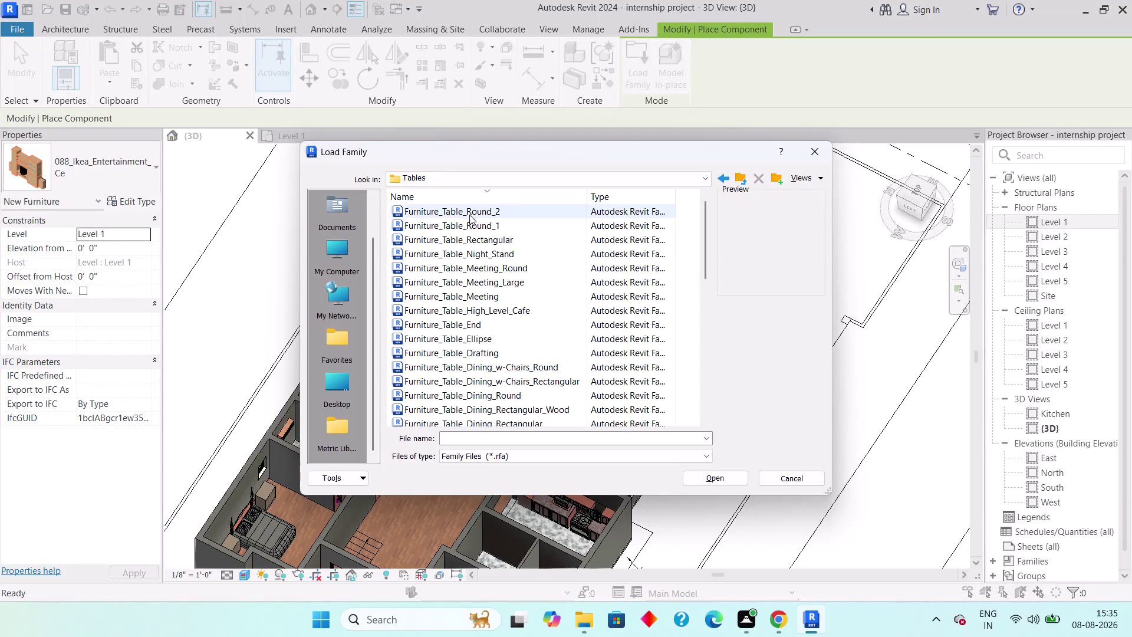
Preview the table families and load Furniture_Table_Dining_Elliptical.
click(469, 213)
key(Down)
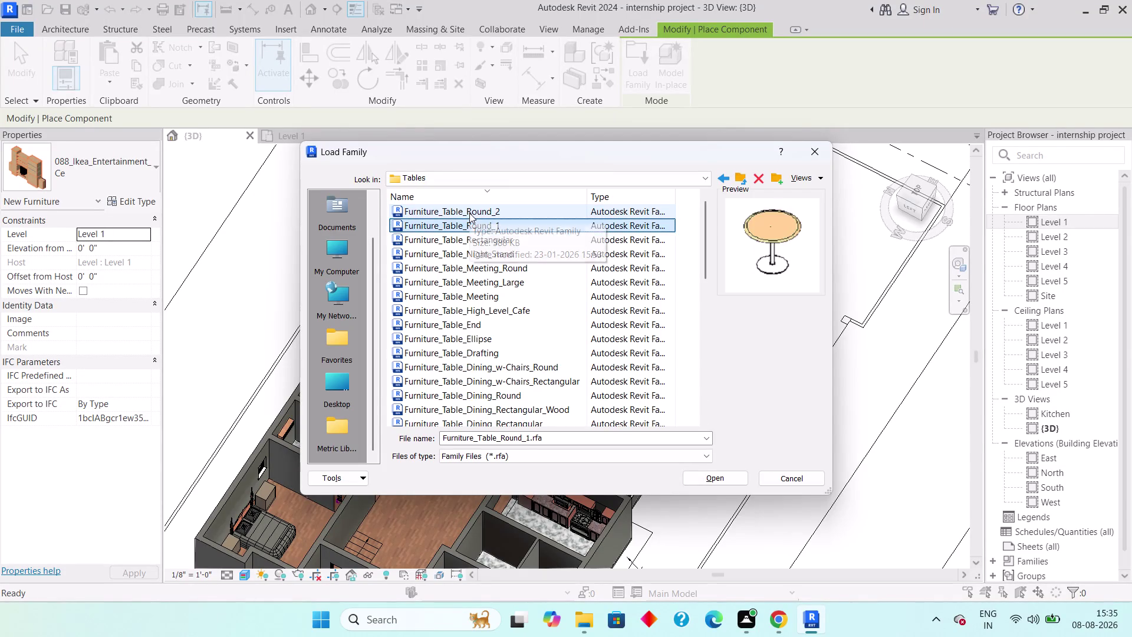
key(Down)
key(Down)
key(Down)
key(Down)
key(Down)
key(Down)
key(Down)
key(Down)
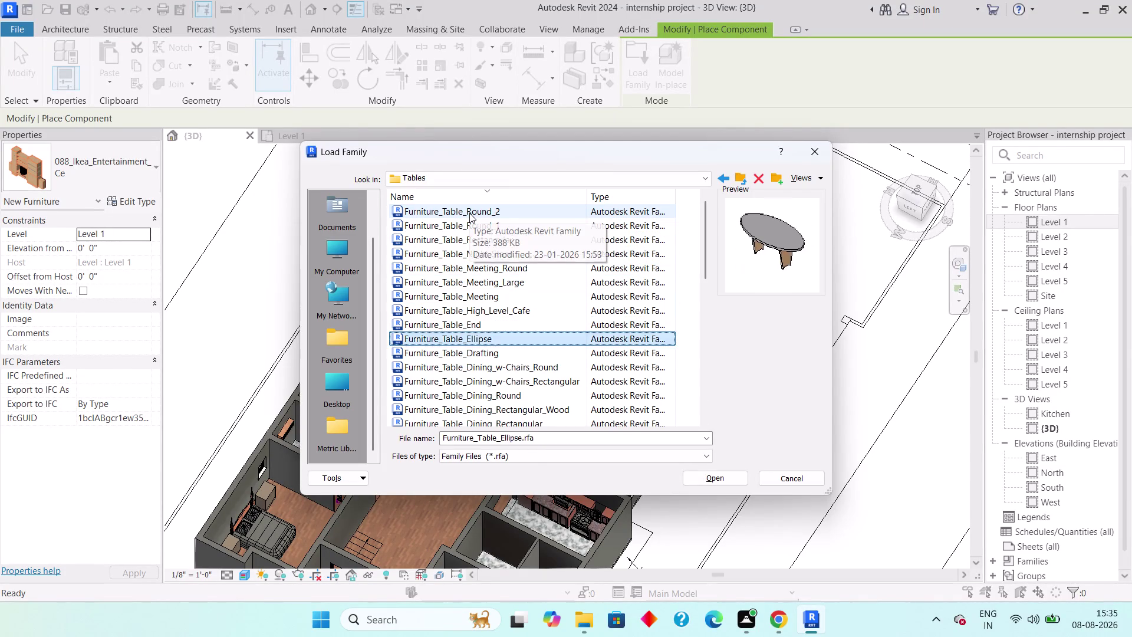
key(Down)
key(Down)
key(Down)
key(Down)
key(Down)
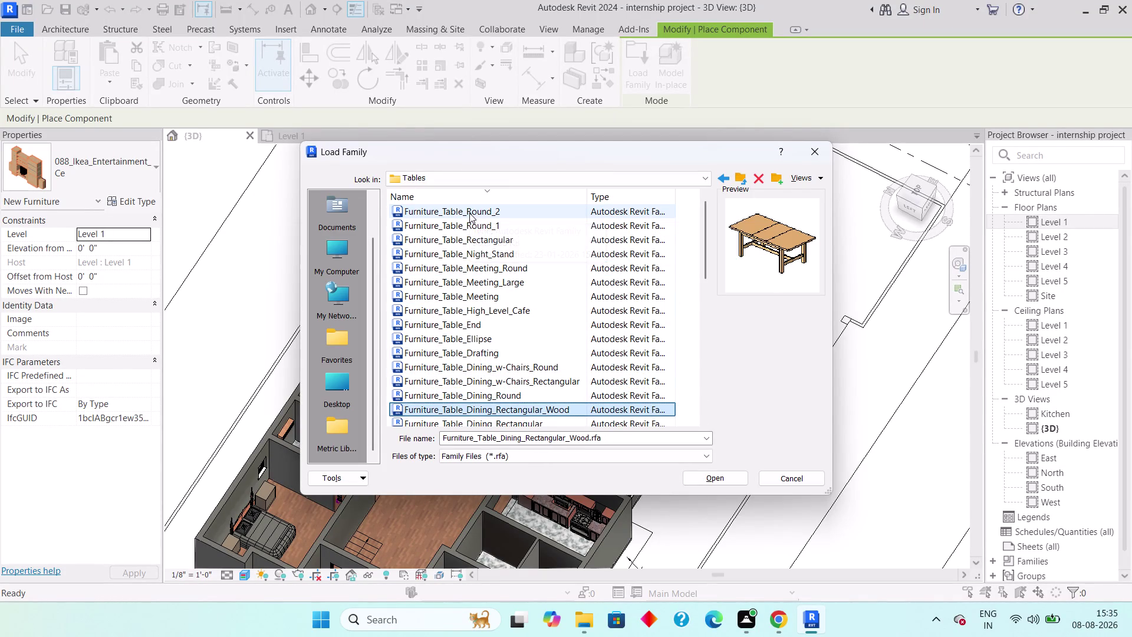
key(Up)
key(Up)
key(Down)
key(Down)
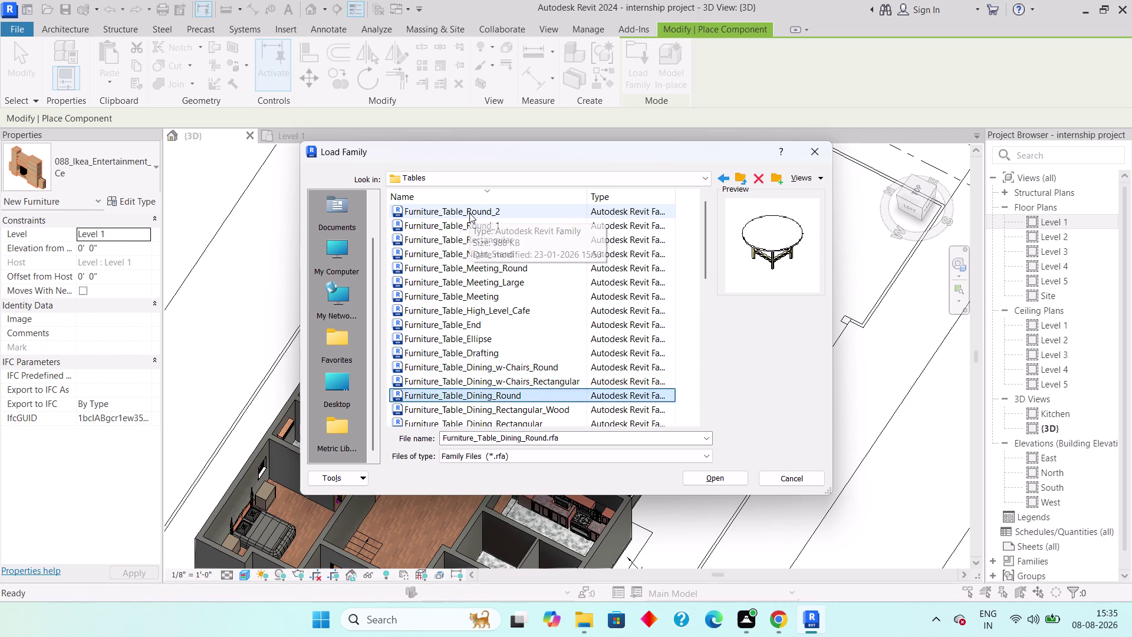
key(Down)
key(Down)
key(Down)
key(Up)
key(Up)
key(Down)
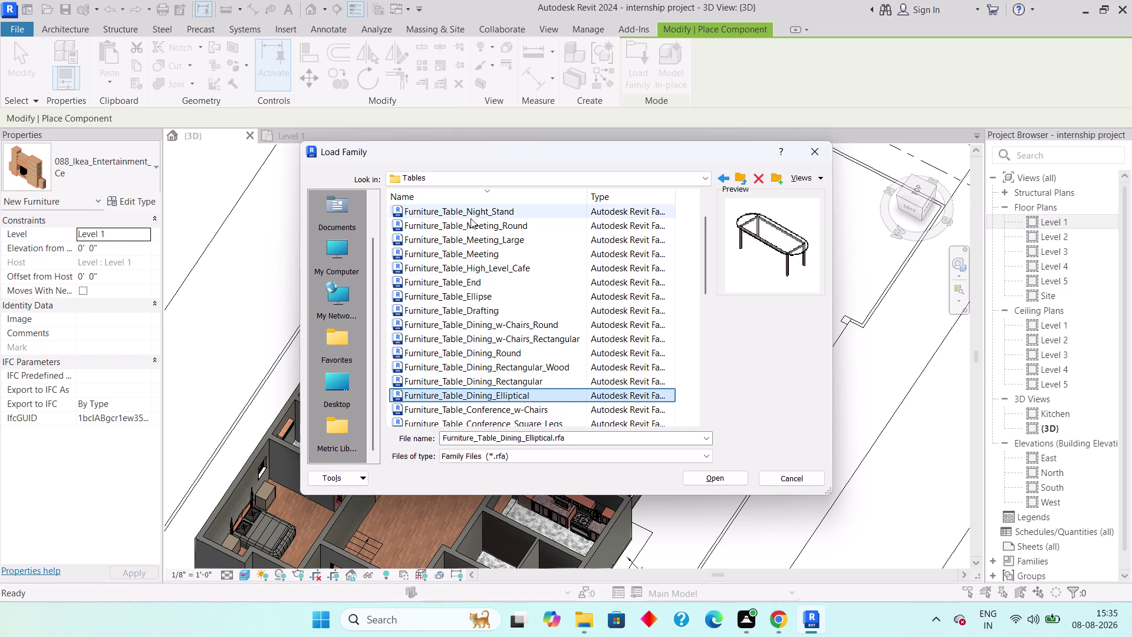
click(708, 476)
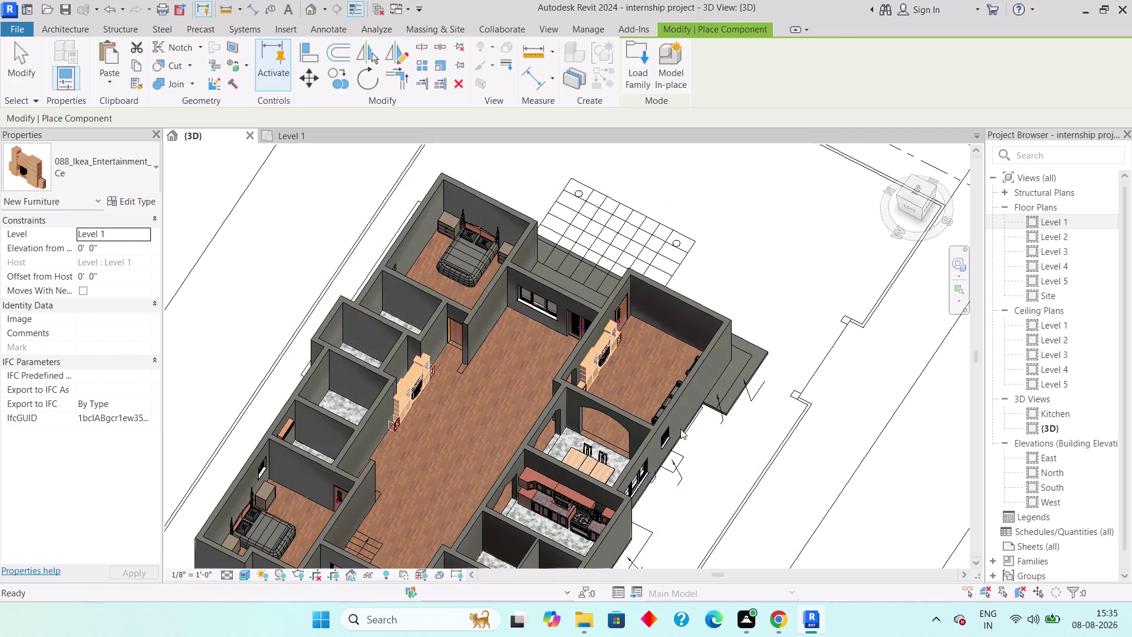
Place the elliptical dining table in the drawing room and end placement.
click(641, 381)
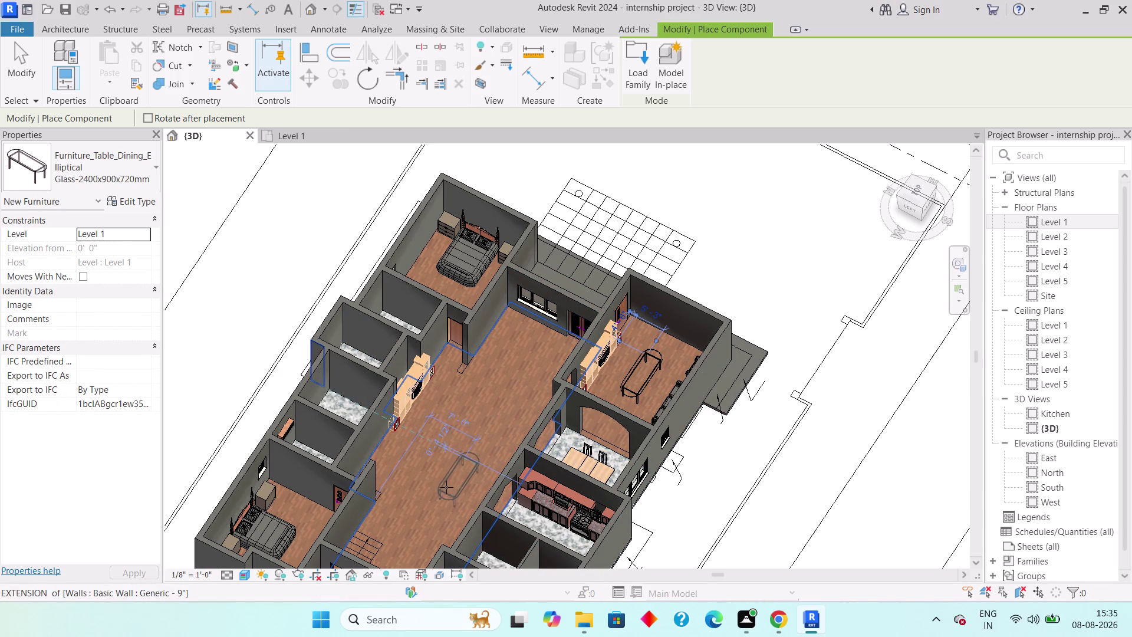
middle_drag(451, 476, 490, 454)
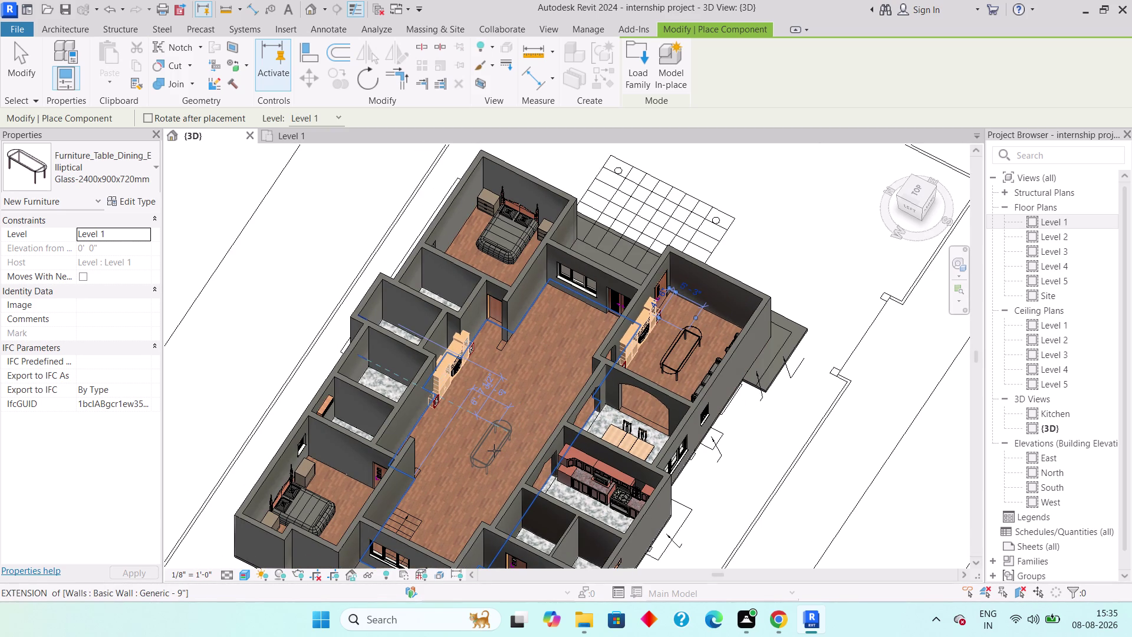
key(Escape)
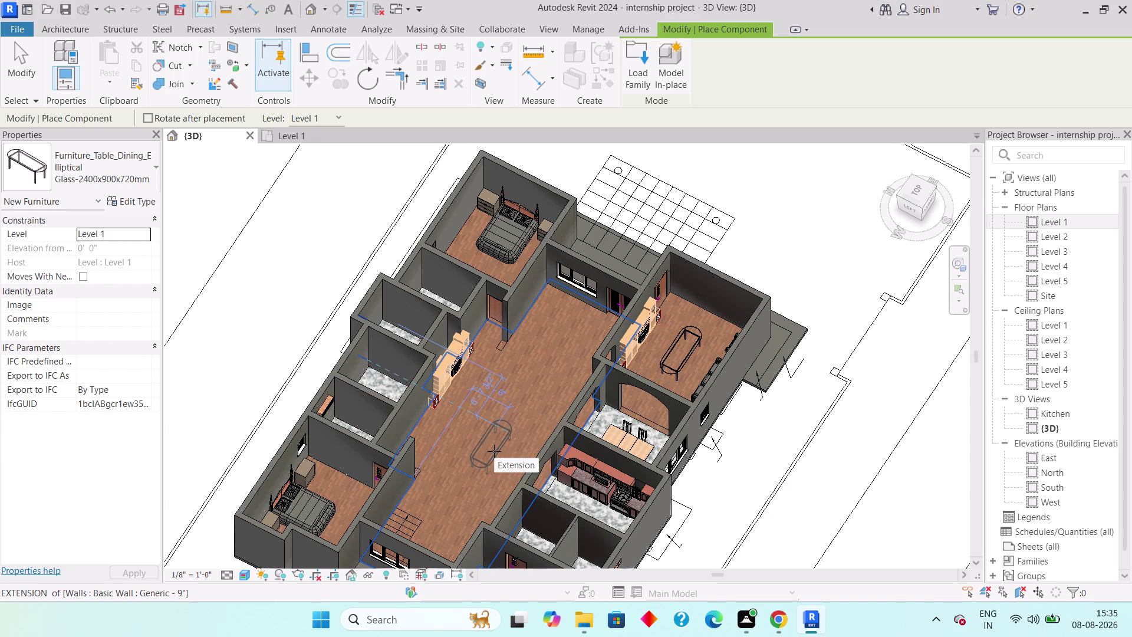
key(Escape)
key(Escape)
key(Escape)
Orbit the 3D house, then bring up the drawing room in Level 1.
scroll(down, 3)
middle_drag(501, 452, 545, 466)
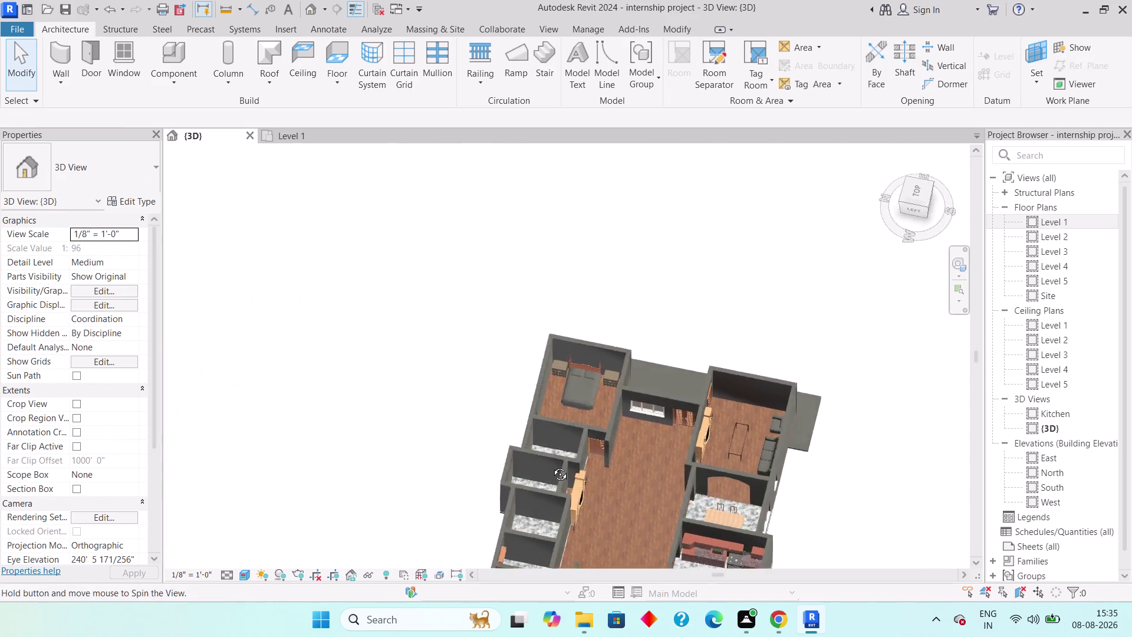
middle_drag(545, 466, 571, 456)
scroll(down, 3)
middle_drag(596, 416, 542, 357)
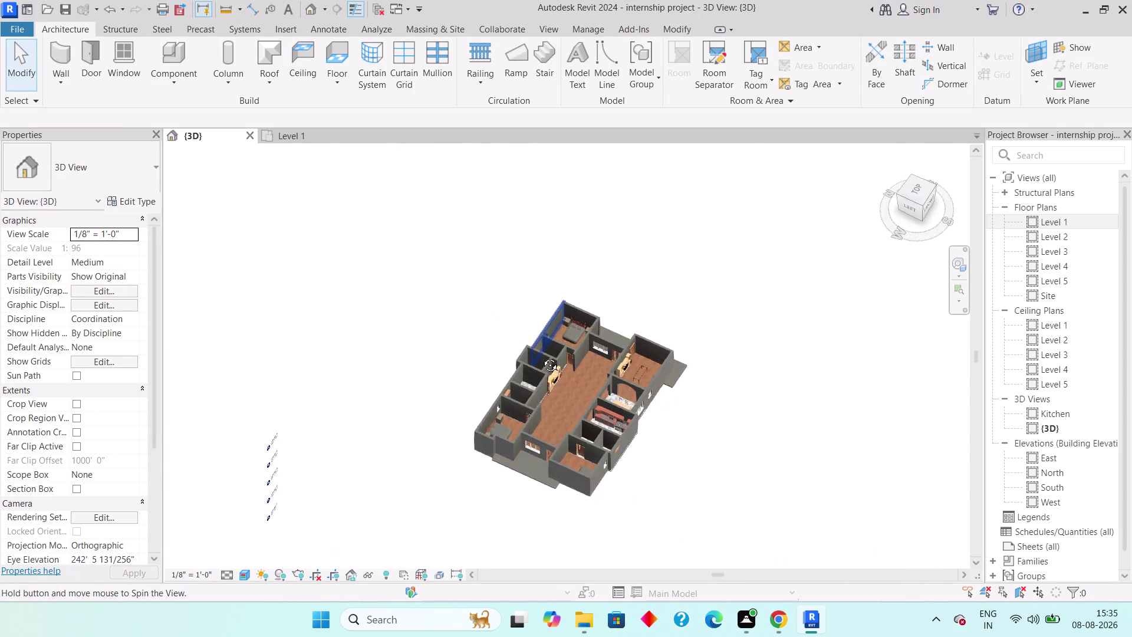
middle_drag(542, 357, 512, 343)
scroll(up, 3)
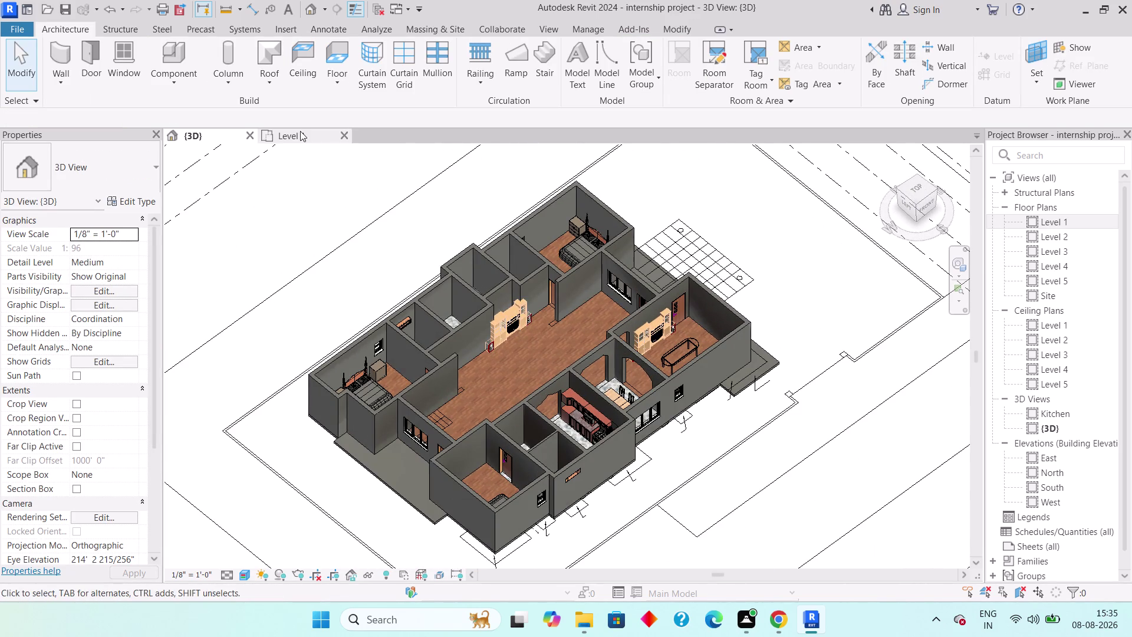
click(297, 133)
middle_drag(673, 477, 586, 375)
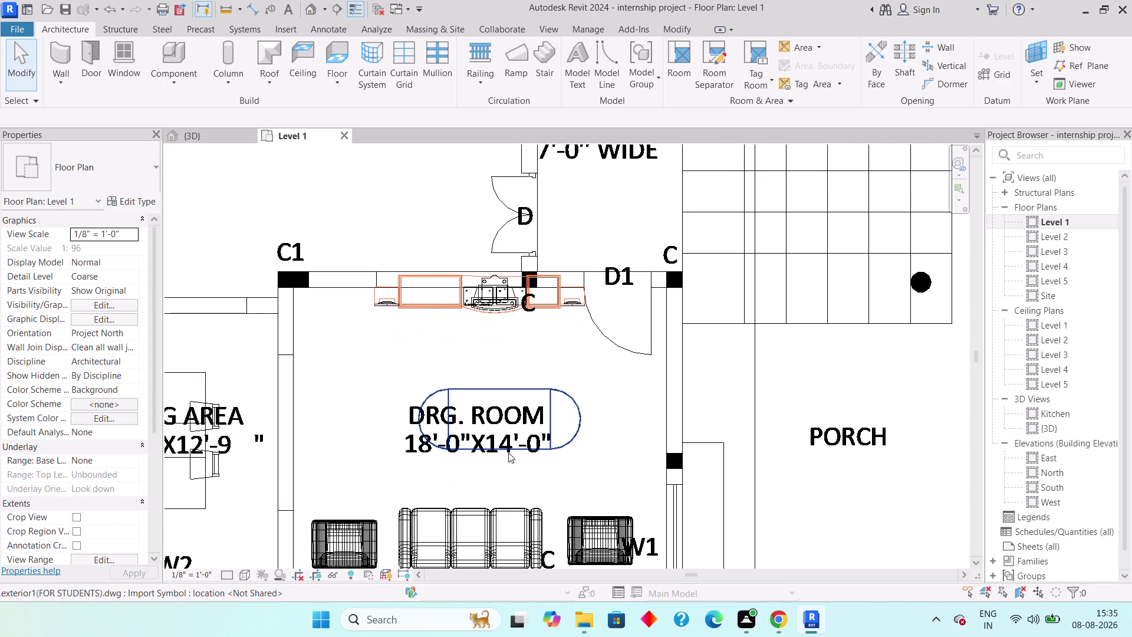
Nudge the elliptical table into position in the drawing room with arrow keys.
click(504, 443)
key(Escape)
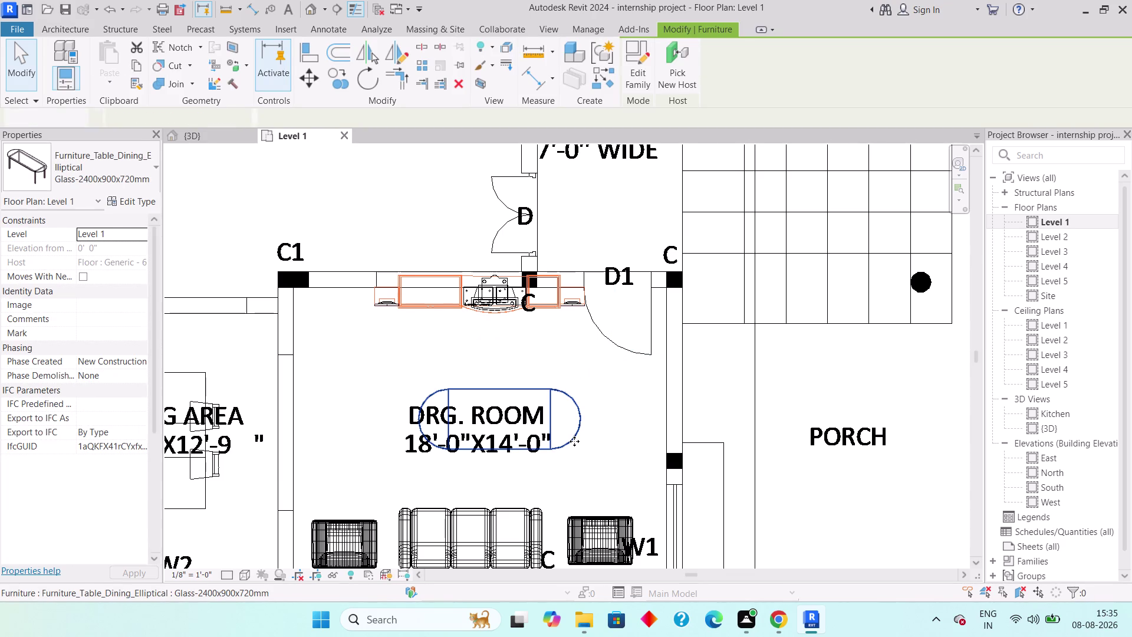
click(575, 433)
key(Left)
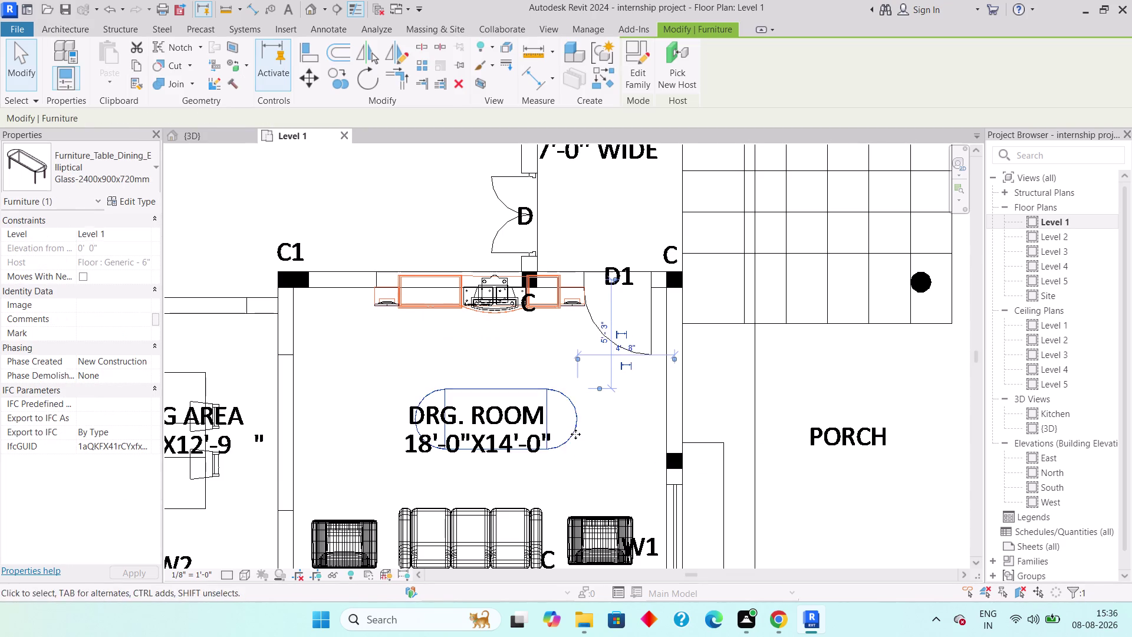
key(Up)
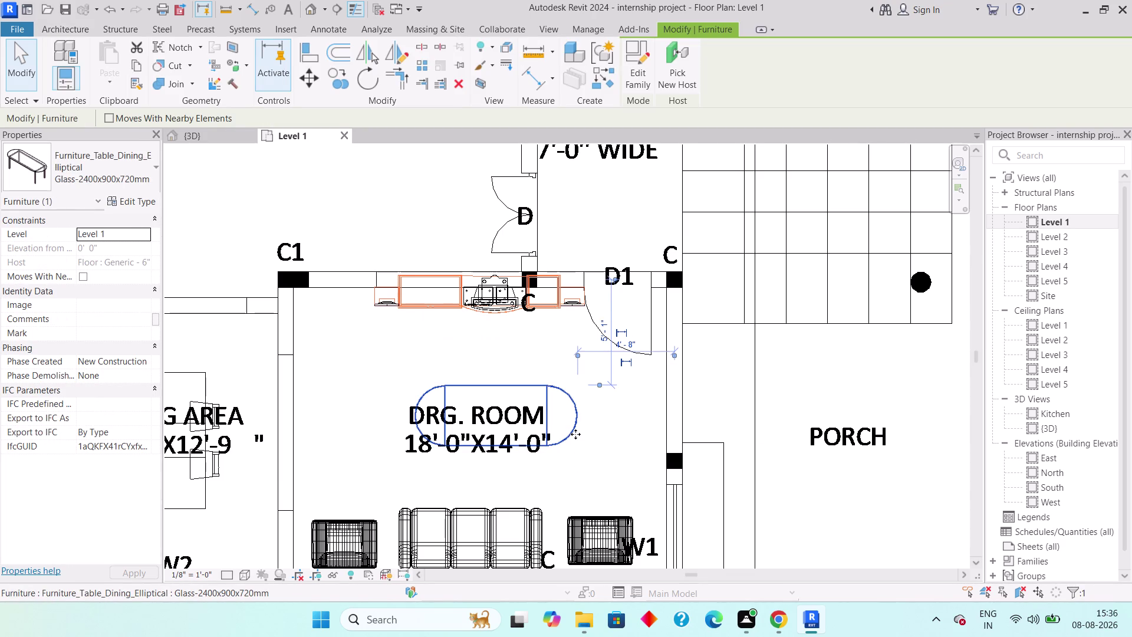
key(Left)
key(Left)
key(Left)
key(Down)
key(Left)
key(Down)
key(Down)
key(Right)
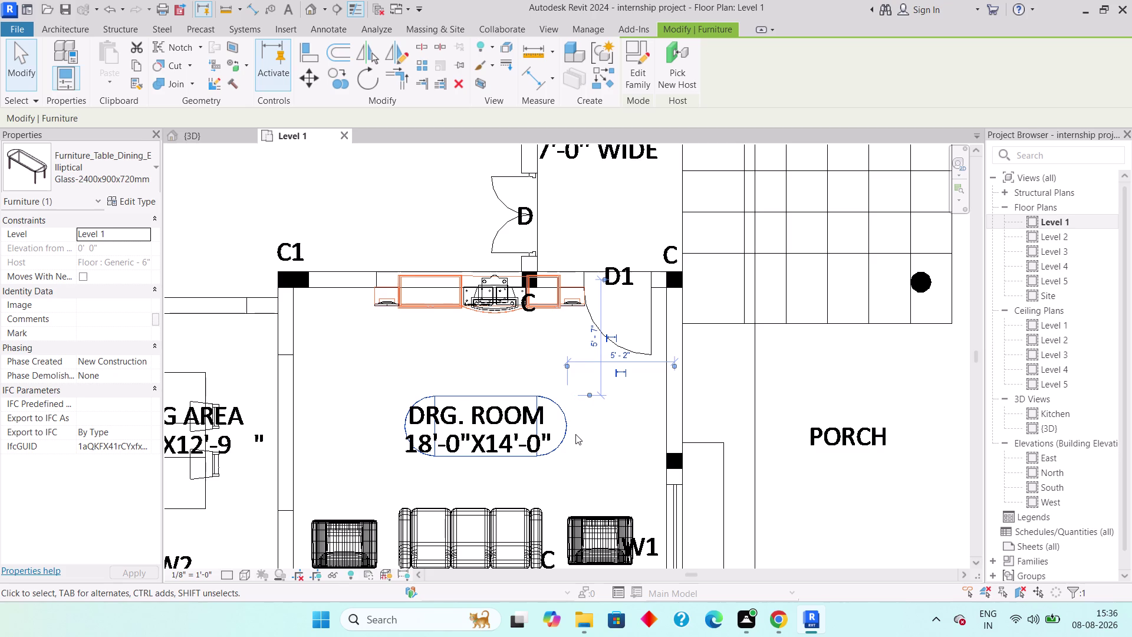
key(Escape)
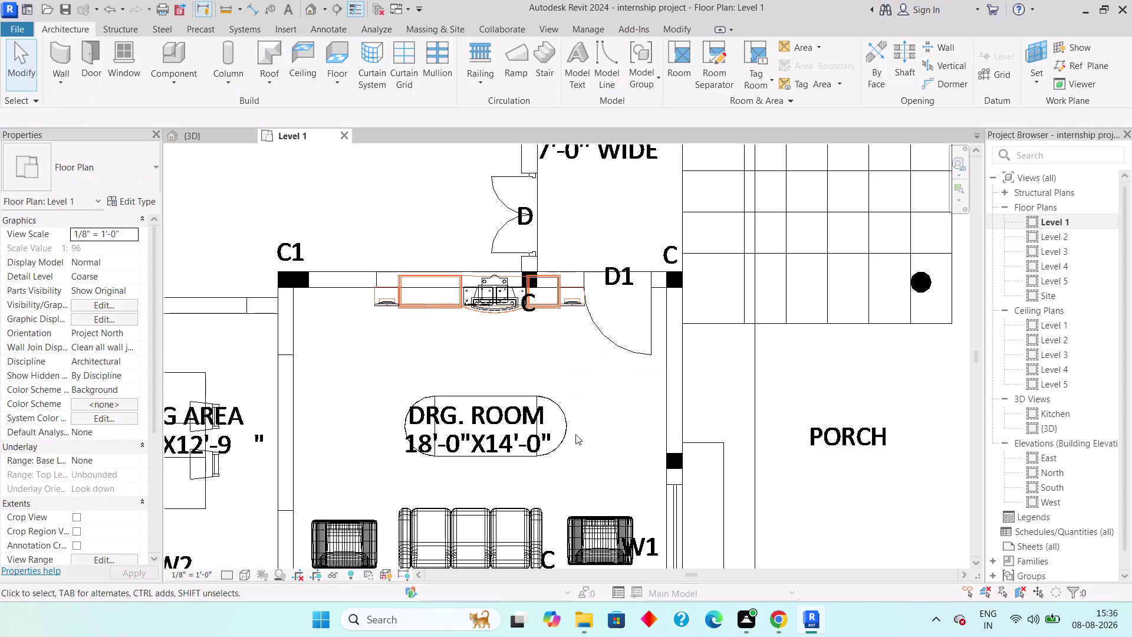
click(571, 436)
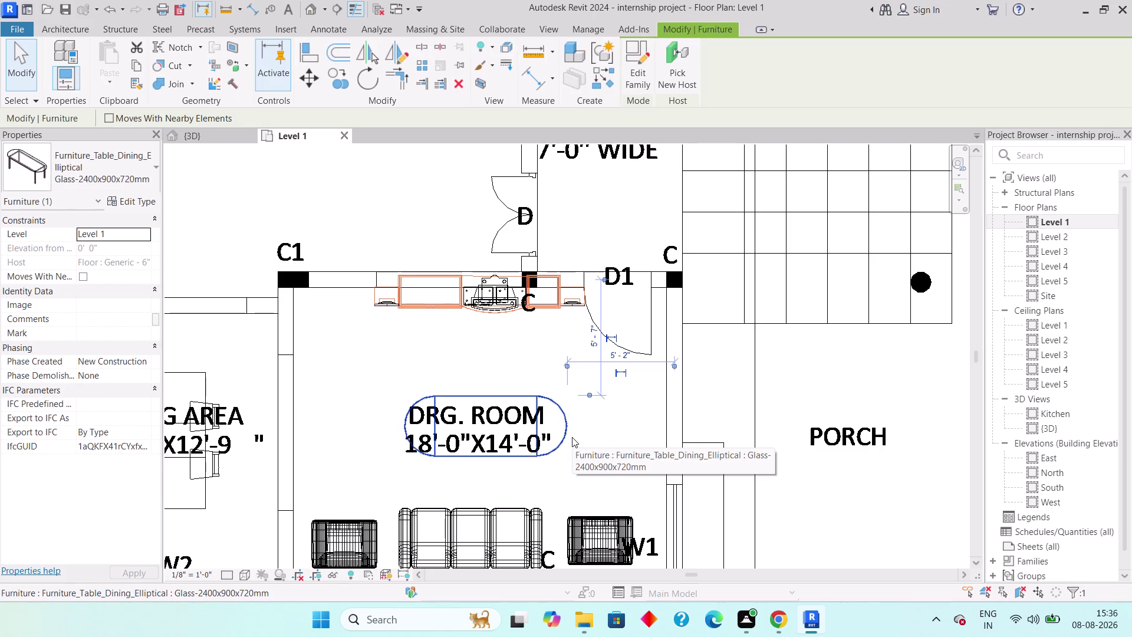
key(Up)
key(Up)
key(Escape)
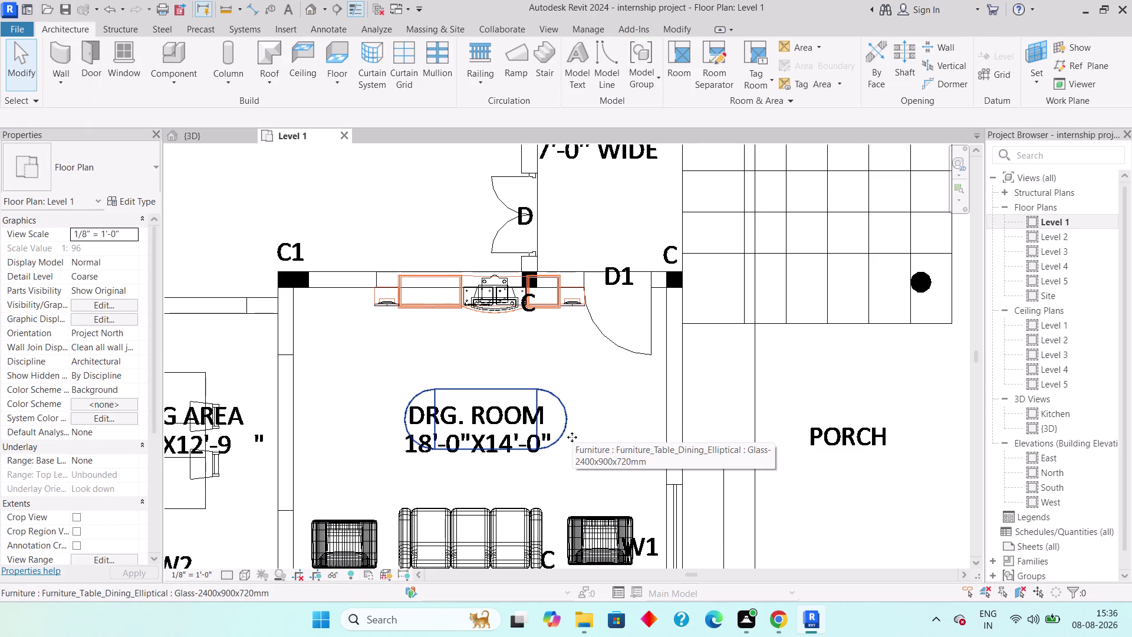
Centre the family lounge in the plan and start Load Family from component placement.
scroll(down, 3)
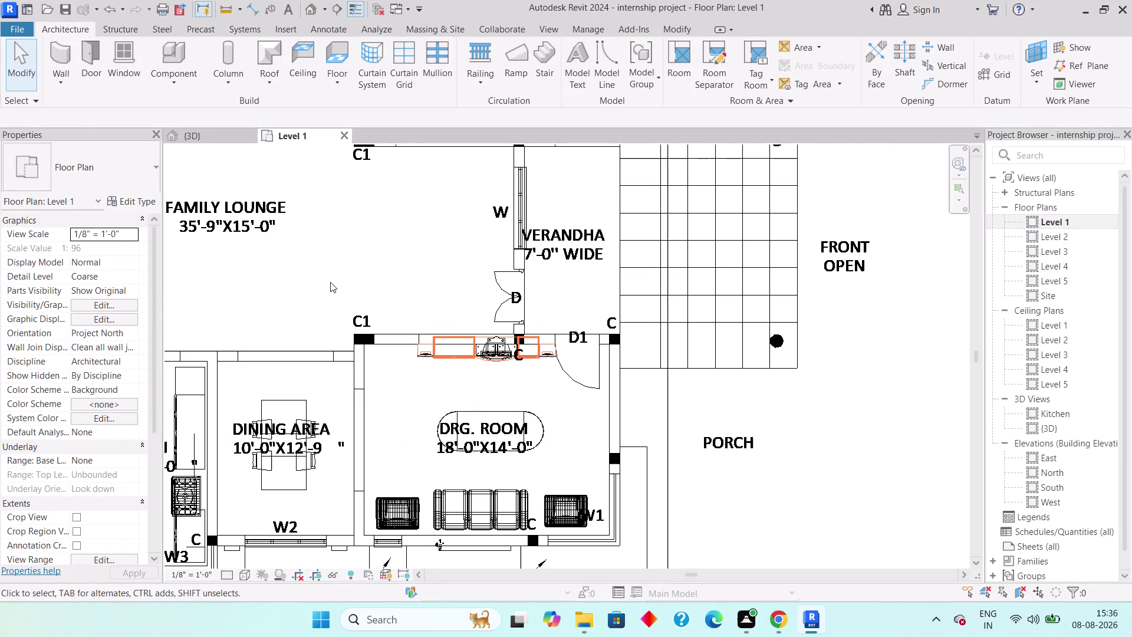
middle_drag(330, 280, 474, 328)
scroll(down, 3)
middle_drag(435, 327, 490, 334)
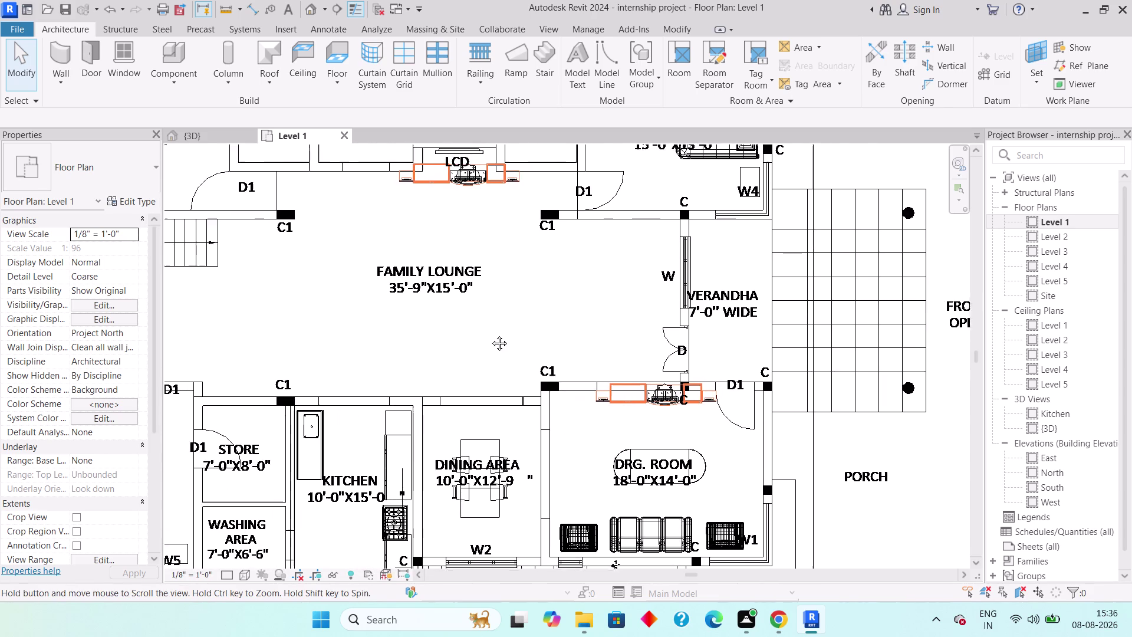
middle_drag(490, 334, 524, 348)
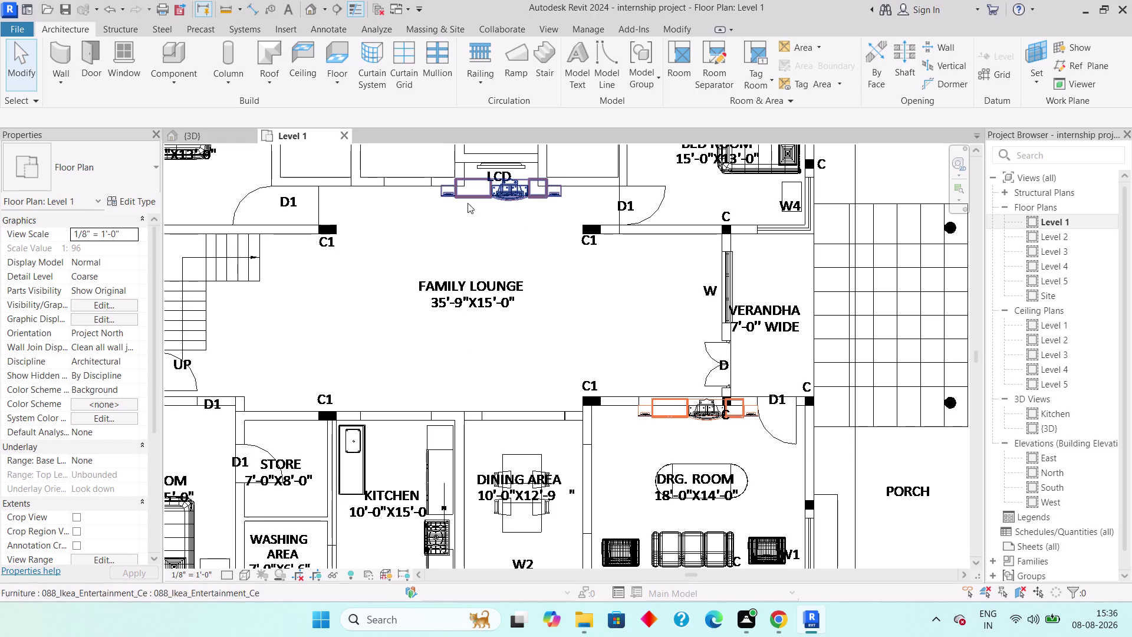
click(180, 84)
click(206, 102)
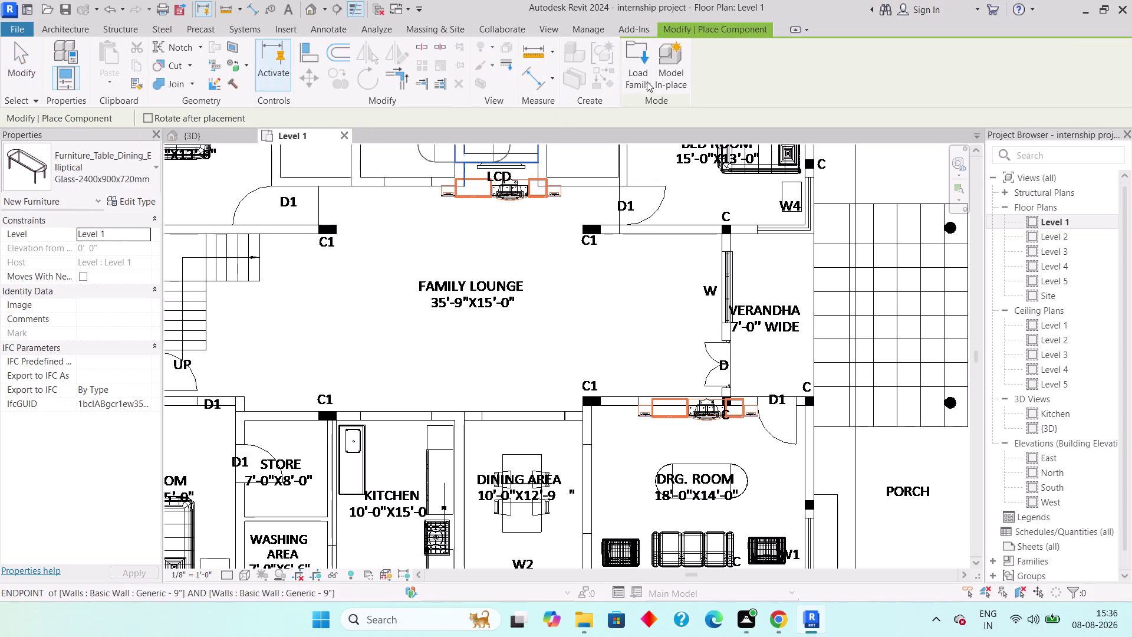
click(646, 82)
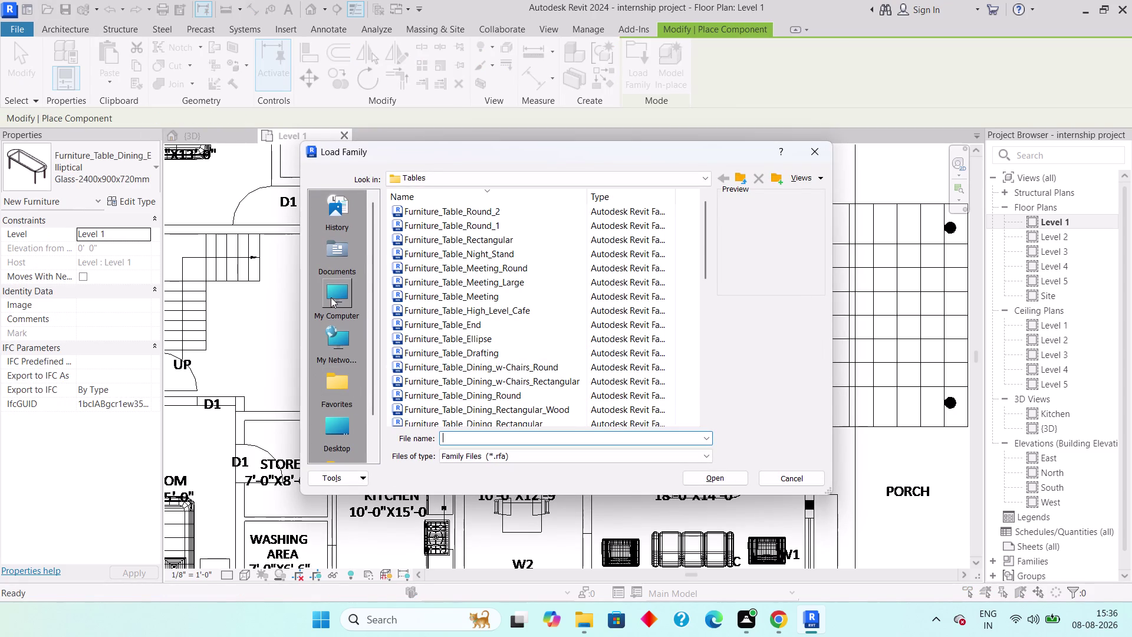
Load Couch17.rfa from Documents > Revit External Equipments > Seatings, then exit placement.
click(331, 254)
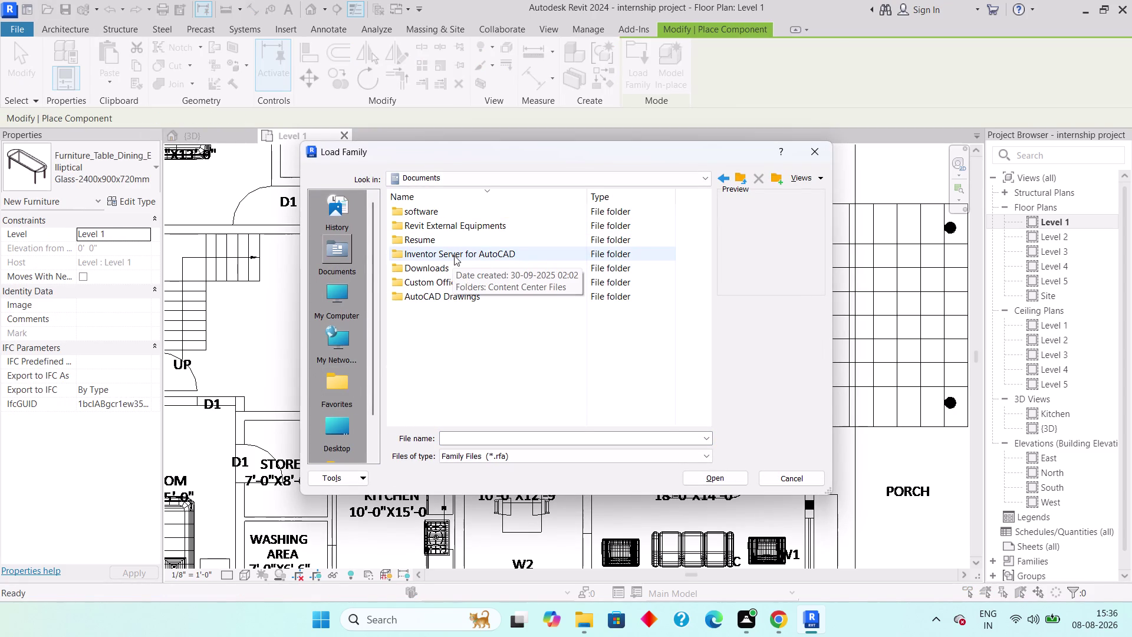
double_click(433, 225)
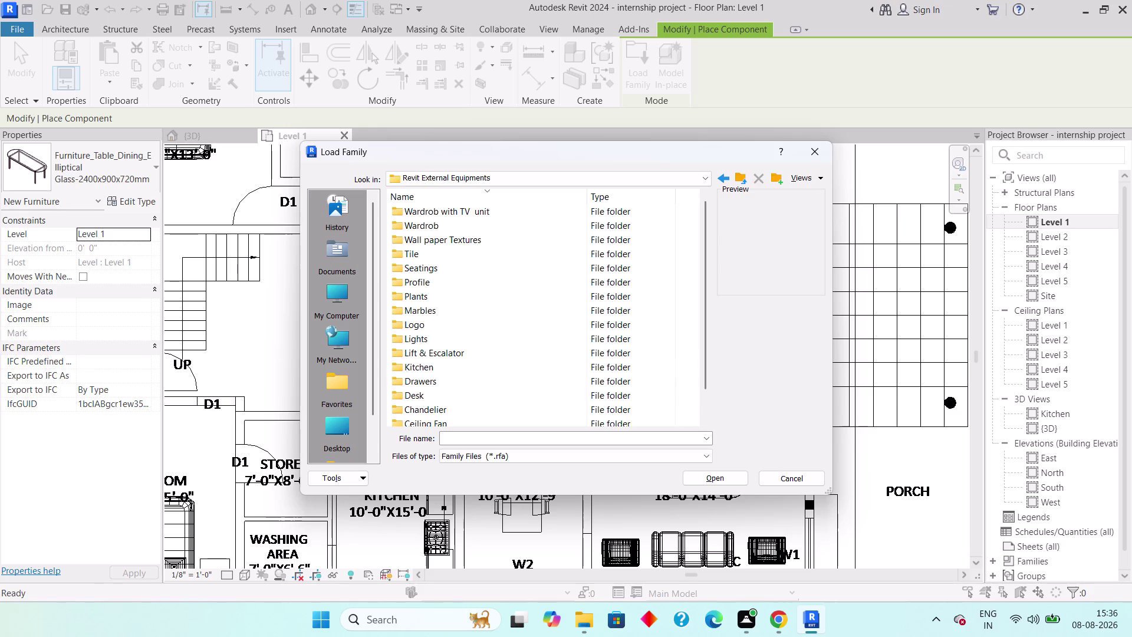
scroll(down, 3)
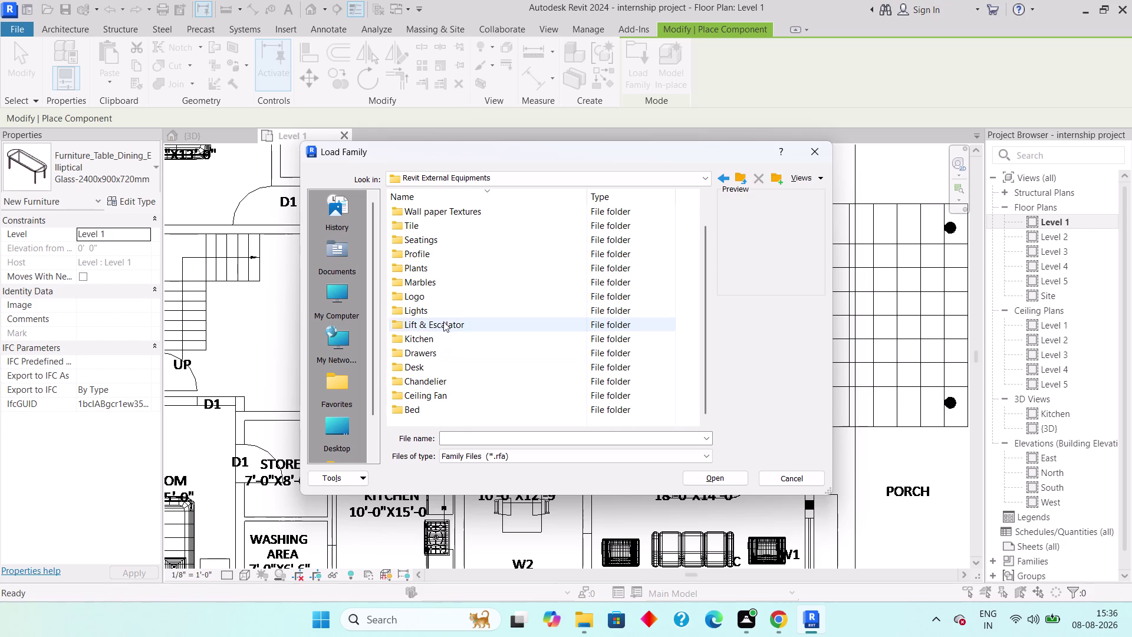
double_click(443, 245)
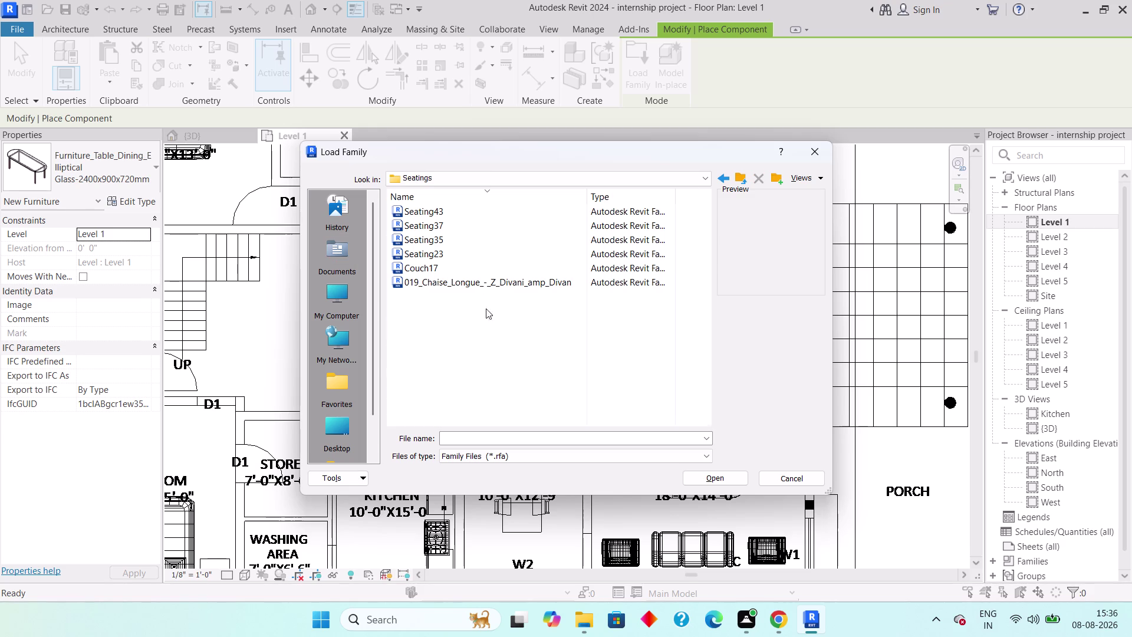
click(449, 264)
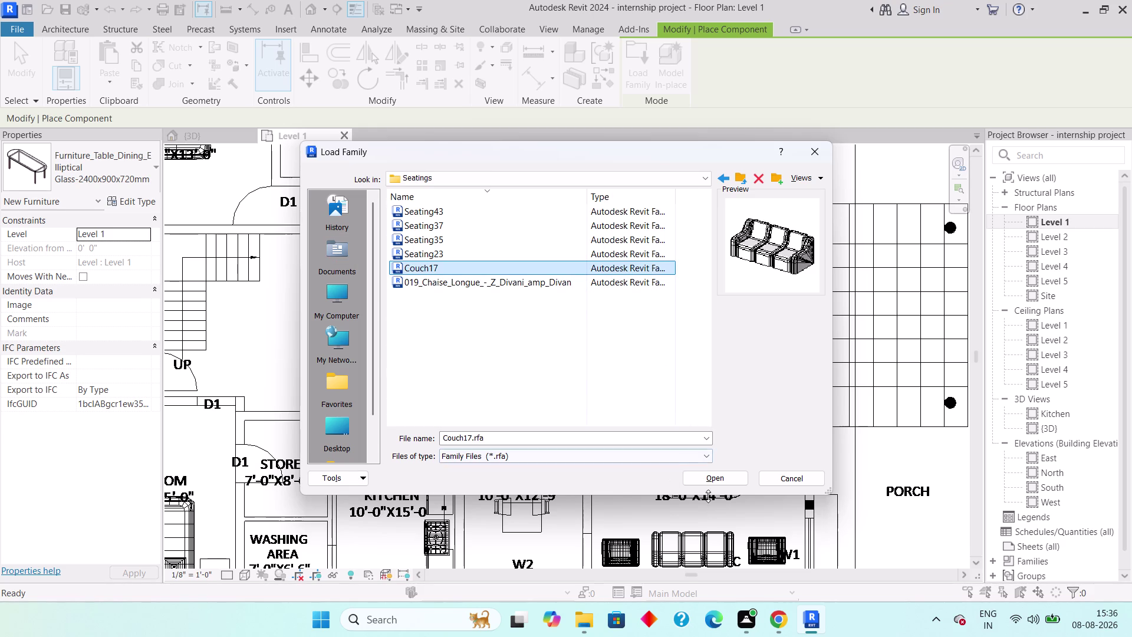
click(718, 485)
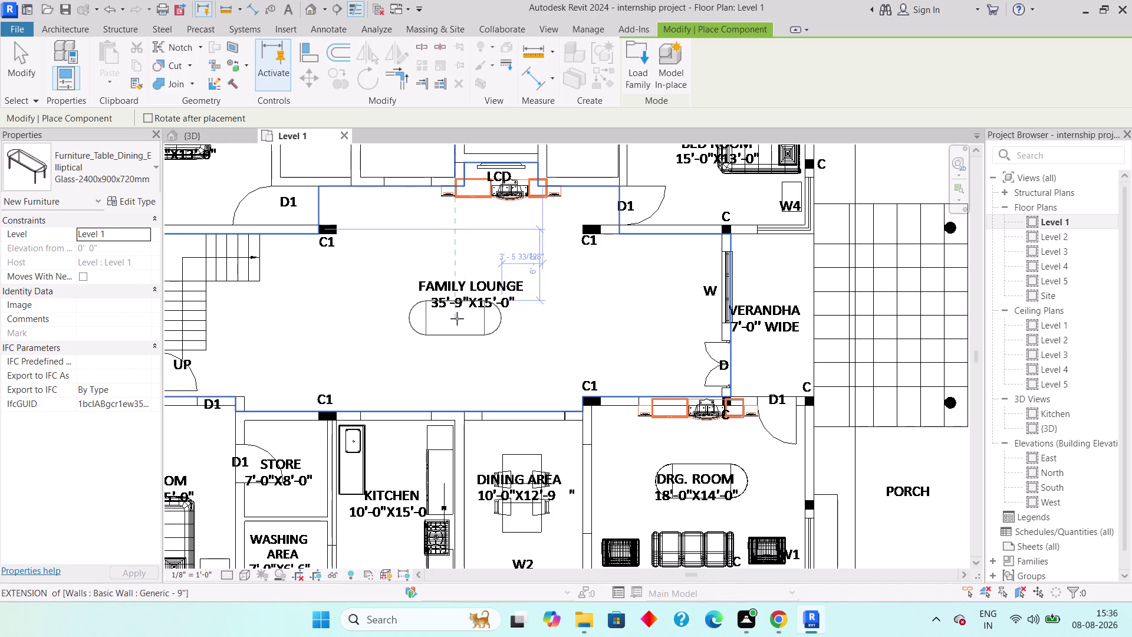
key(Escape)
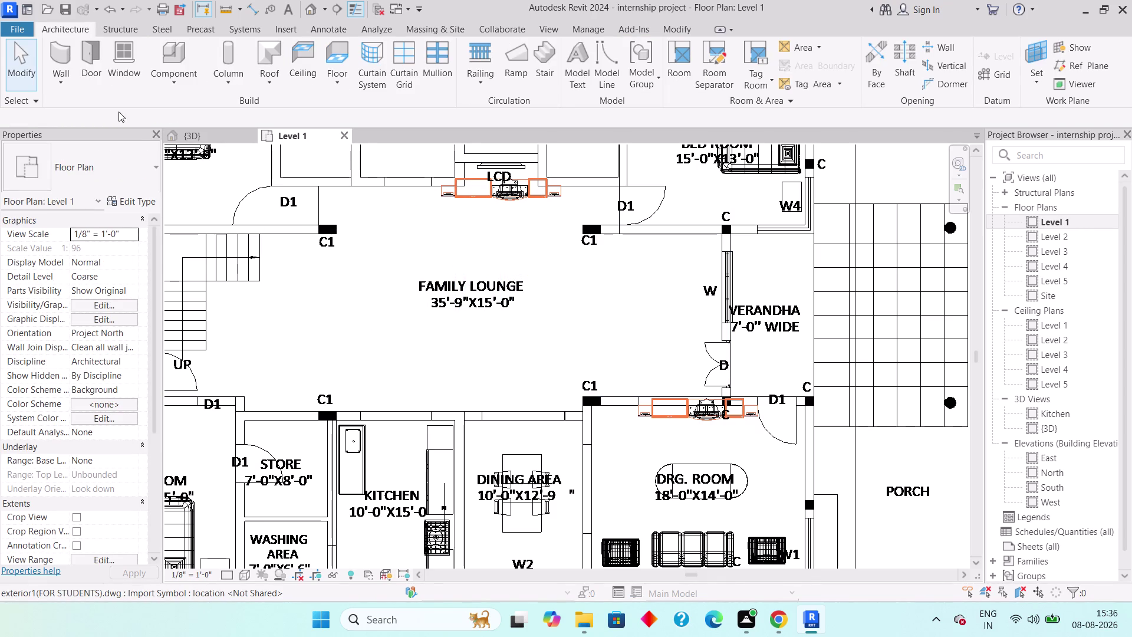
Start a component and choose the Seating23 armchair in the Type Selector.
click(178, 81)
click(191, 106)
click(125, 172)
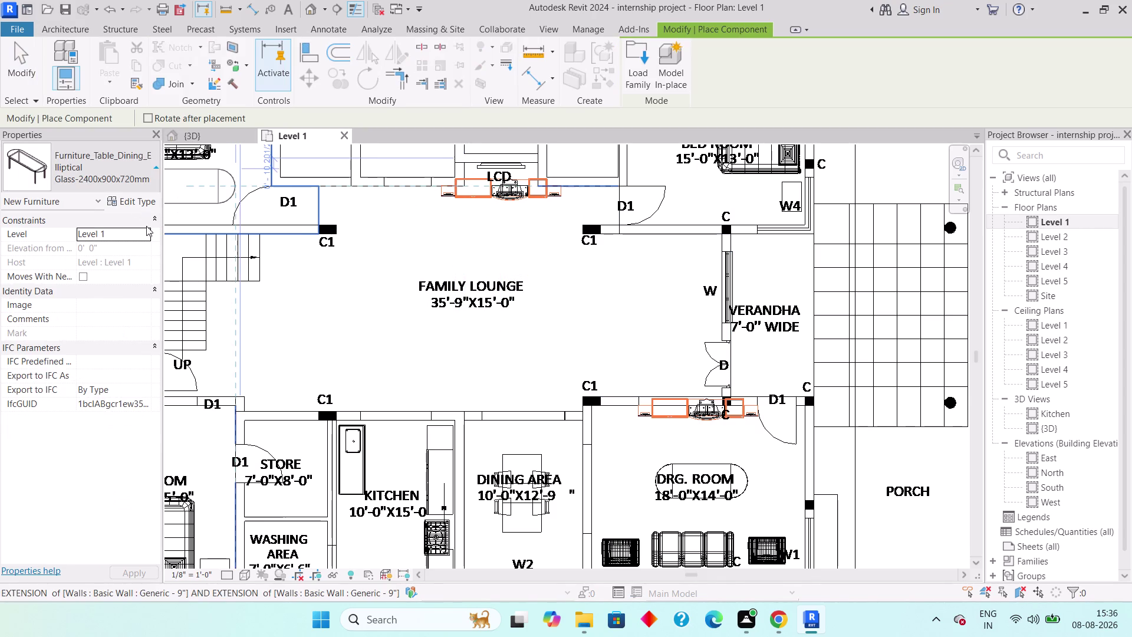
scroll(down, 3)
scroll(down, 3)
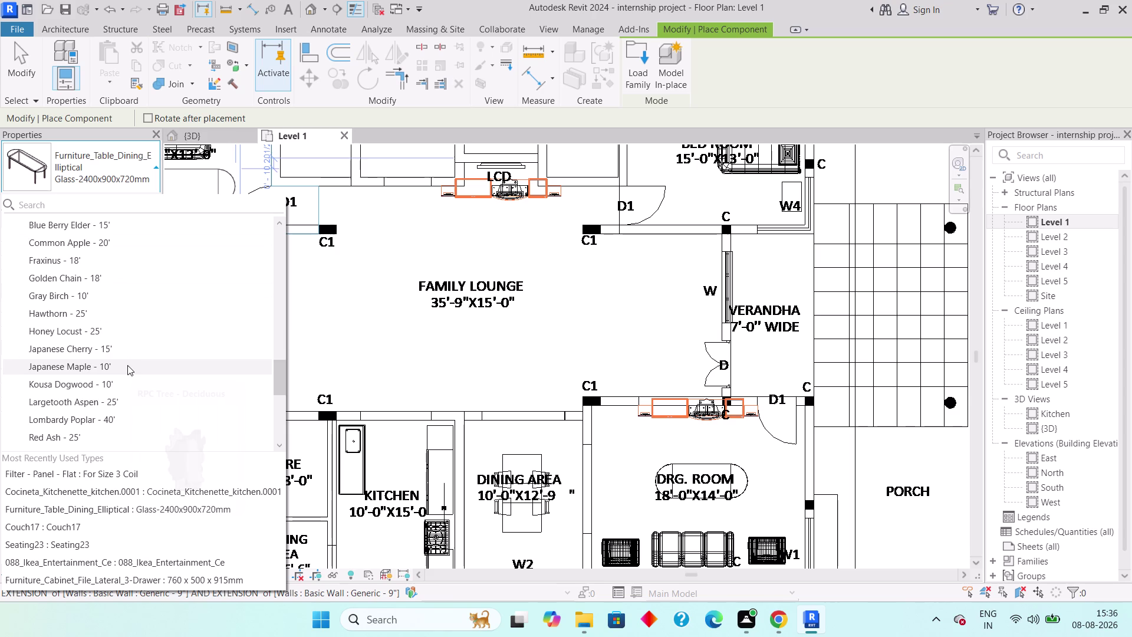
scroll(down, 3)
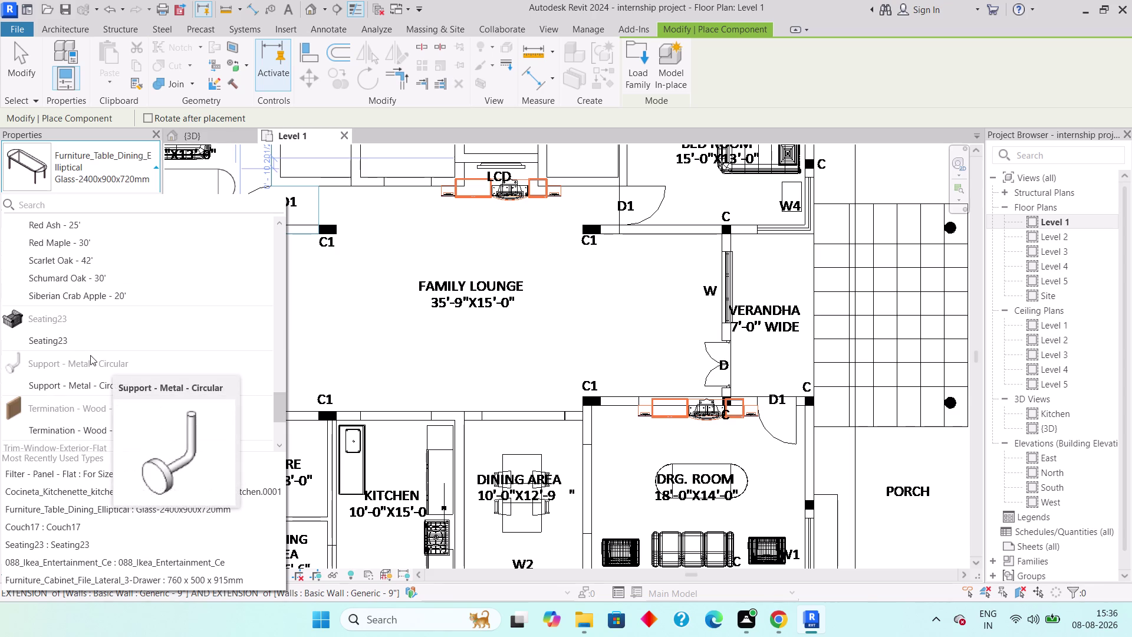
click(70, 339)
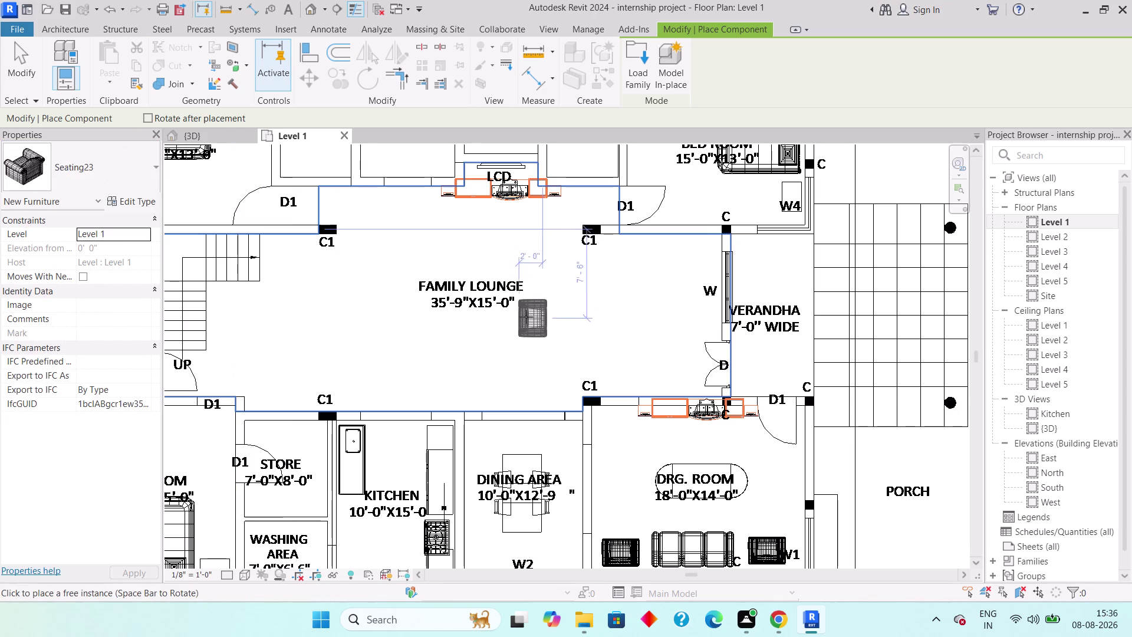
Place armchairs right and left of the Family Lounge label, rotating the second.
click(536, 313)
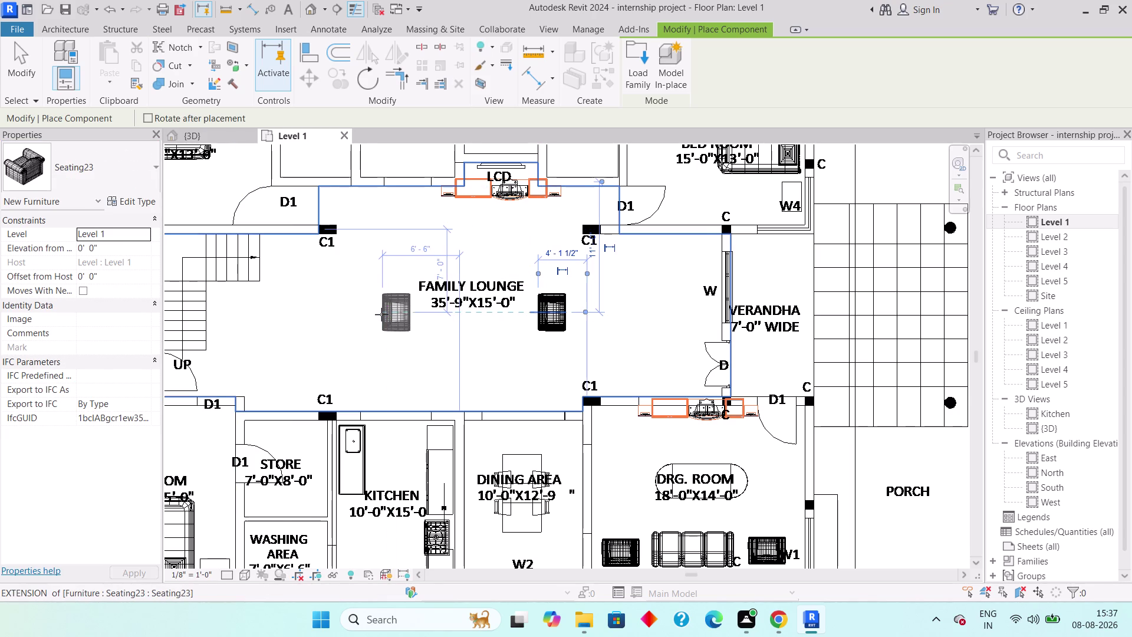
key(space)
key(space)
click(381, 314)
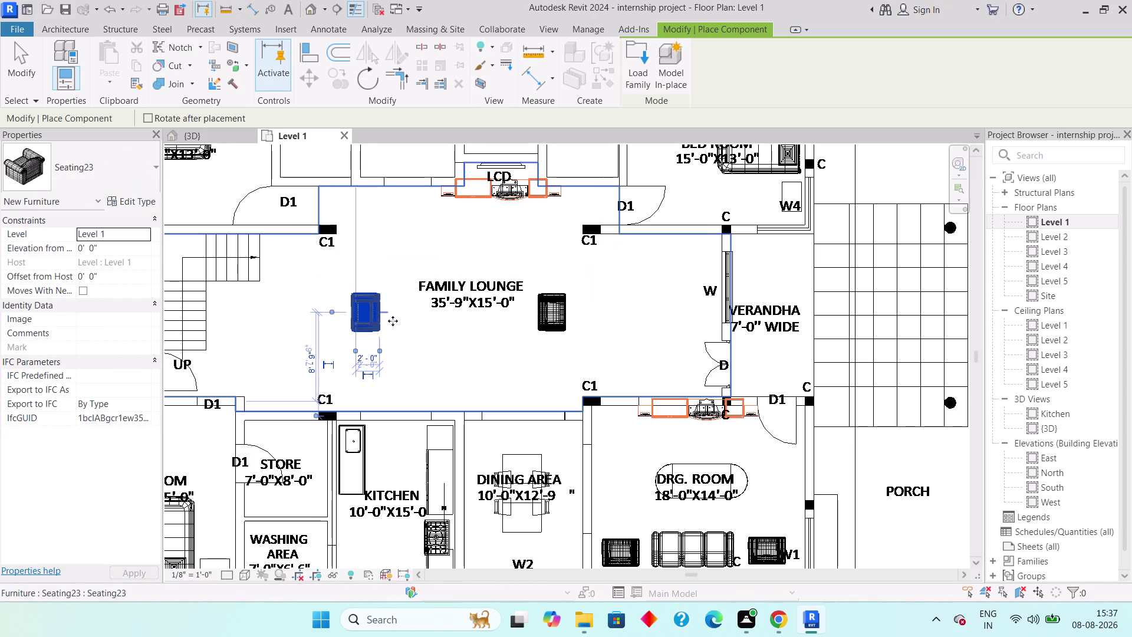
key(Escape)
key(Escape)
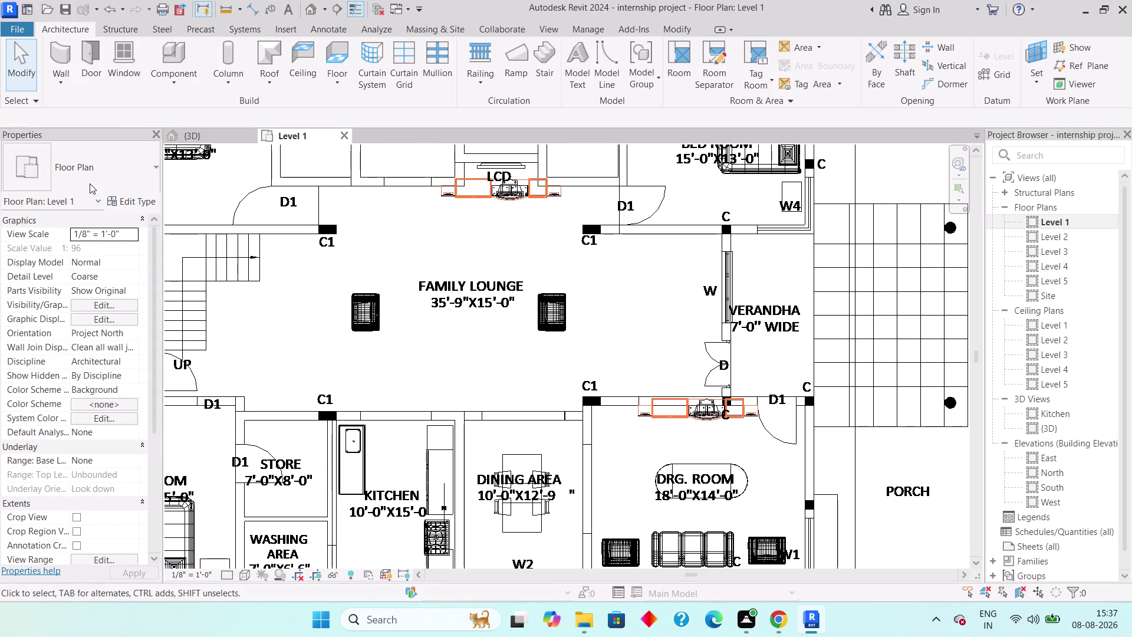
click(181, 76)
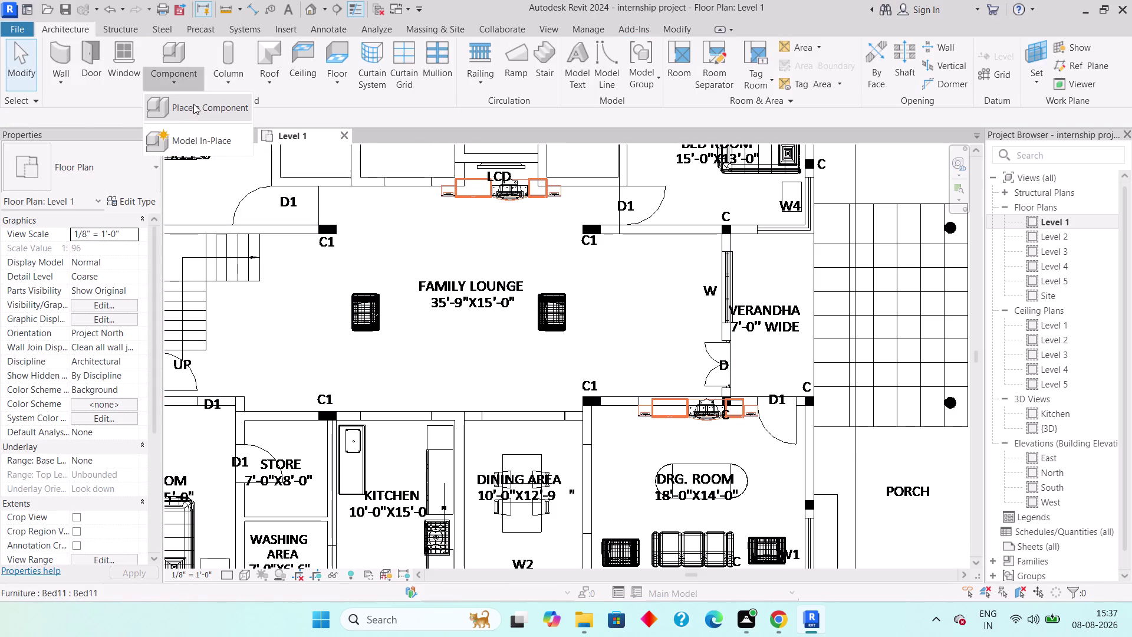
Start placing a furniture component and pick the Couch17 sofa type.
click(195, 106)
click(117, 173)
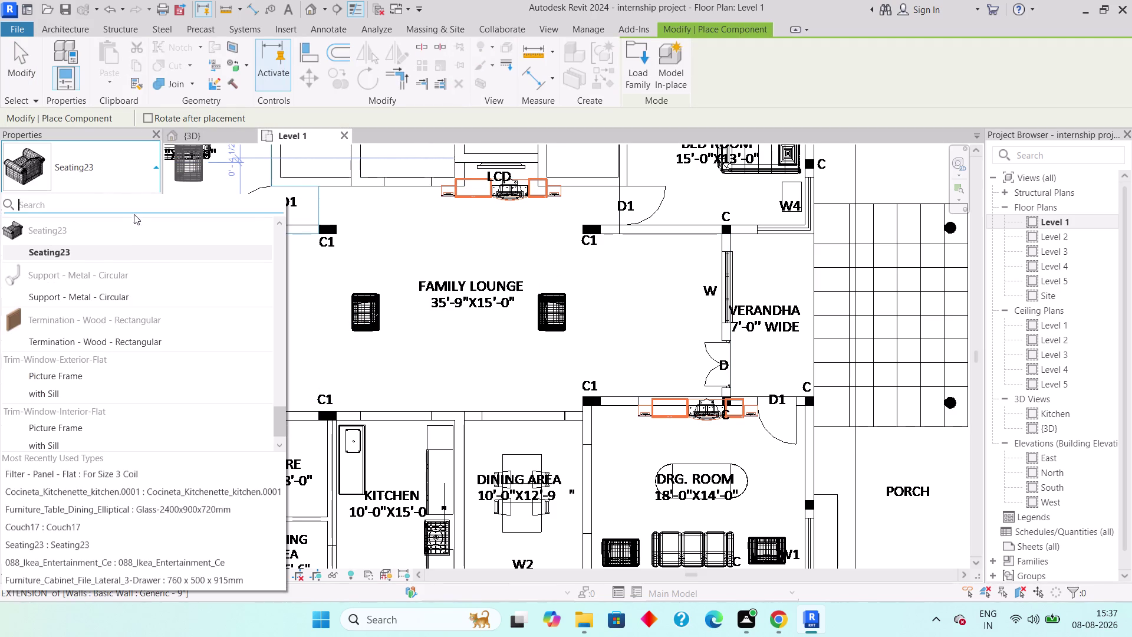
scroll(up, 3)
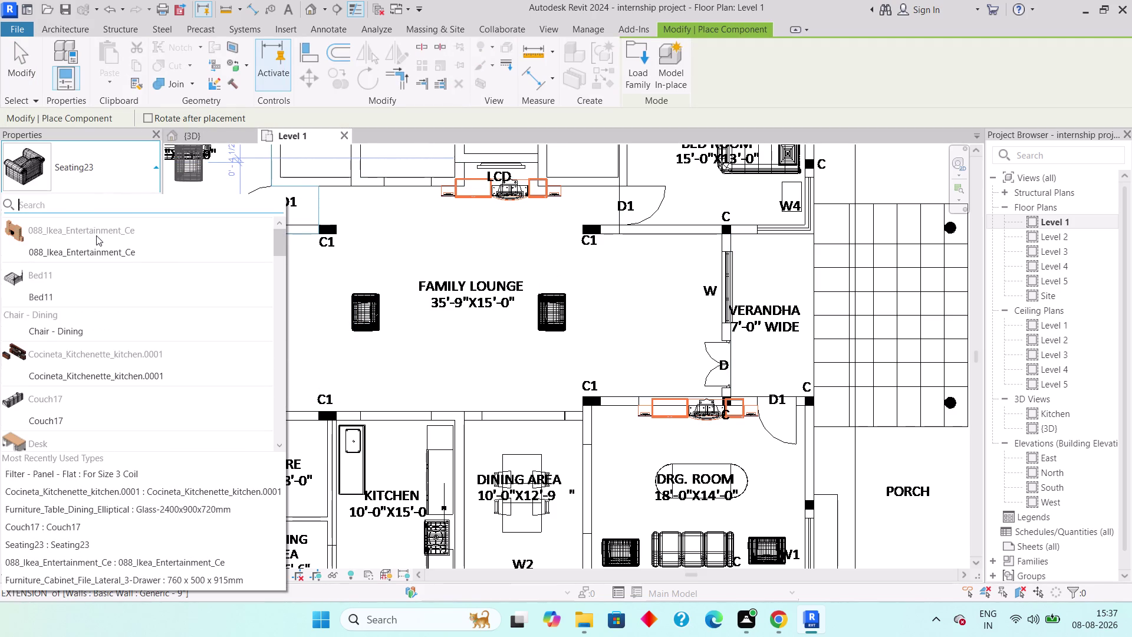
scroll(up, 3)
scroll(down, 3)
scroll(down, 3)
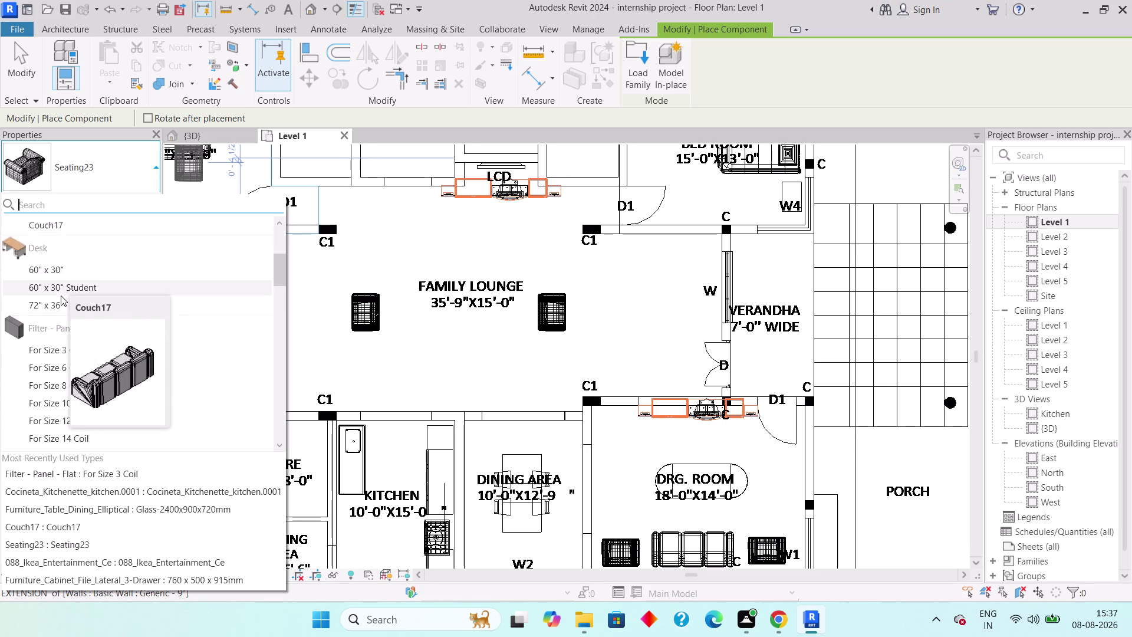
scroll(down, 3)
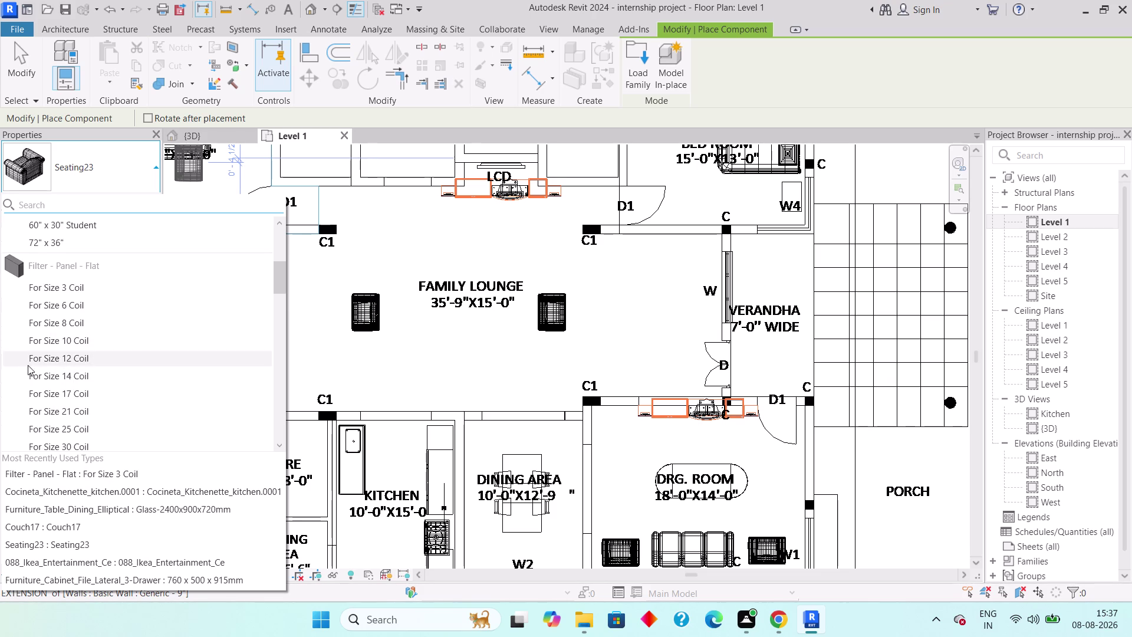
scroll(up, 3)
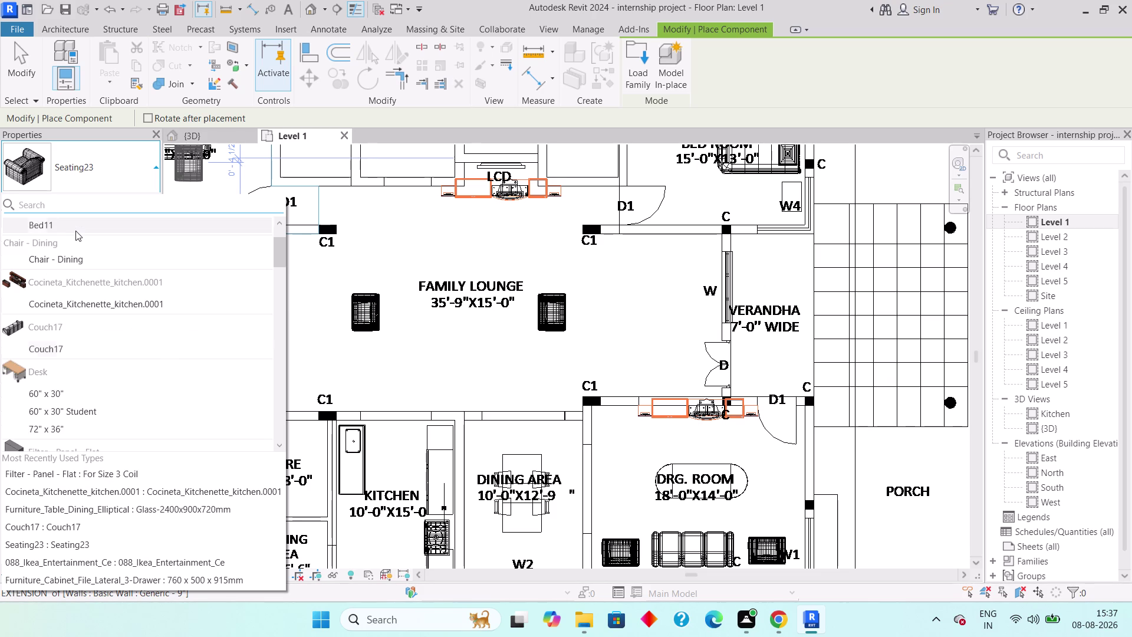
click(37, 324)
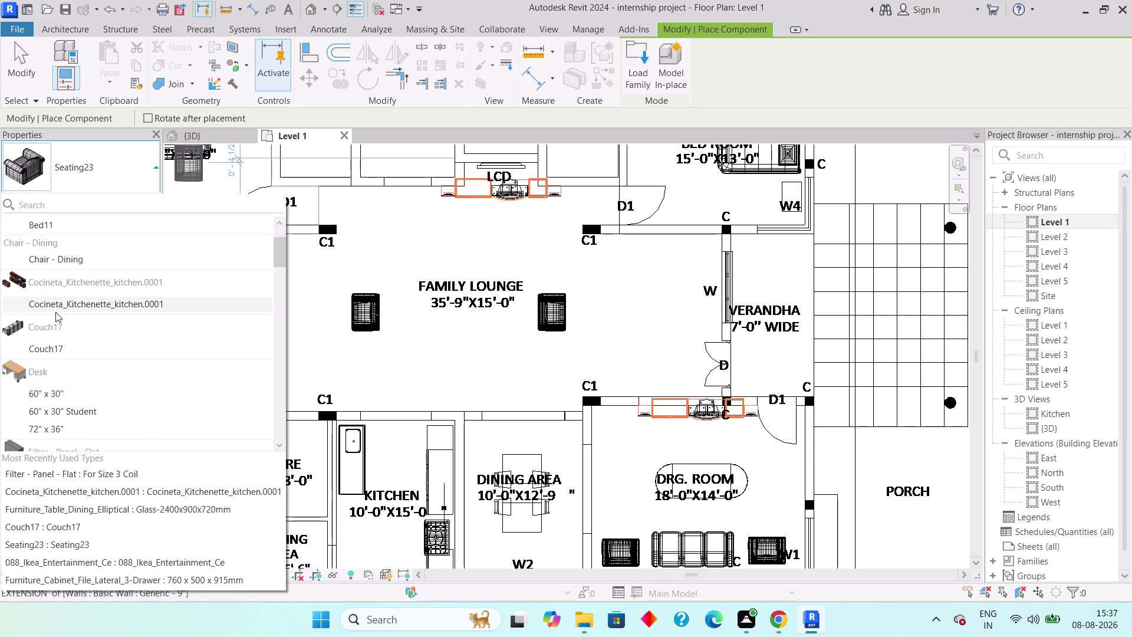
click(44, 346)
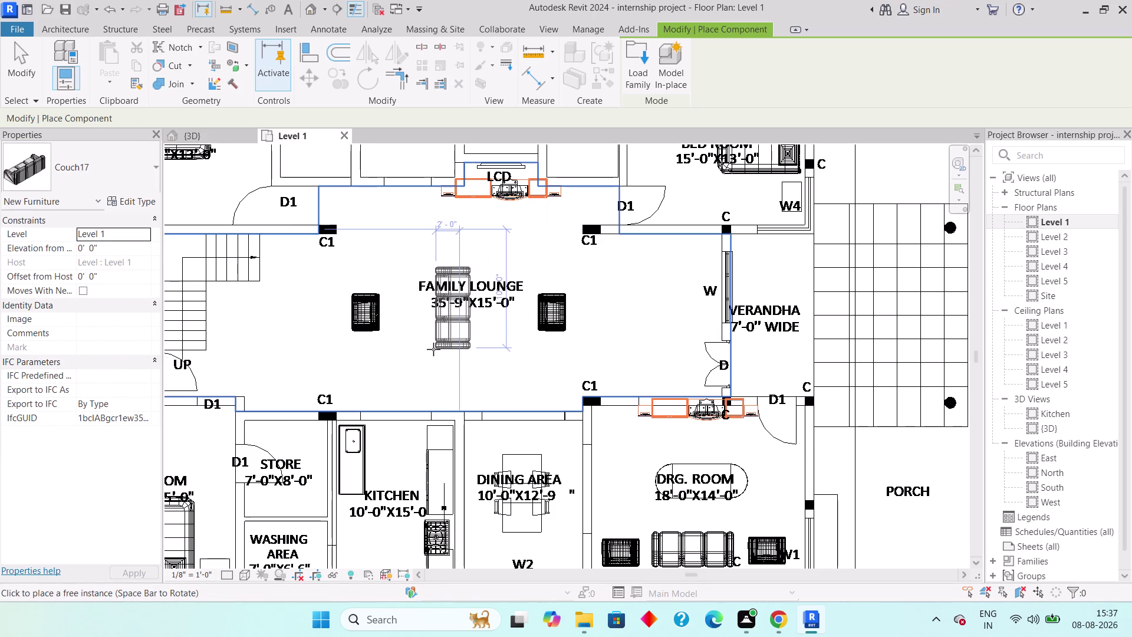
Turn the Couch17 sofa sideways and place it between the two armchairs.
key(space)
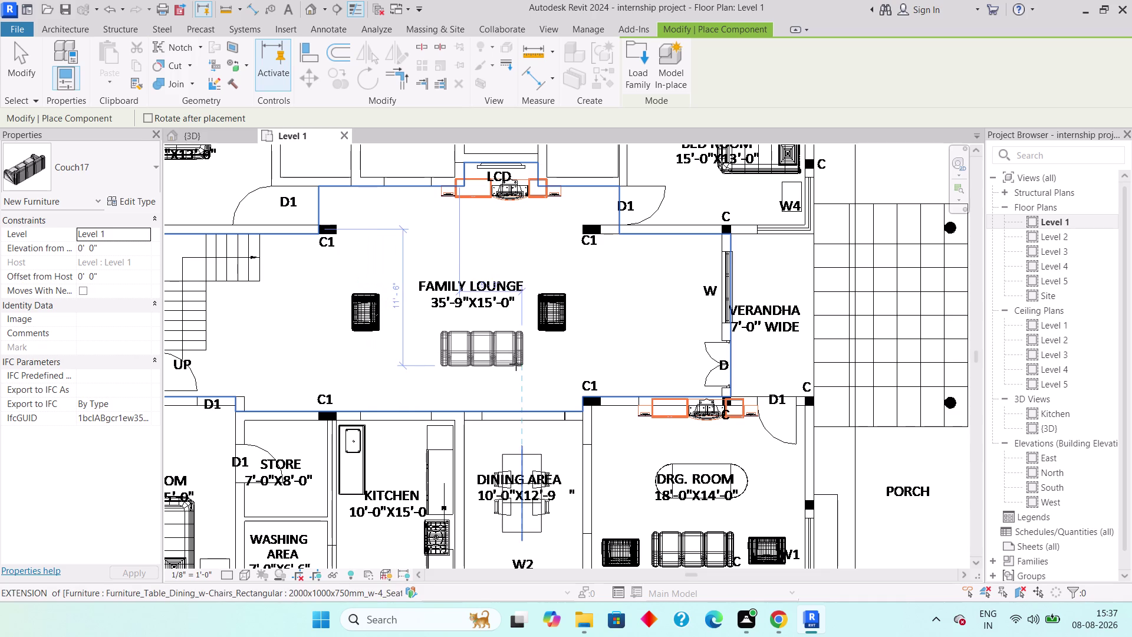
click(516, 362)
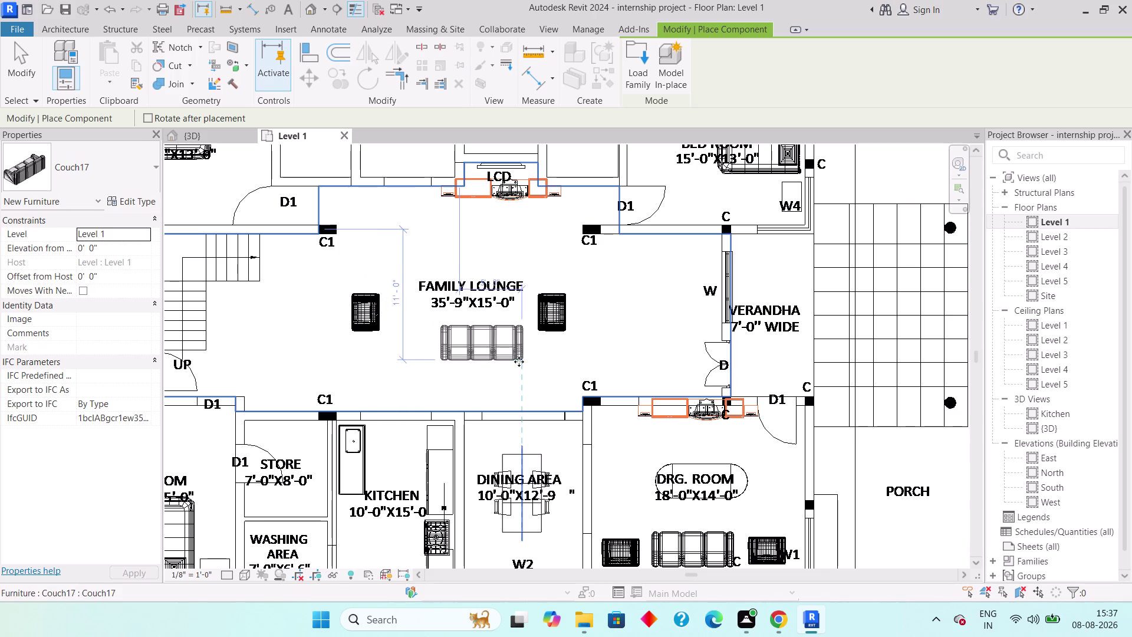
key(Escape)
key(Escape)
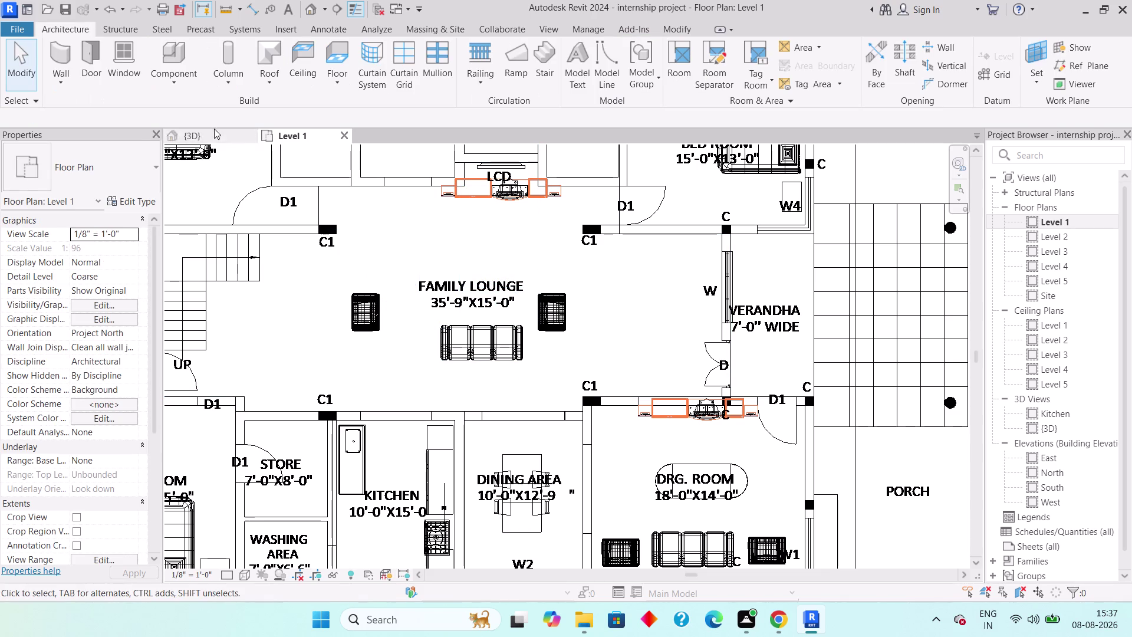
Rotate the armchair next to the couch in the 3D view.
click(213, 127)
click(205, 132)
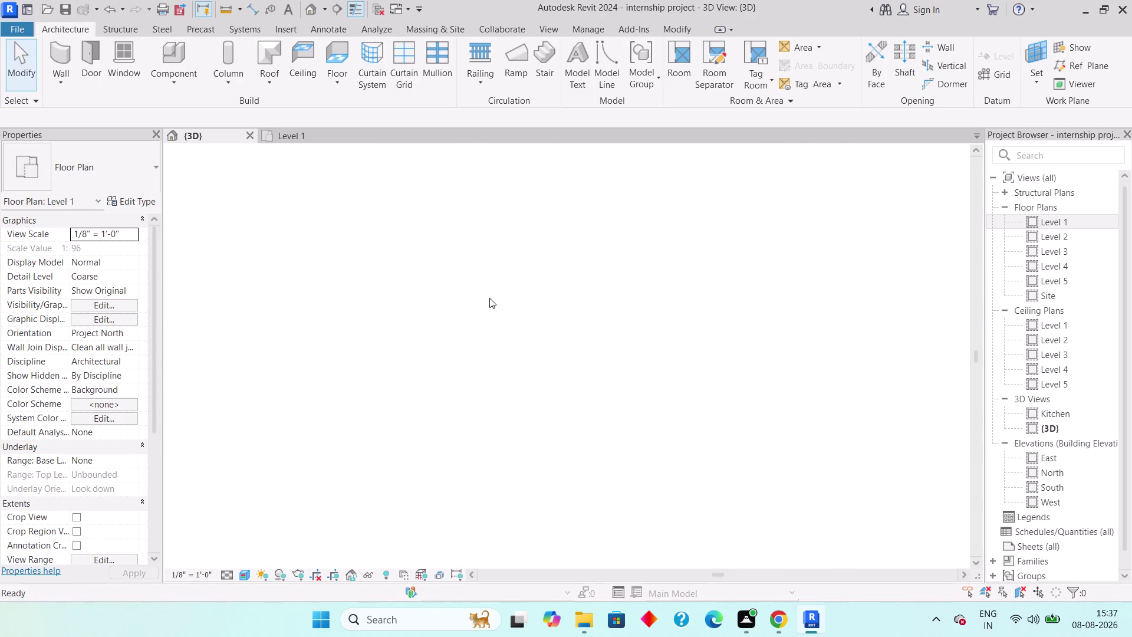
scroll(up, 3)
click(565, 317)
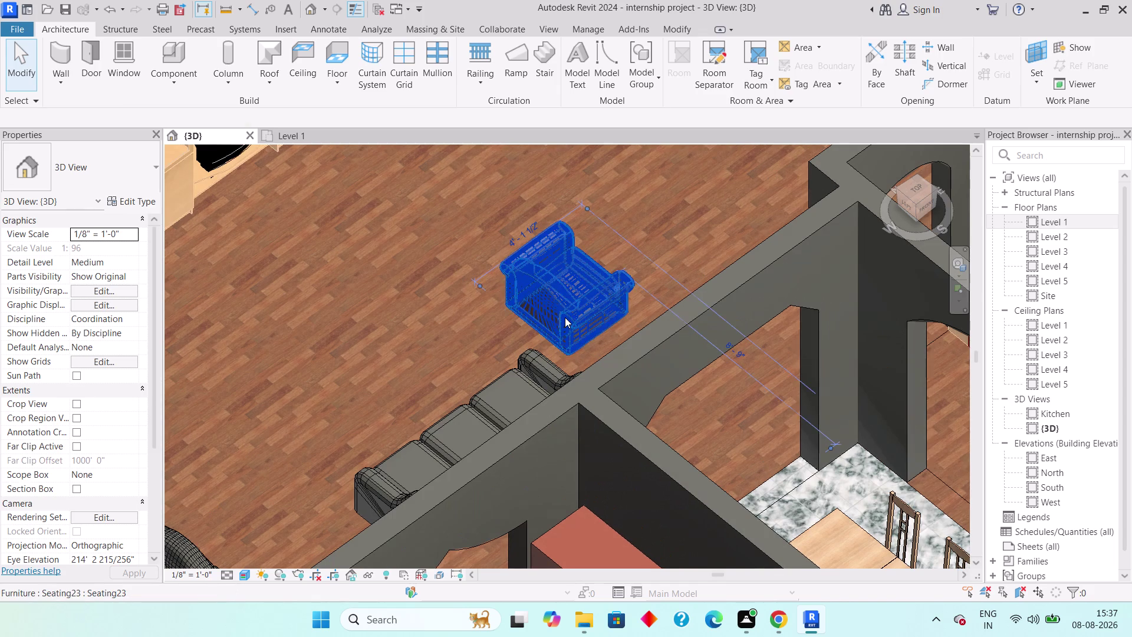
key(space)
key(space)
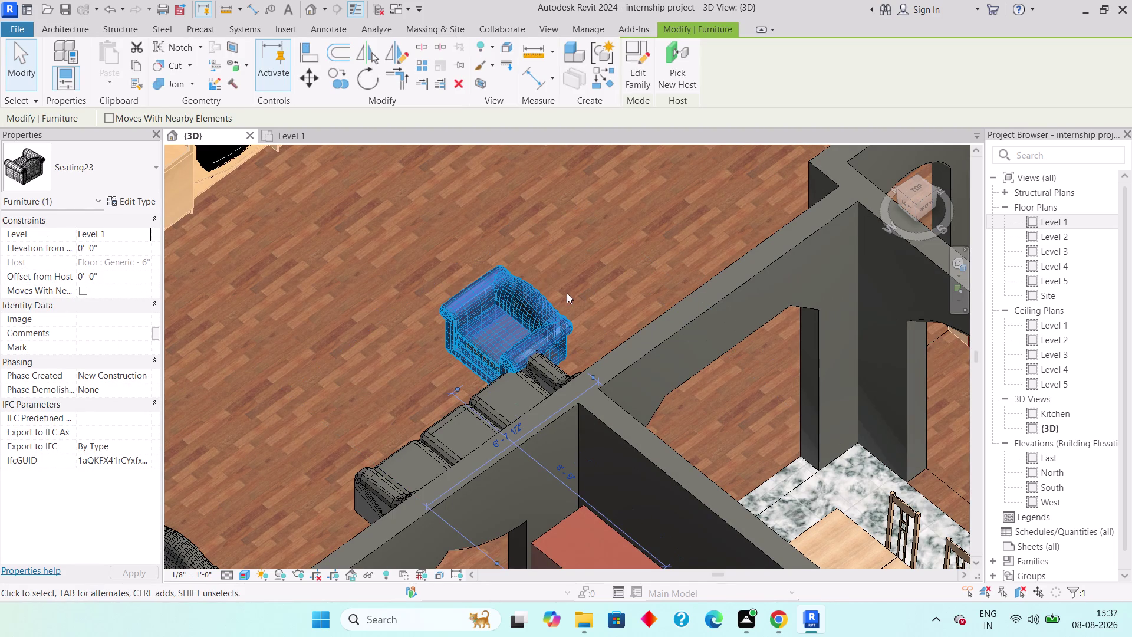
key(Escape)
Rotate the other armchair, then return to the Level 1 floor plan.
scroll(down, 3)
middle_drag(416, 308, 492, 207)
click(312, 406)
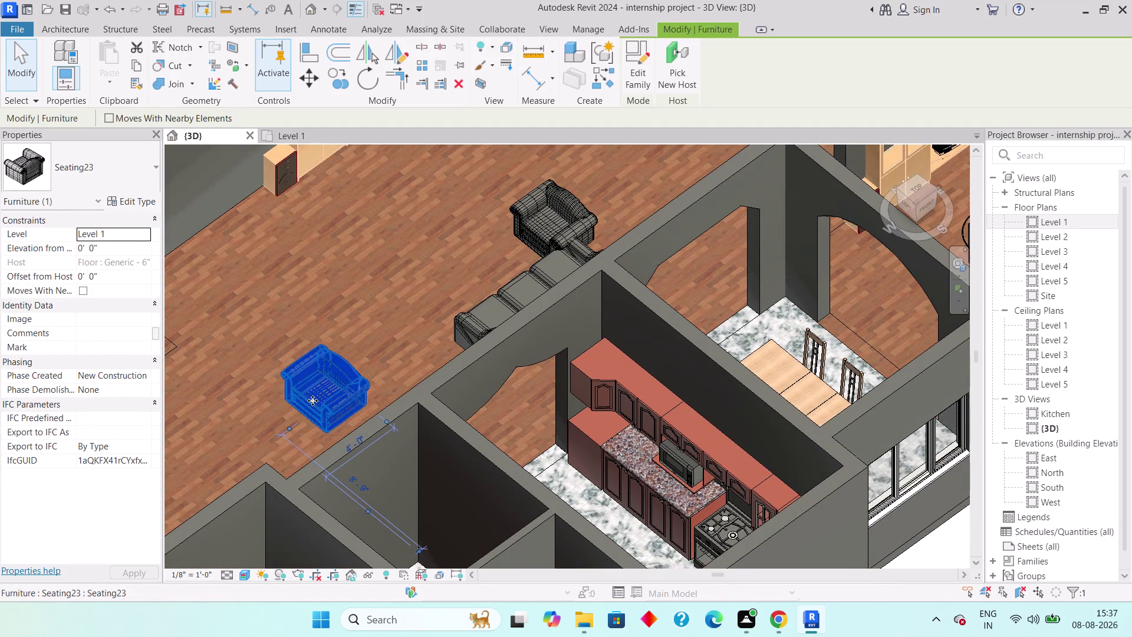
key(space)
key(space)
key(Escape)
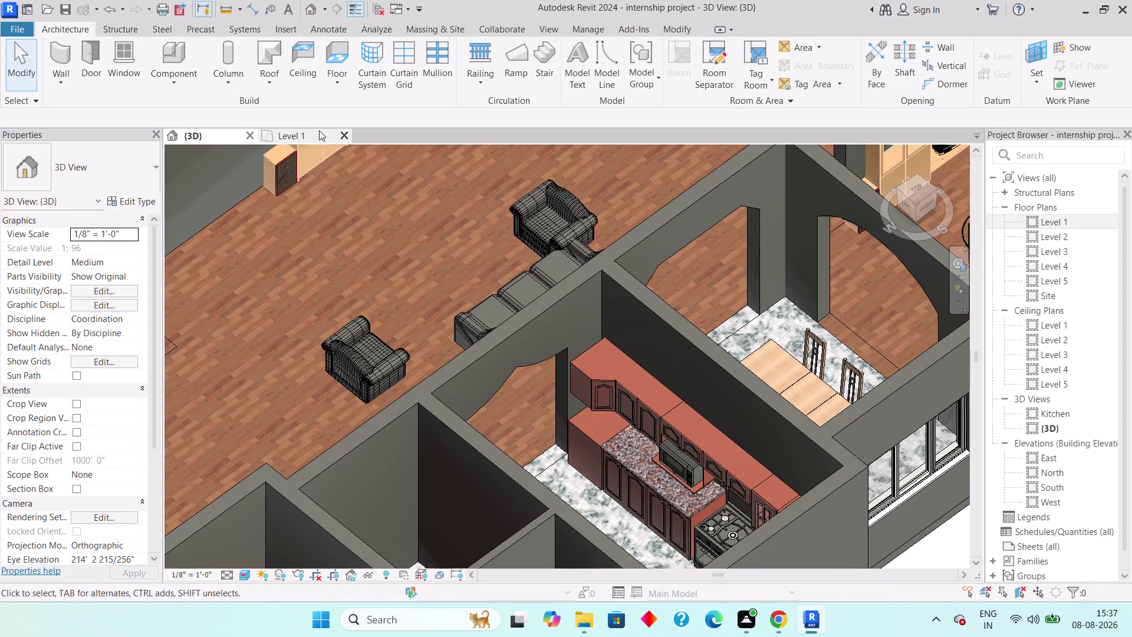
click(312, 132)
click(539, 309)
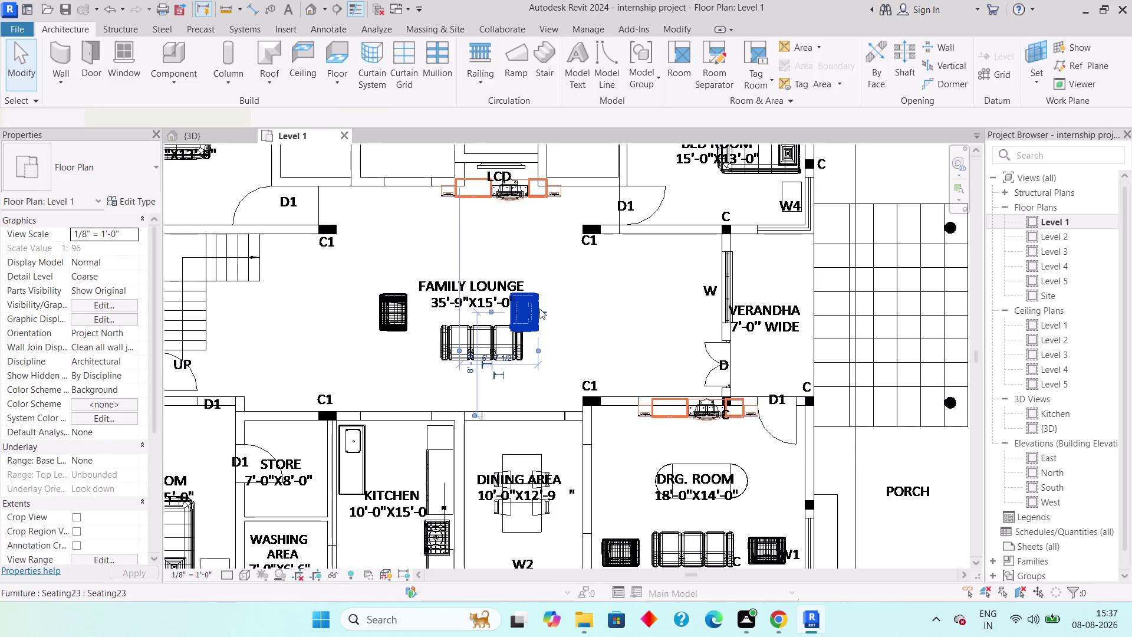
Nudge the right armchair rightward into position.
key(Right)
key(Right)
key(Right)
key(Right)
key(Right)
key(Right)
key(Right)
key(Right)
key(Right)
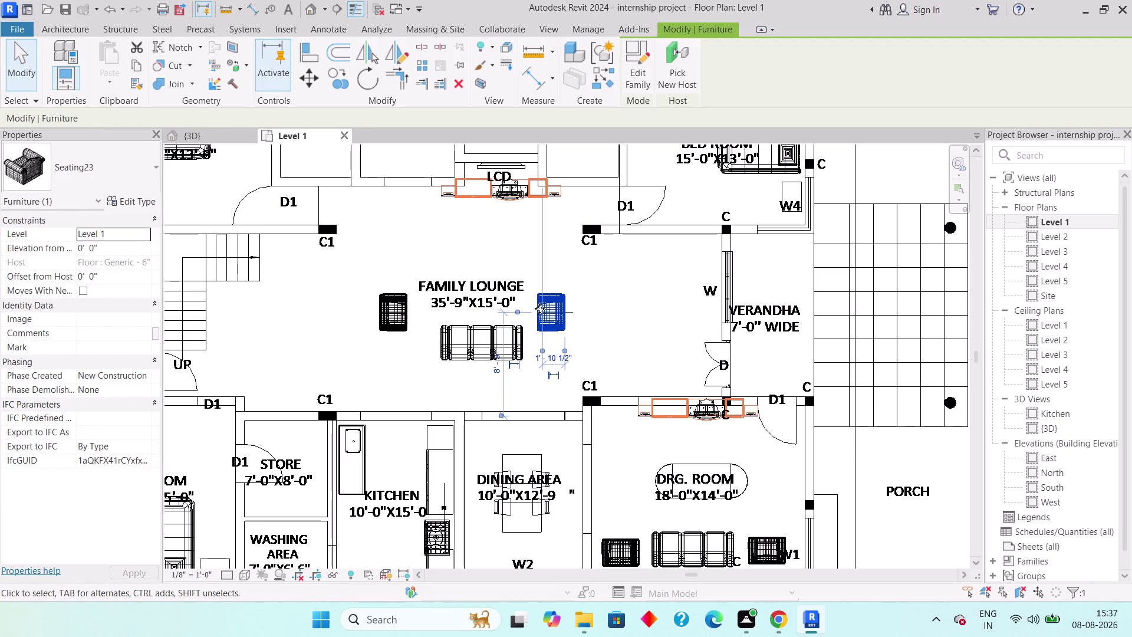
key(Escape)
Shift the Couch17 sofa lower into place between the armchairs.
click(476, 349)
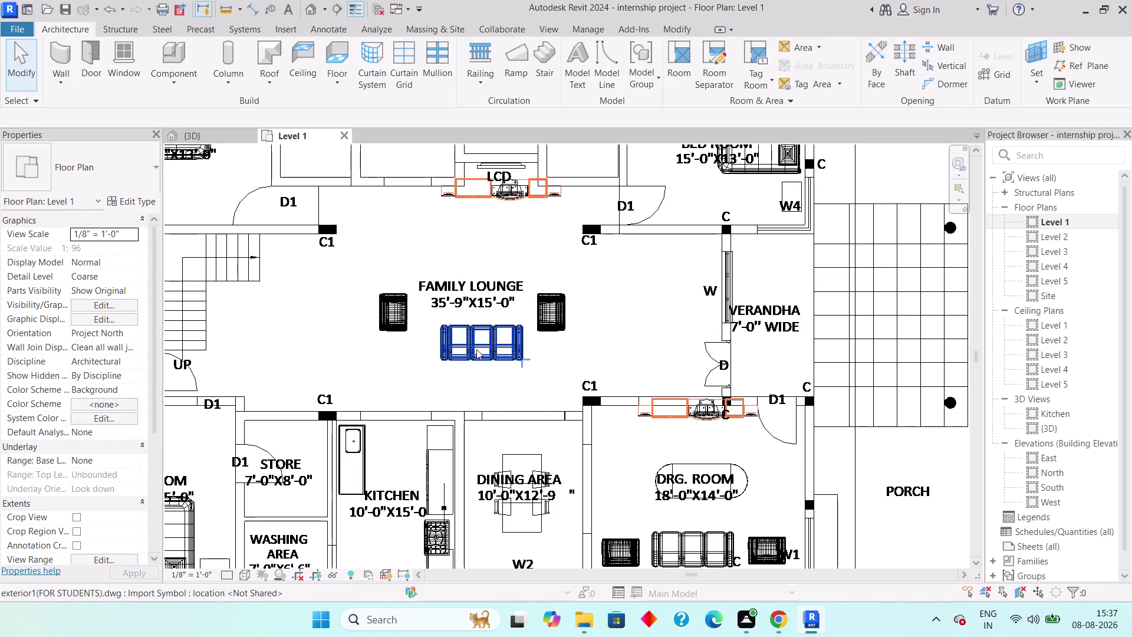
key(Down)
key(Down)
key(Left)
key(Left)
key(Left)
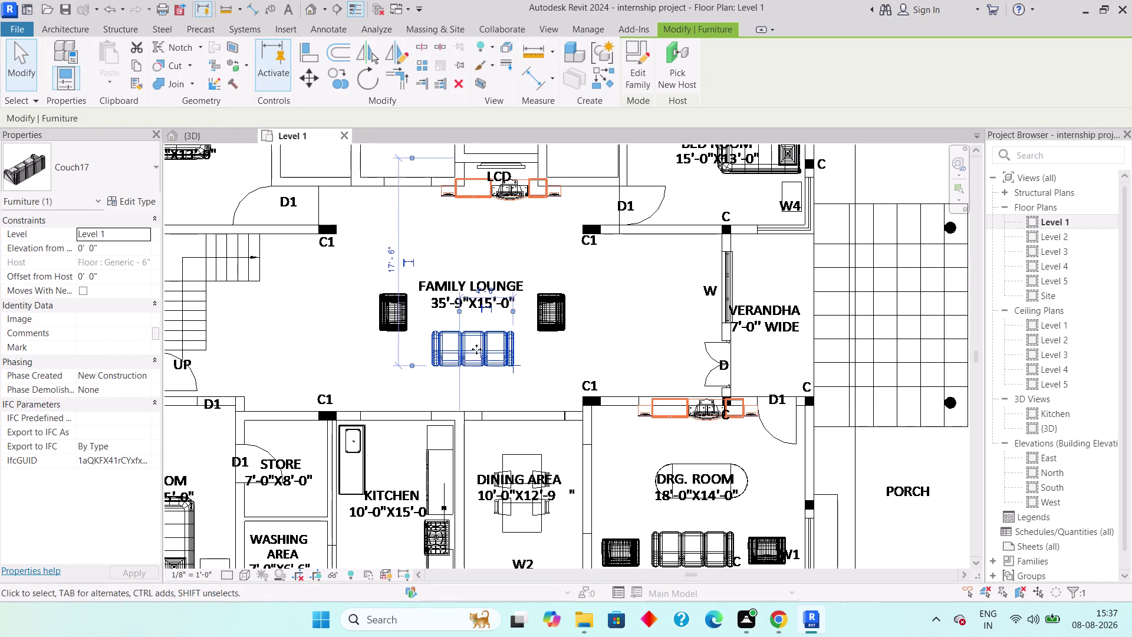
key(Left)
key(Right)
key(Right)
key(Right)
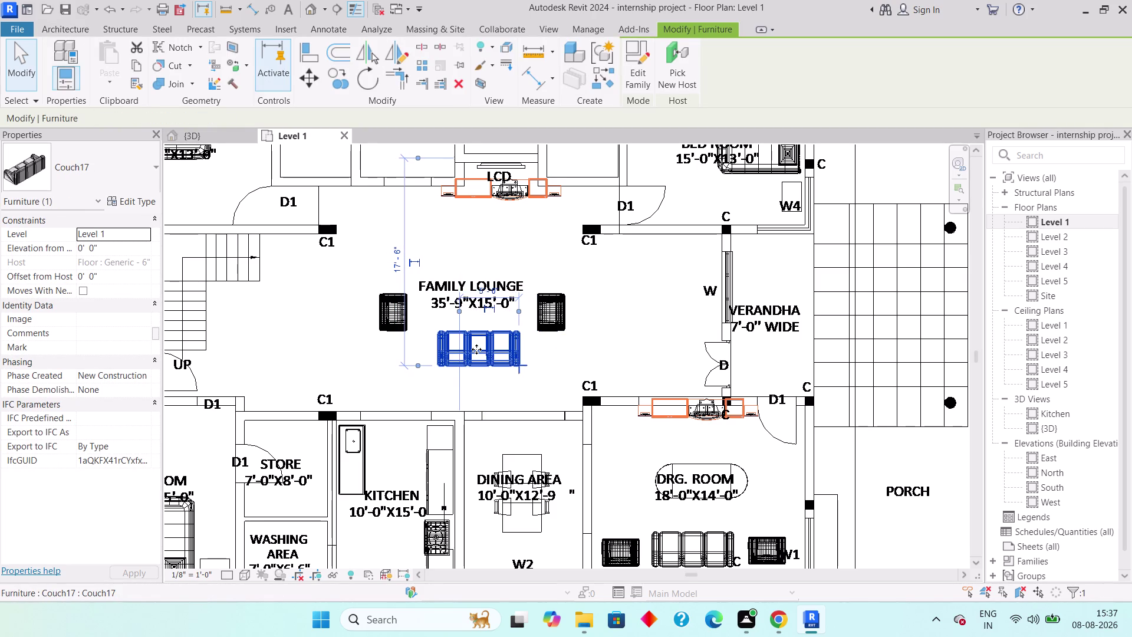
key(Left)
key(Left)
key(Down)
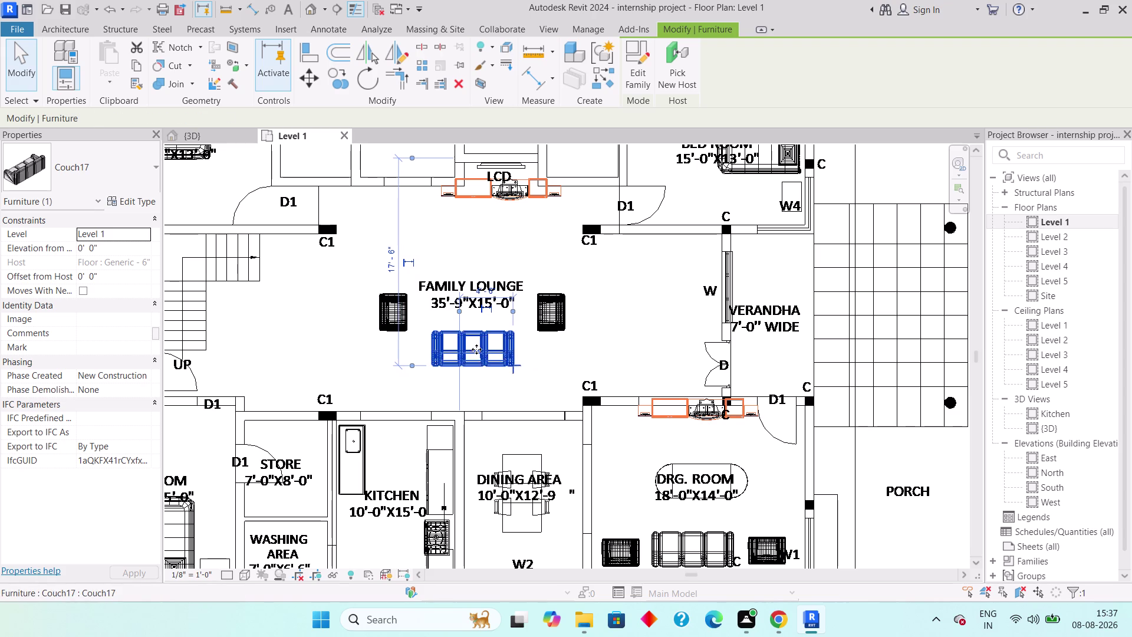
key(Left)
key(Down)
key(Down)
key(Right)
key(Right)
key(Right)
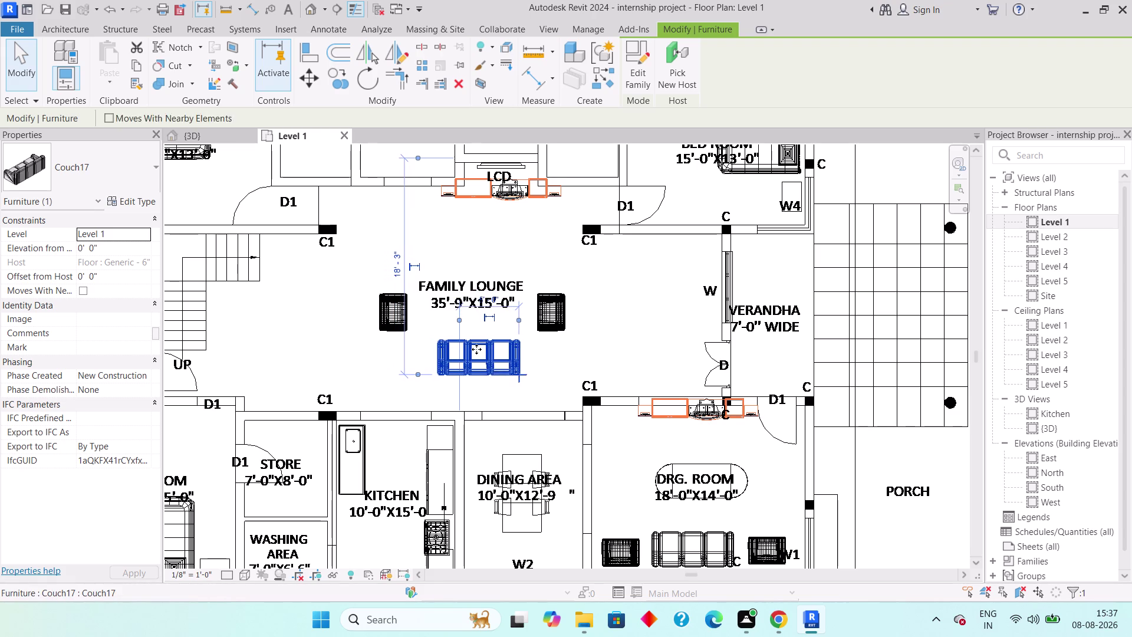
key(Up)
key(Right)
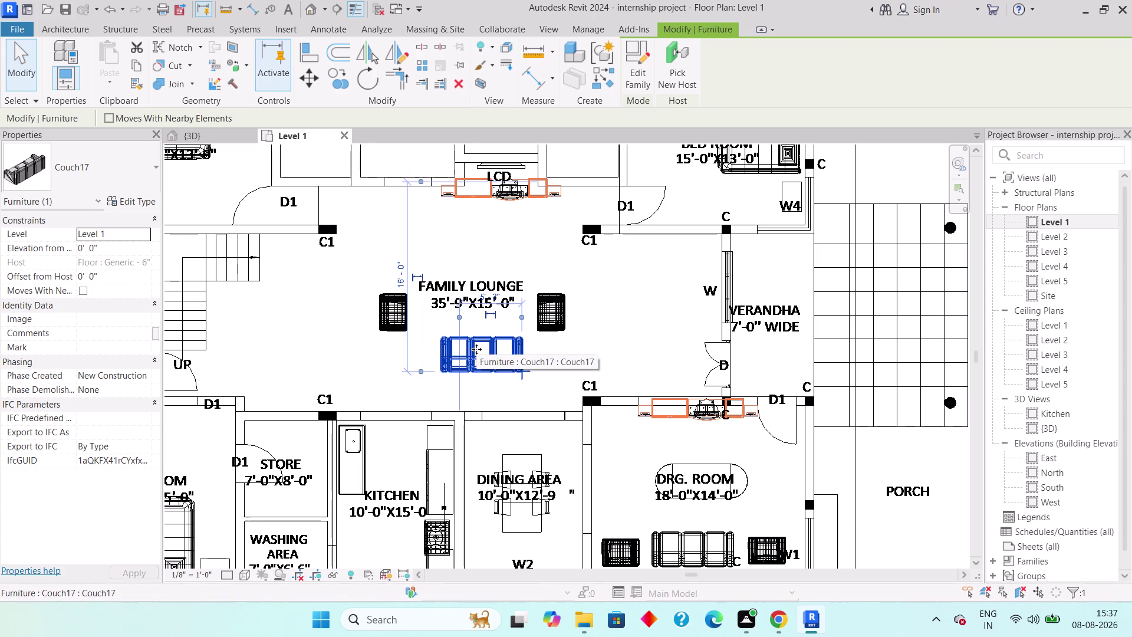
key(Escape)
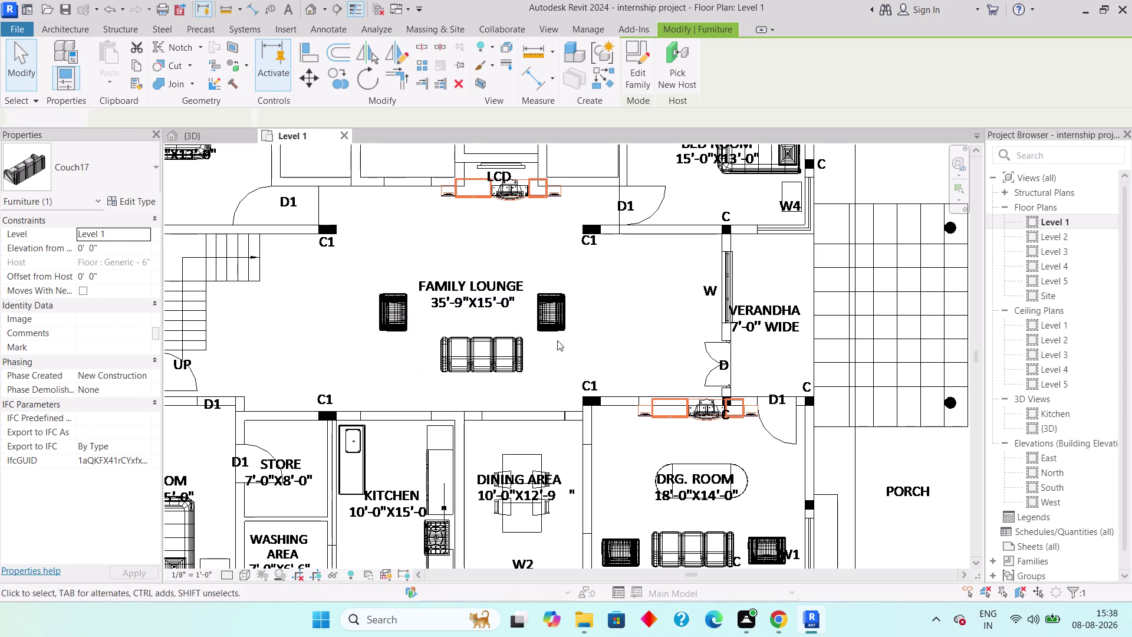
click(555, 325)
key(Escape)
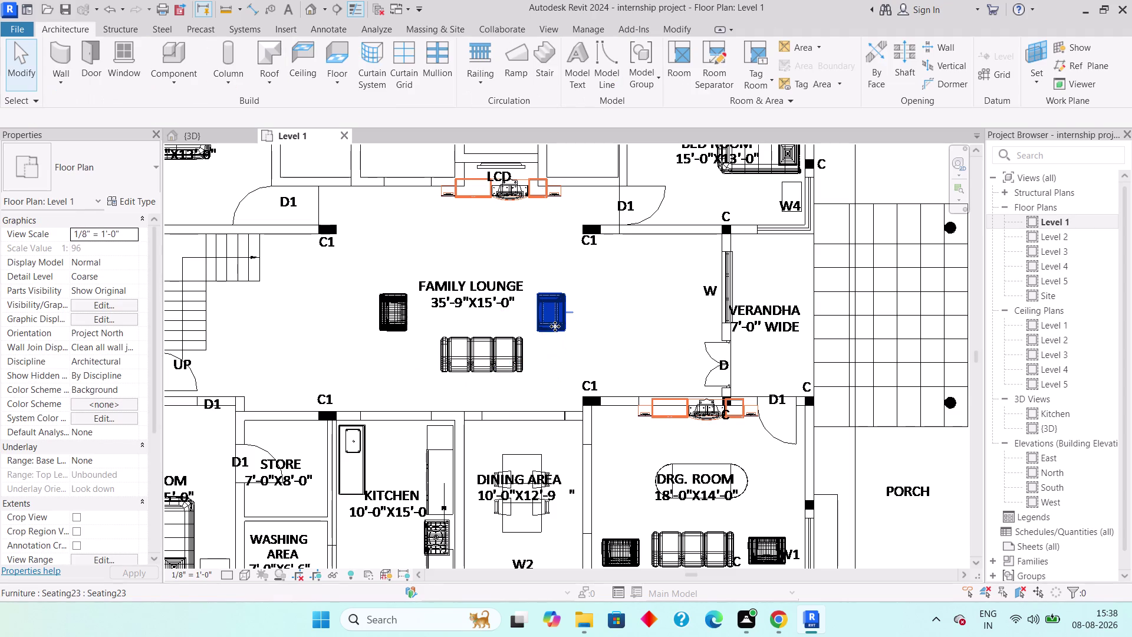
Nudge the left armchair right and down, closer to the couch.
click(406, 327)
key(Right)
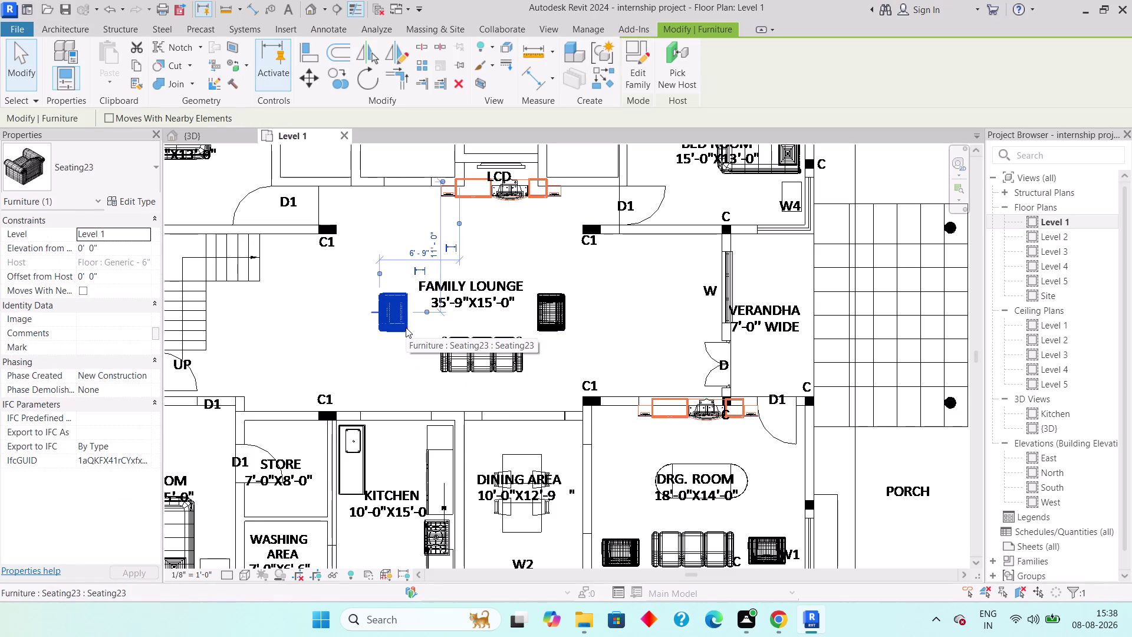
key(Right)
key(Right)
key(Down)
key(Down)
key(Right)
key(Right)
key(Right)
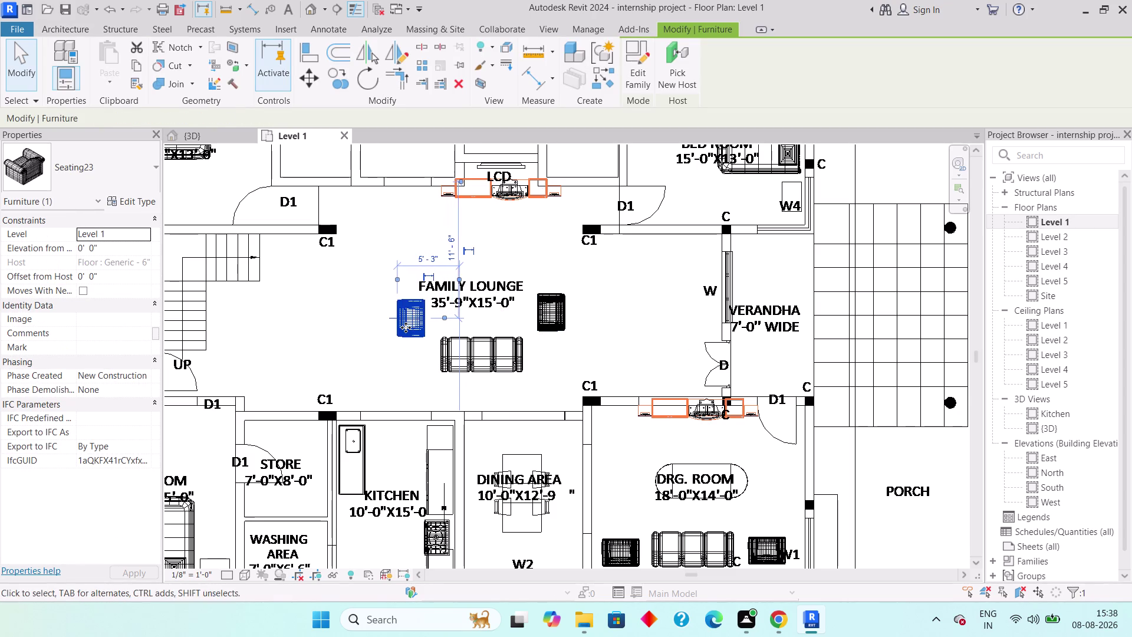
key(Up)
key(Right)
key(Down)
key(Up)
key(Left)
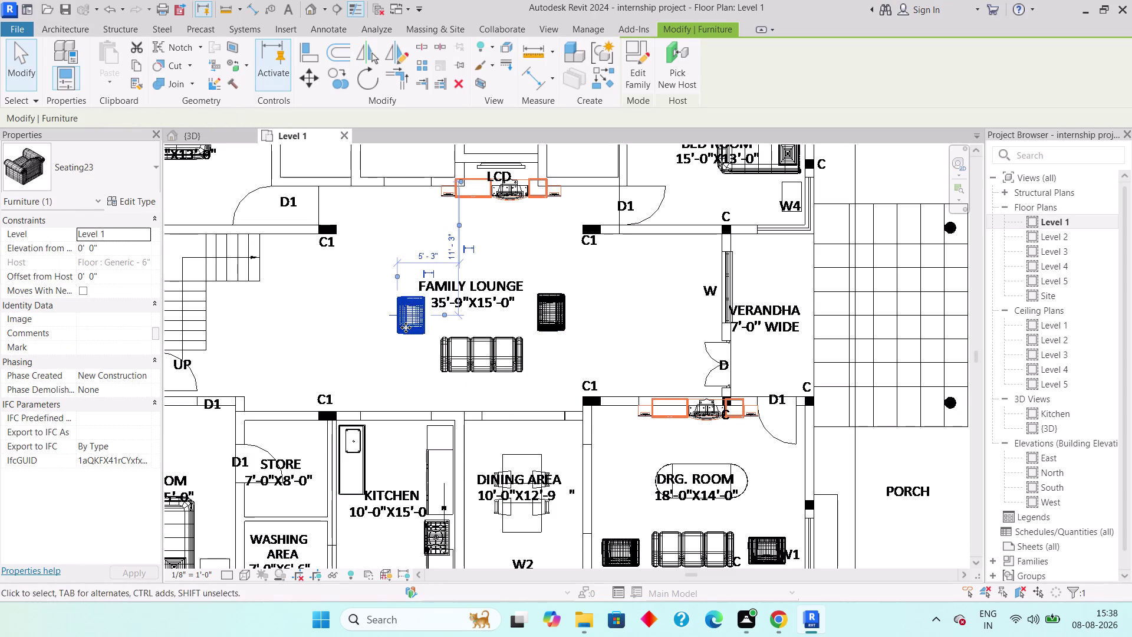
key(Escape)
key(Escape)
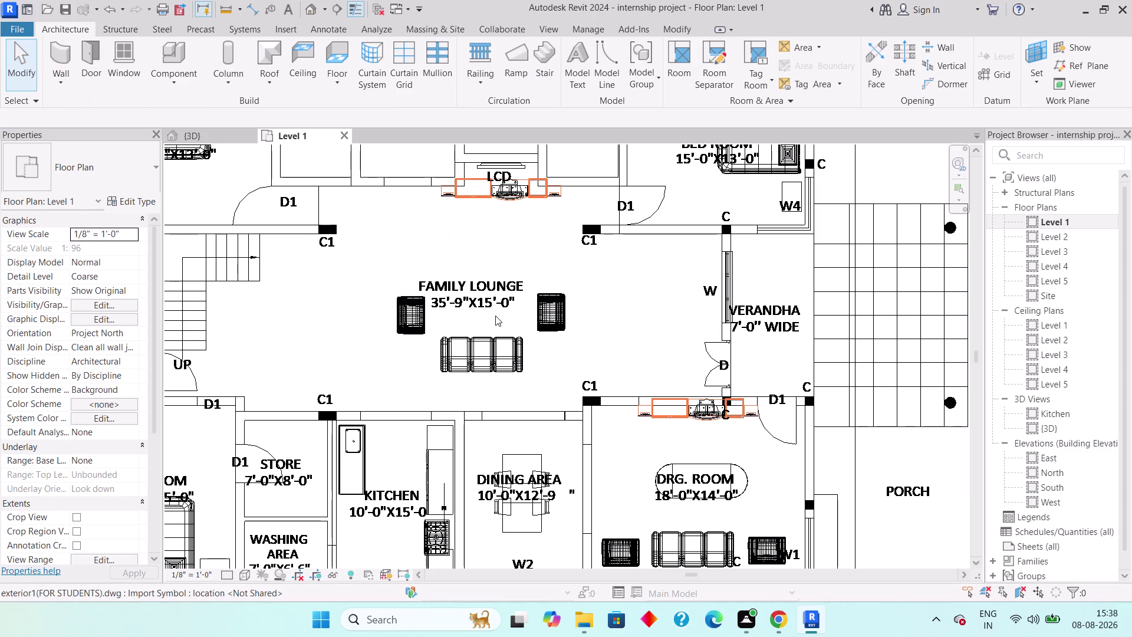
click(167, 80)
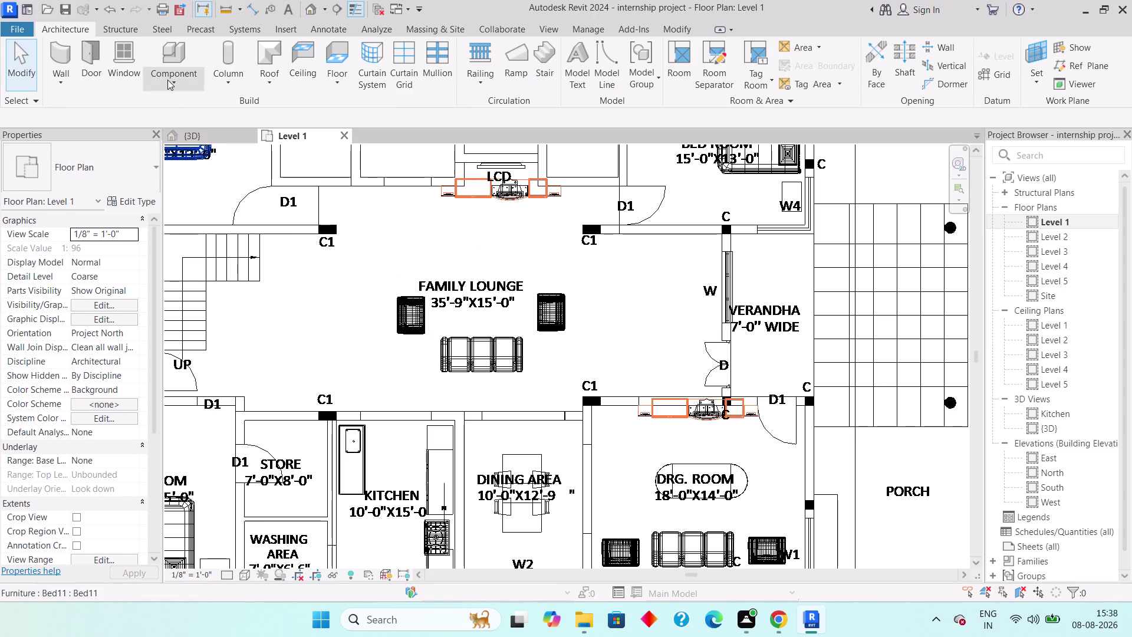
Place an elliptical glass dining table above the couch in the family lounge.
click(191, 116)
click(131, 167)
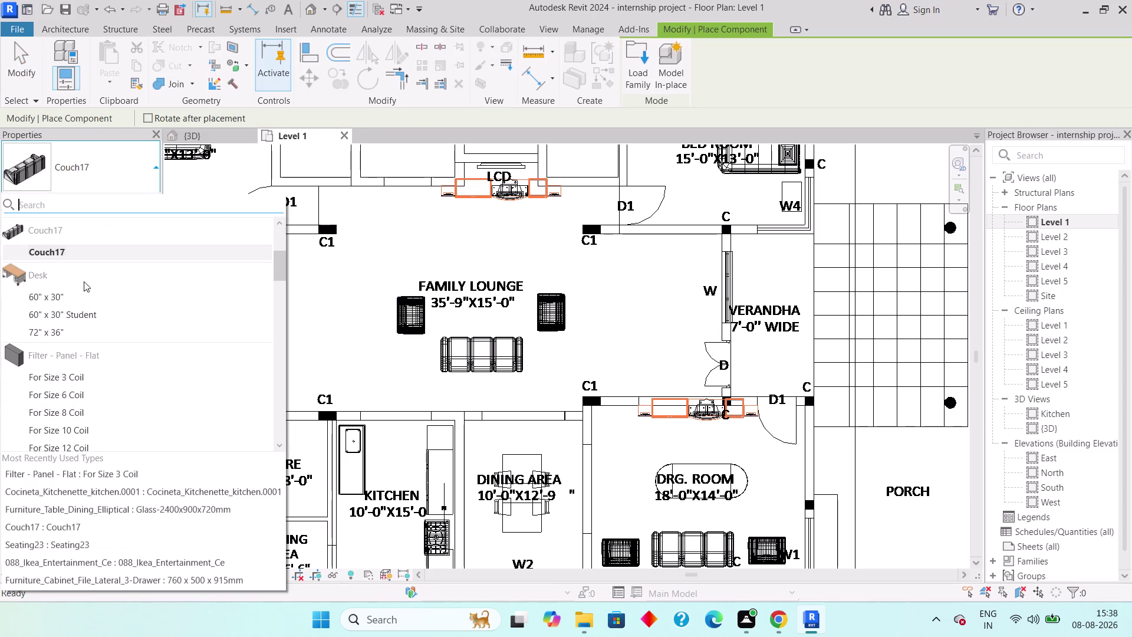
scroll(up, 3)
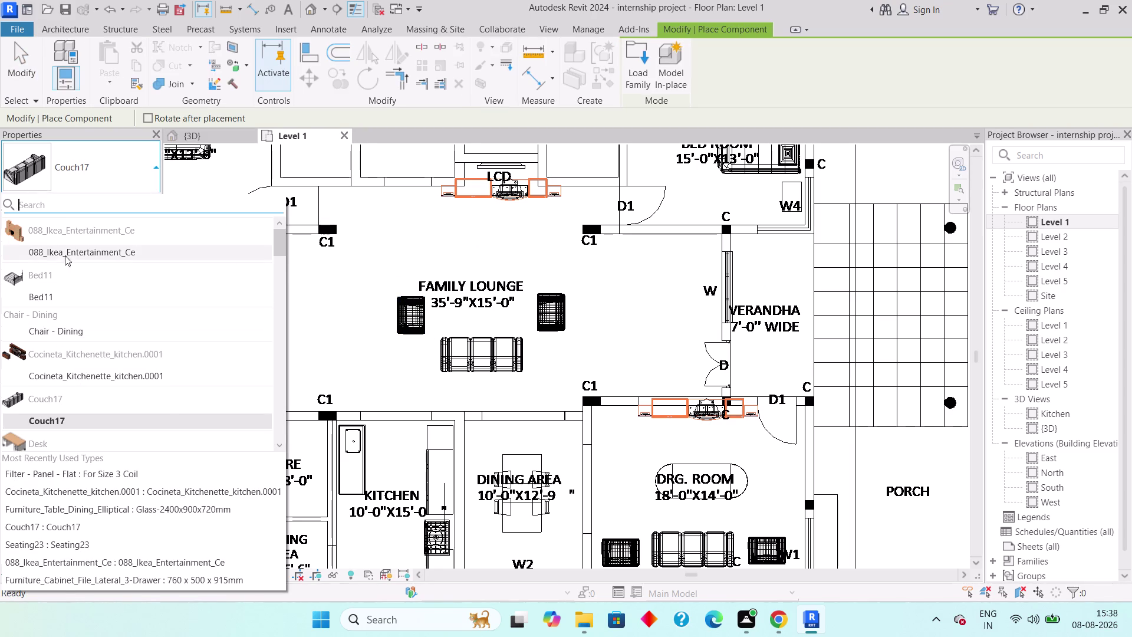
scroll(up, 3)
scroll(down, 3)
scroll(down, 3)
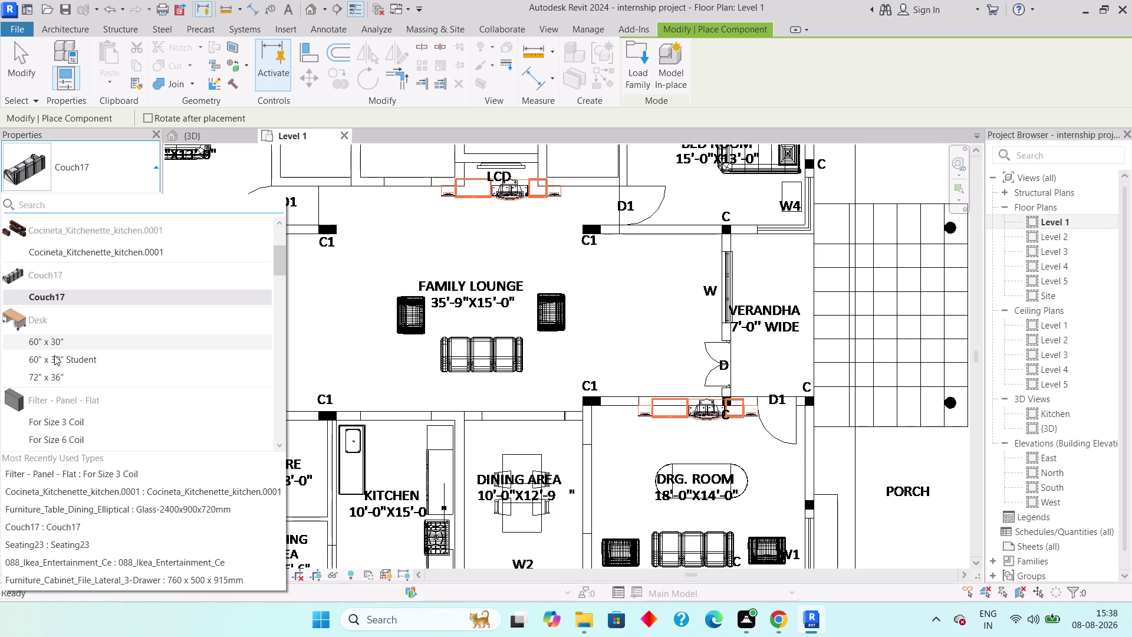
scroll(down, 3)
scroll(down, 3)
scroll(up, 3)
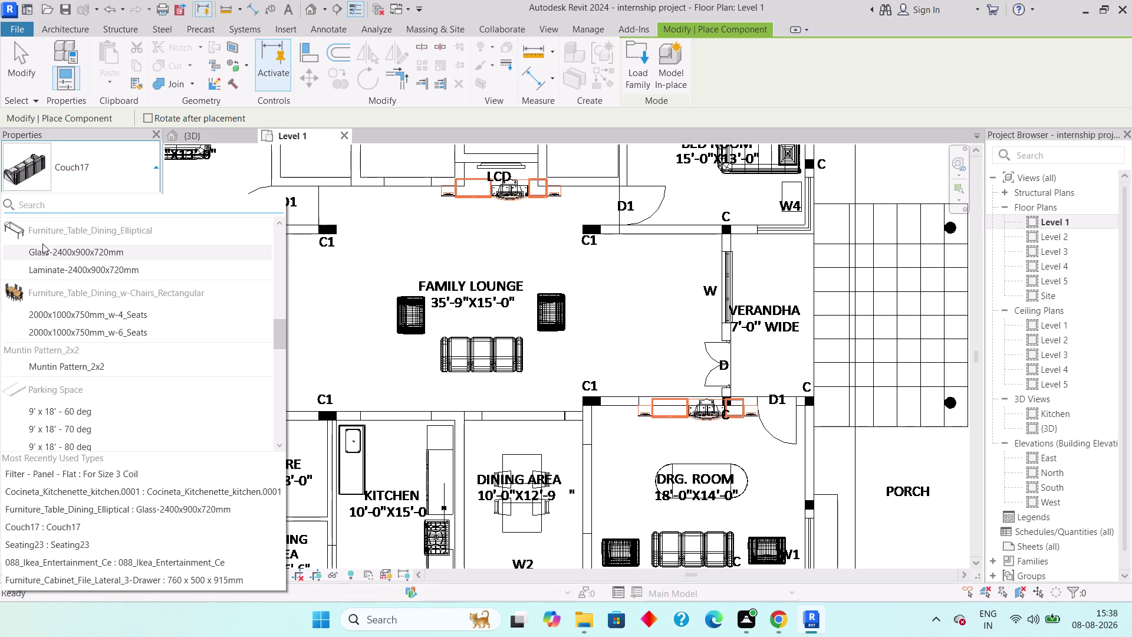
click(52, 246)
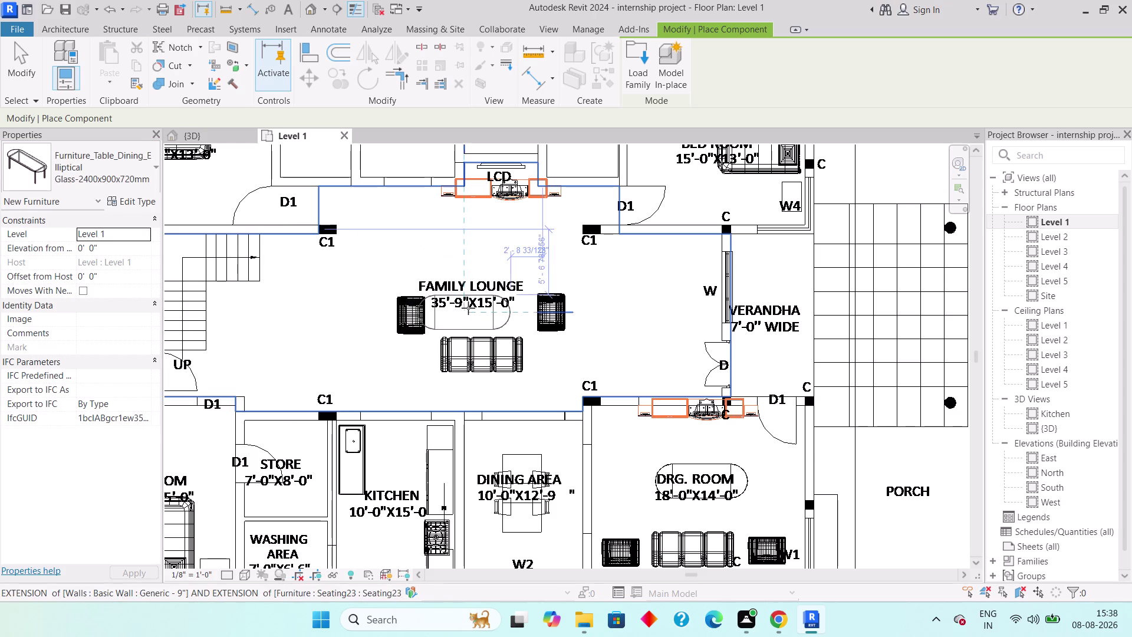
click(483, 299)
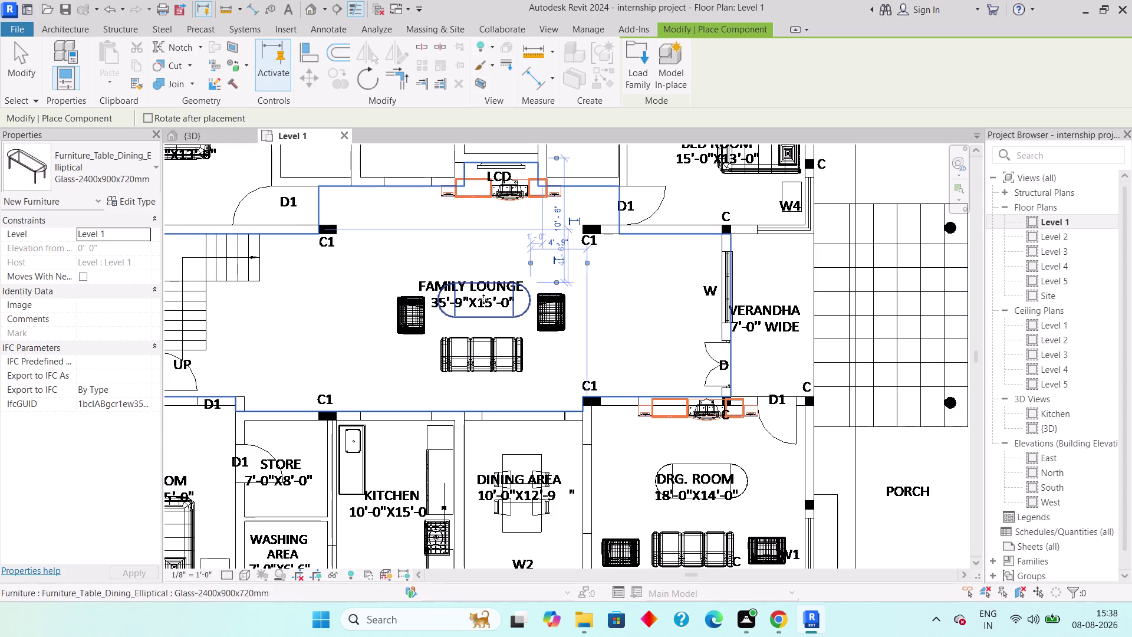
scroll(up, 3)
key(Escape)
key(Escape)
Nudge the elliptical table into position with arrow-key moves.
click(480, 324)
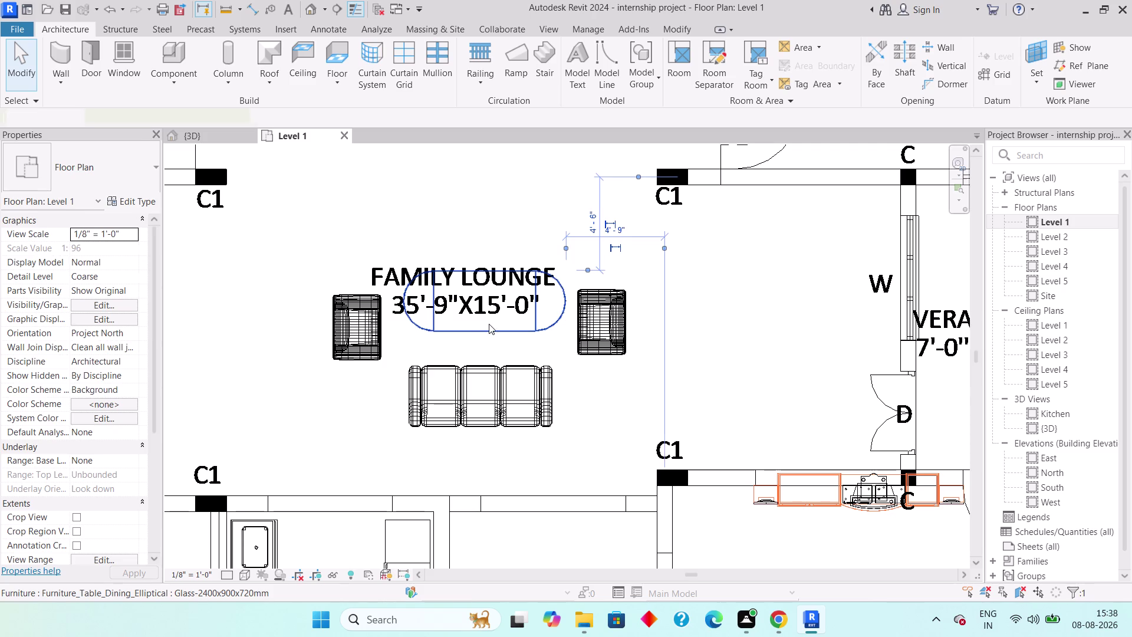
key(Up)
key(Up)
key(Up)
key(Up)
key(Up)
key(Up)
key(Up)
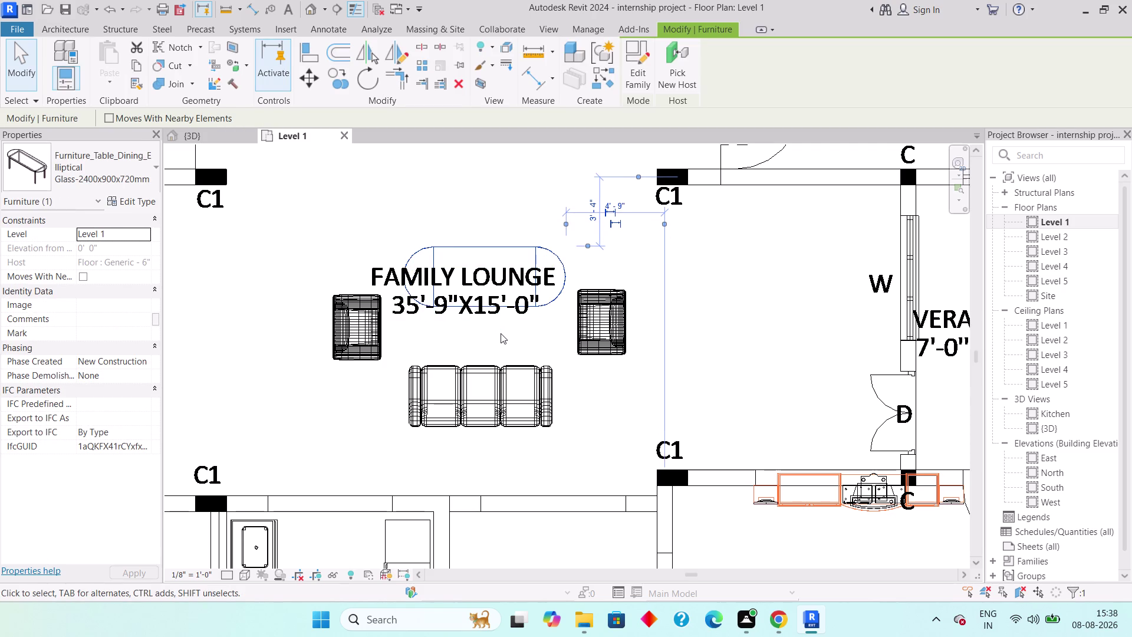
key(Left)
key(Down)
key(Down)
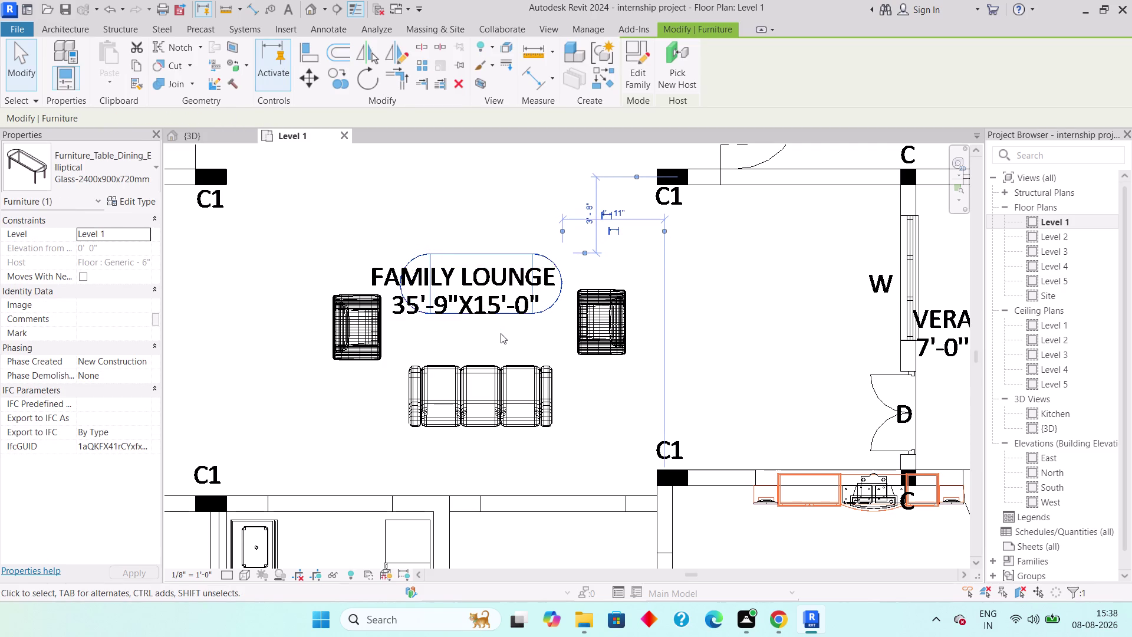
key(Down)
key(Down)
key(Down)
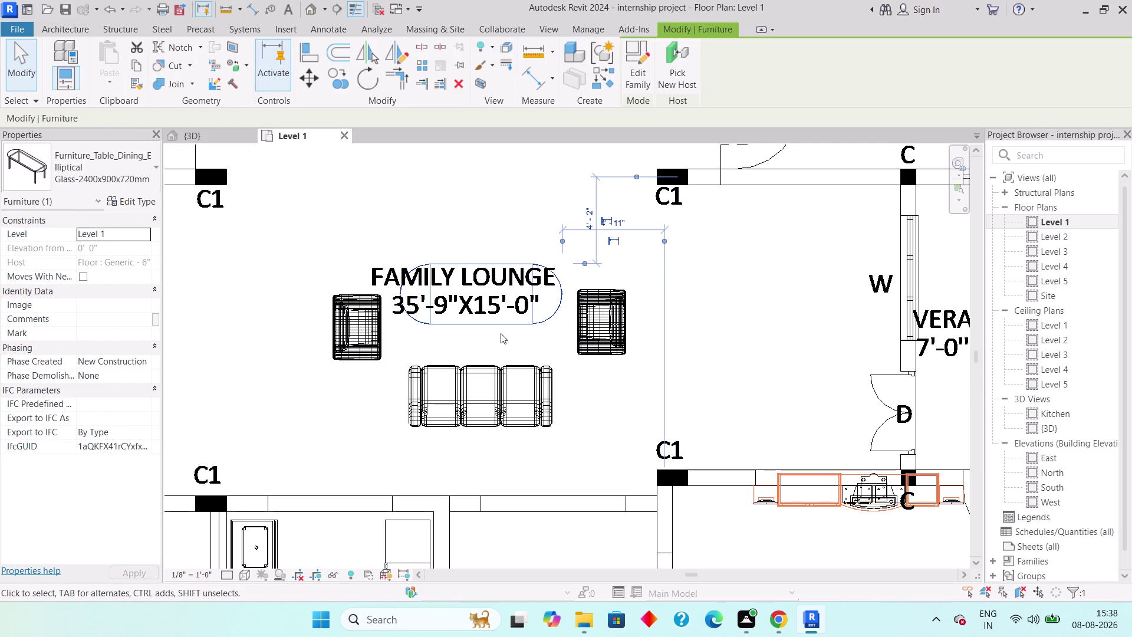
key(Escape)
Nudge the armchair right of the couch up and to the right.
scroll(down, 3)
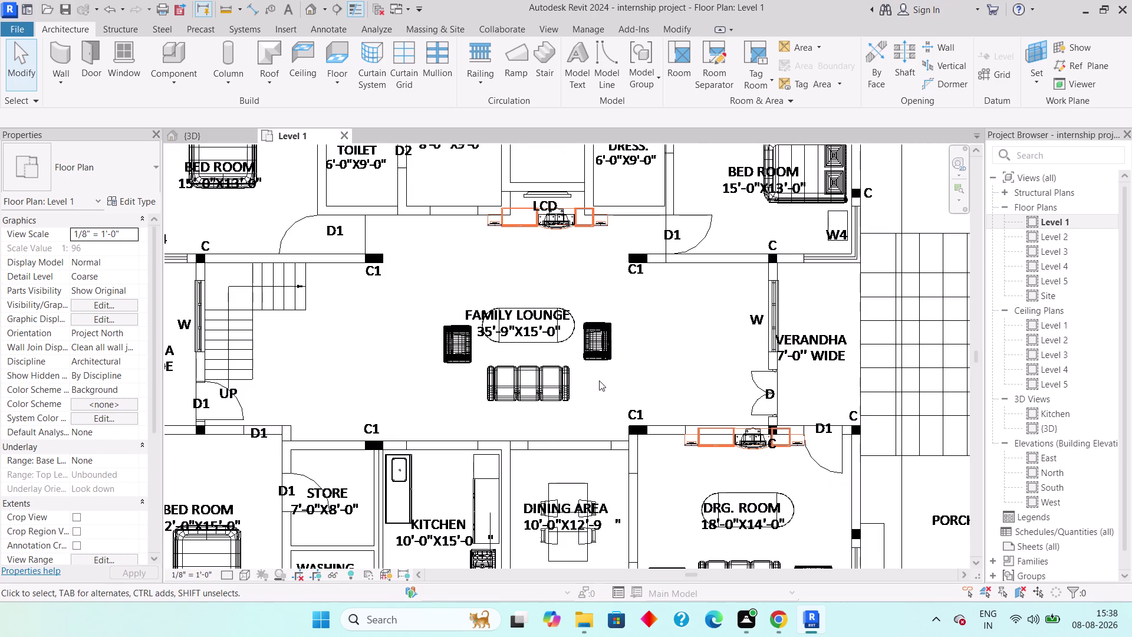
click(605, 363)
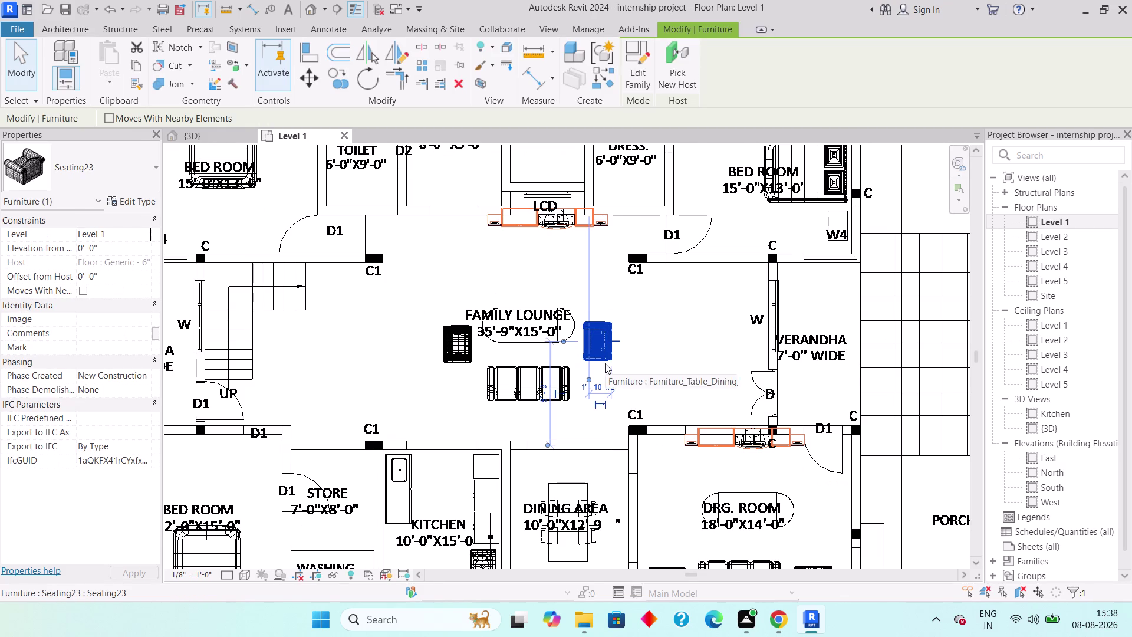
key(Up)
key(Up)
key(Up)
key(Right)
key(Right)
key(Right)
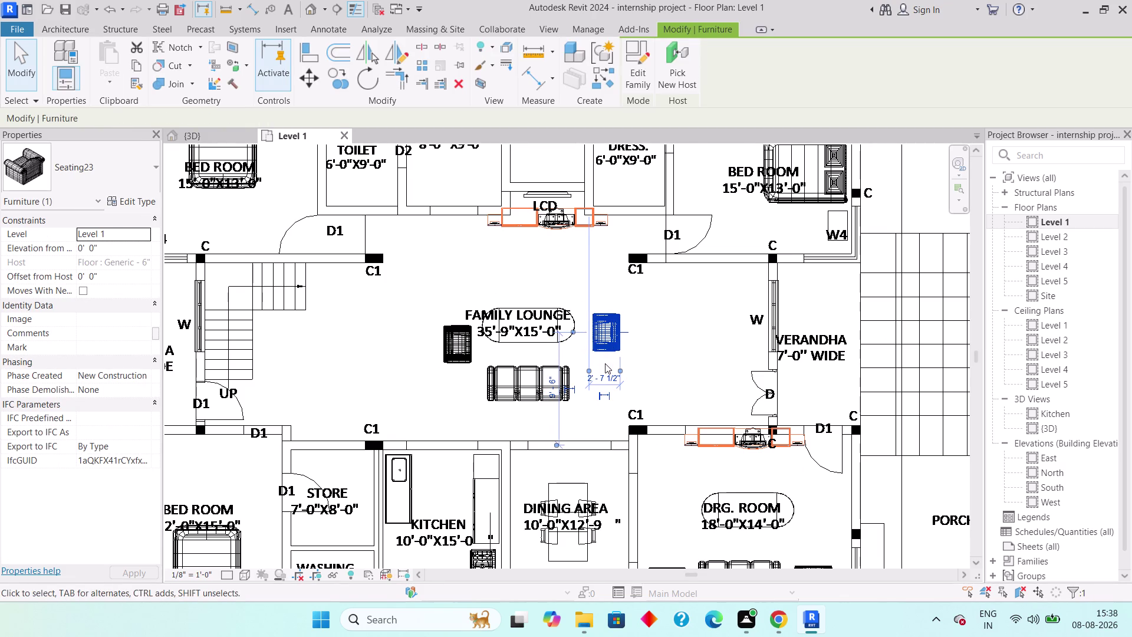
key(Right)
key(Up)
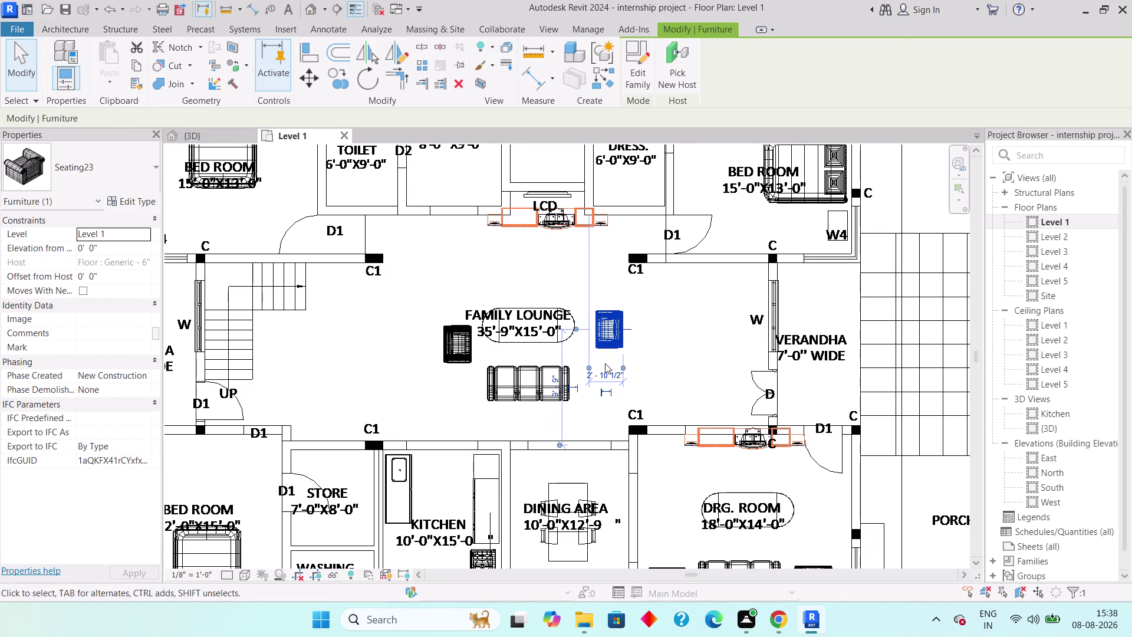
key(Escape)
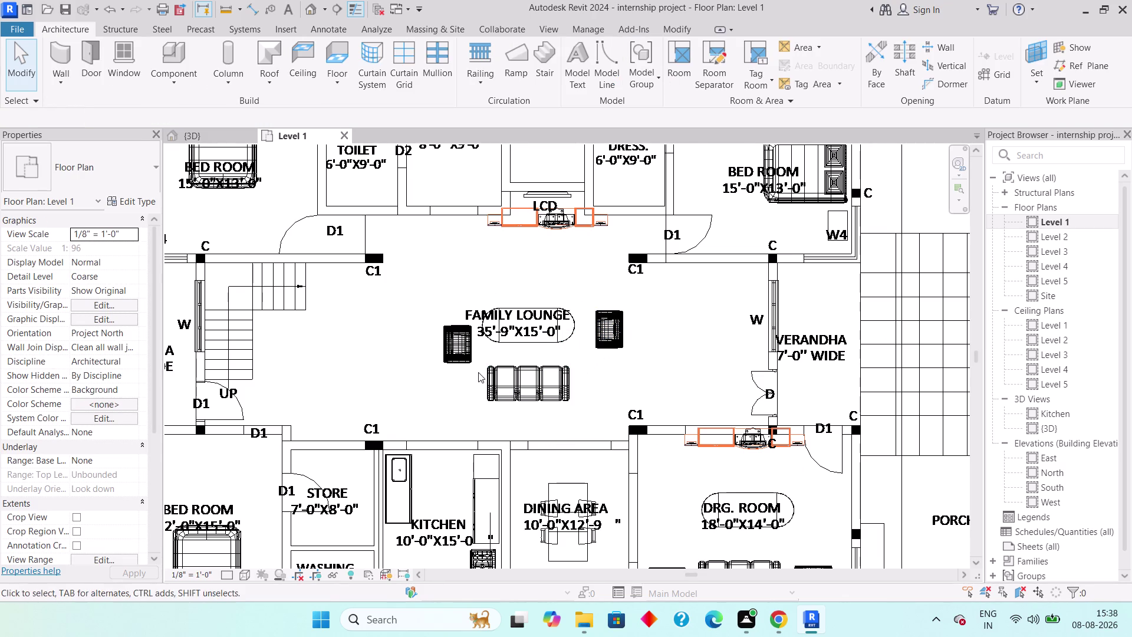
Nudge the left armchair left and up toward its place.
click(458, 365)
key(Left)
key(Left)
key(Left)
key(Up)
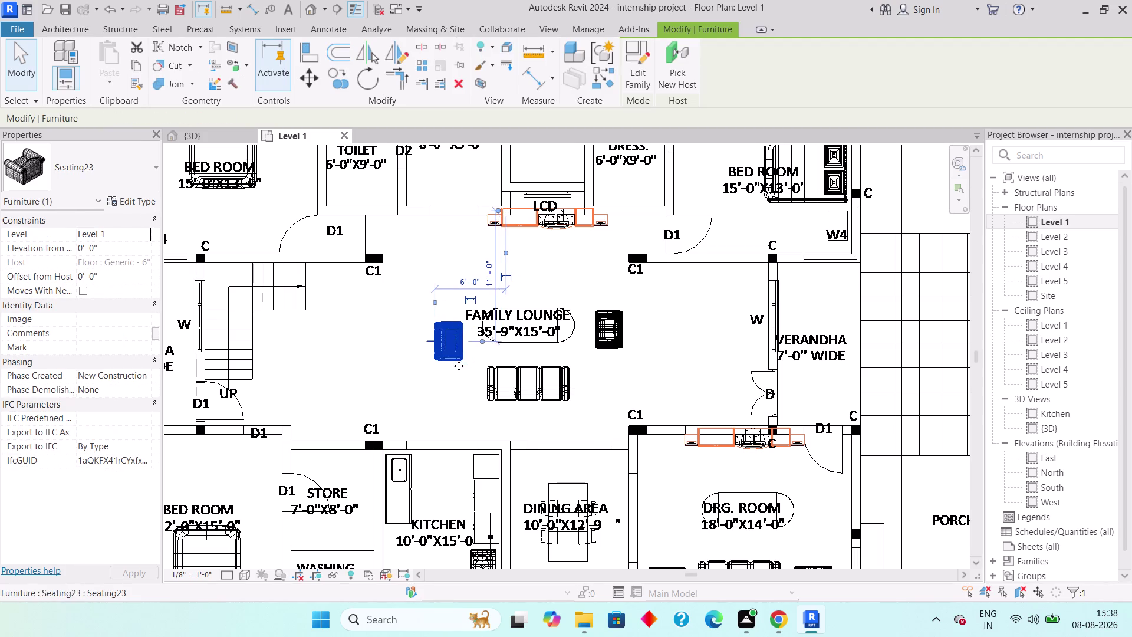
key(Up)
key(Left)
key(Up)
key(Up)
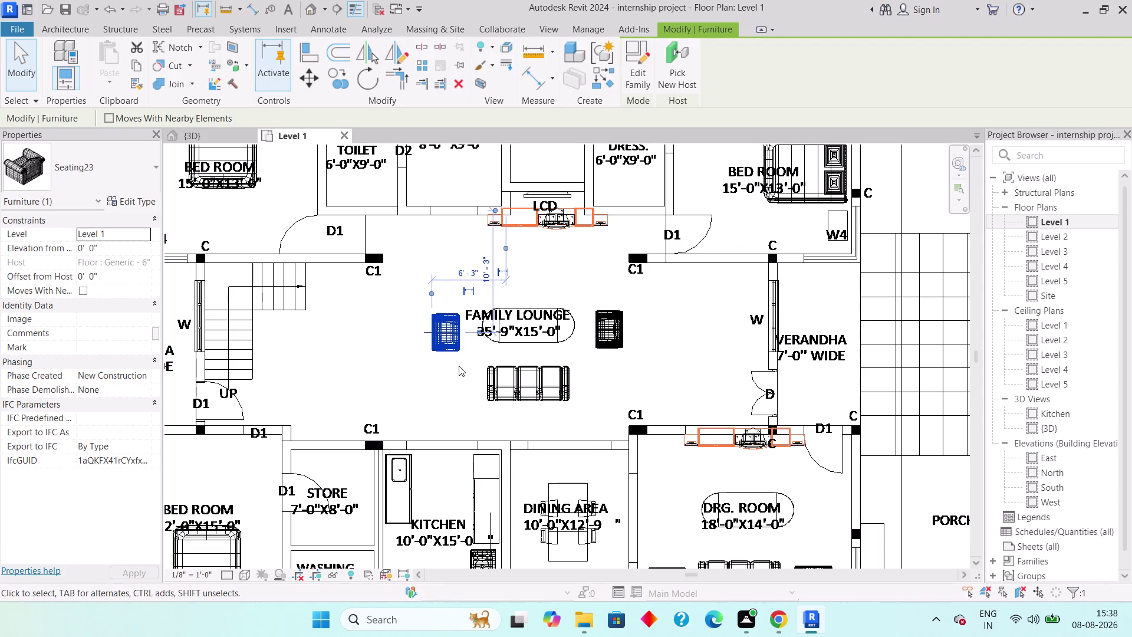
key(Escape)
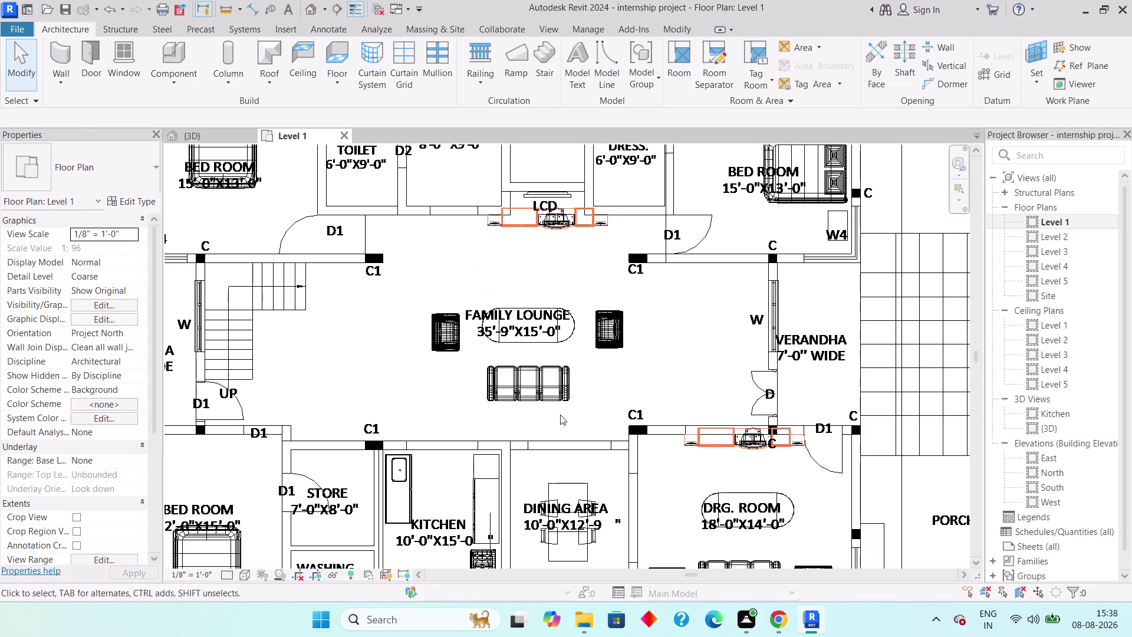
Select the sofa and a nearby element, then clear the selection.
click(484, 384)
key(Up)
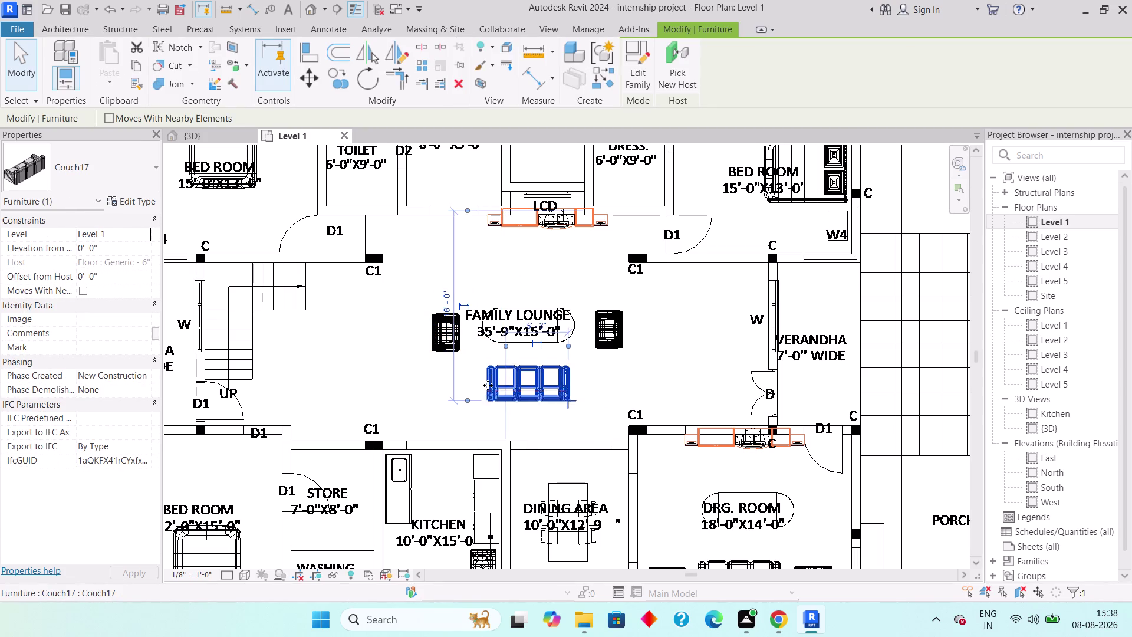
key(Escape)
click(443, 349)
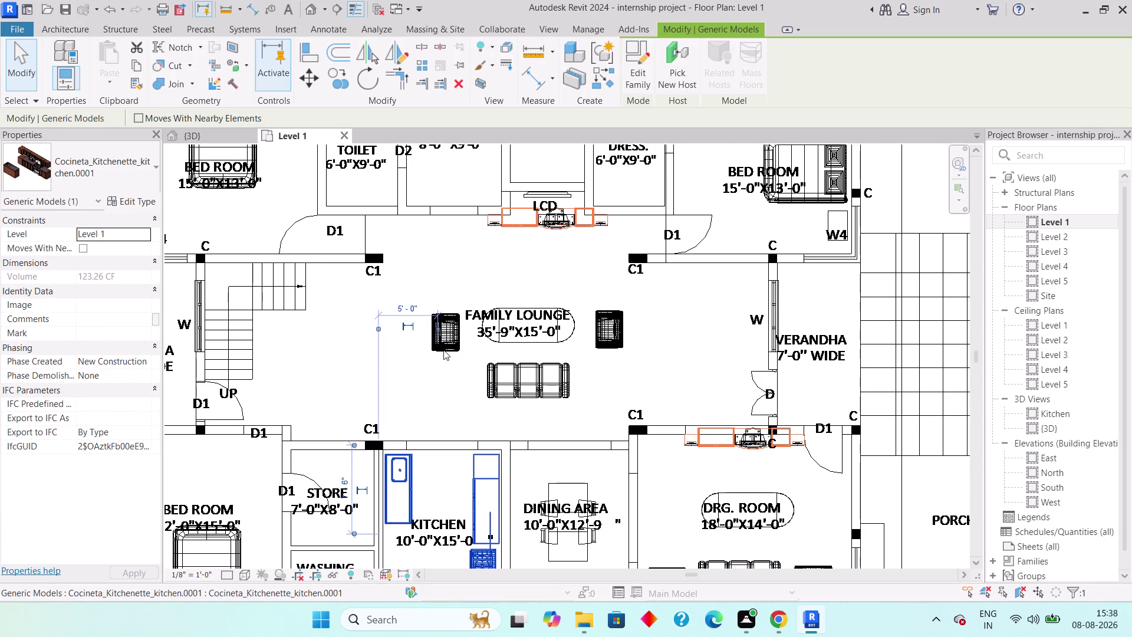
key(Escape)
key(Escape)
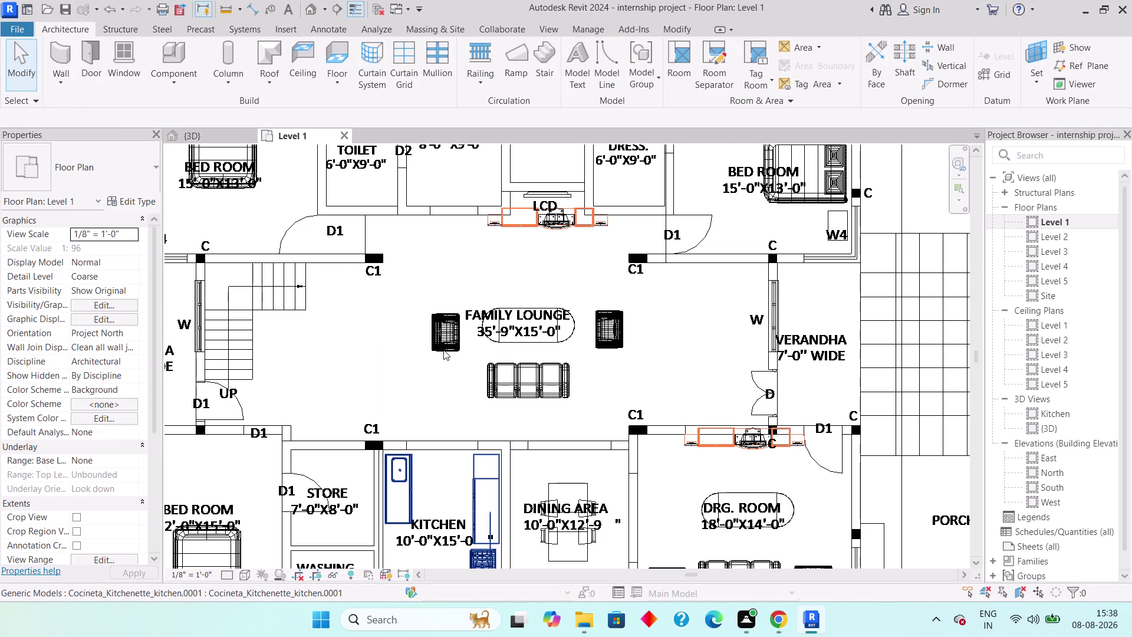
click(443, 349)
key(Escape)
key(Escape)
Re-select the left armchair and shift it one step right.
click(430, 319)
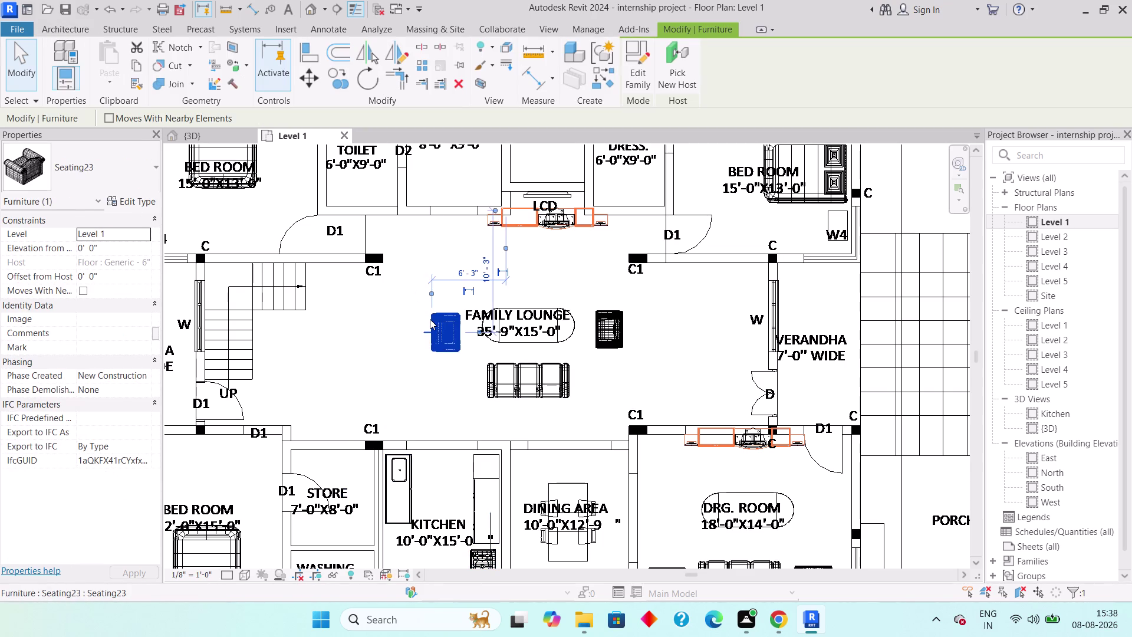
key(Right)
key(Escape)
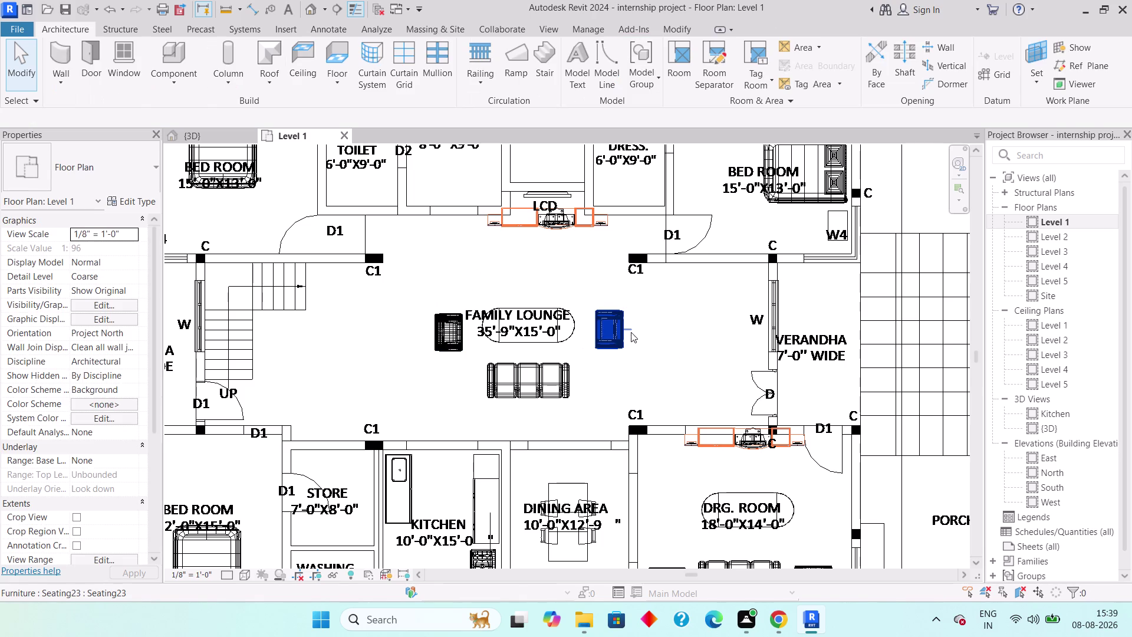
click(629, 332)
key(Left)
key(Up)
key(Escape)
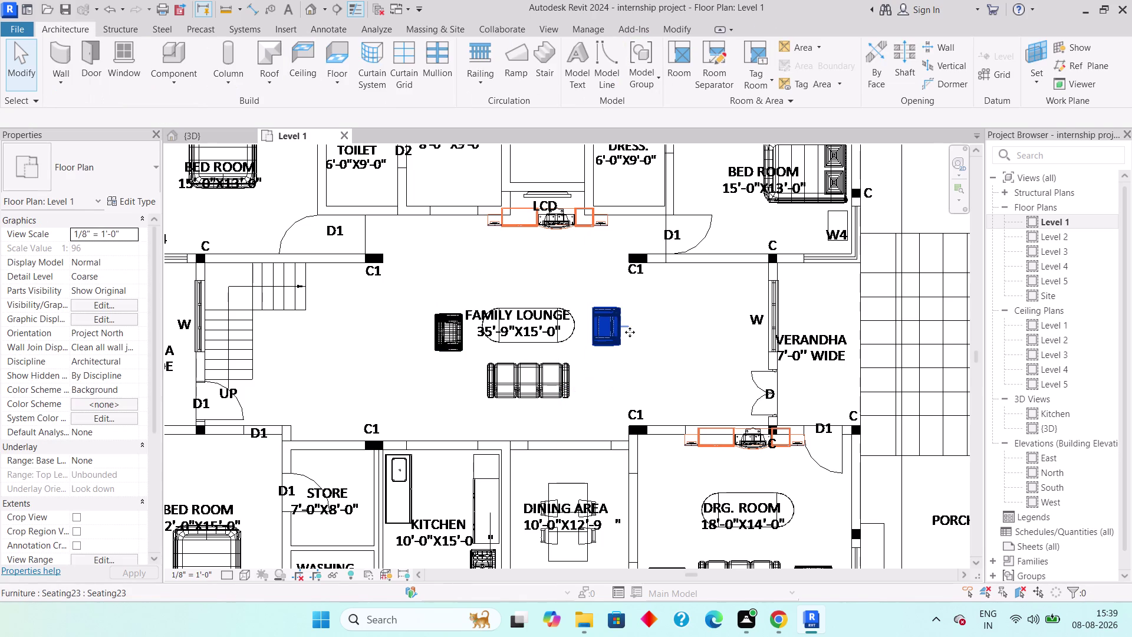
Make final up and right nudges so the left armchair matches the right one.
click(457, 343)
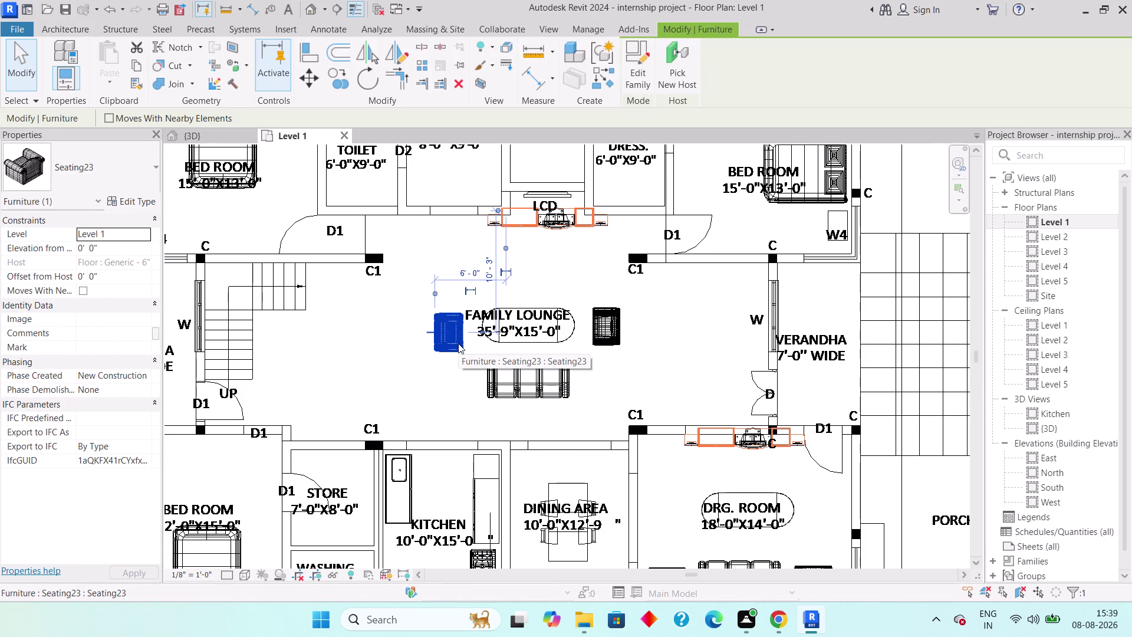
key(Up)
key(Escape)
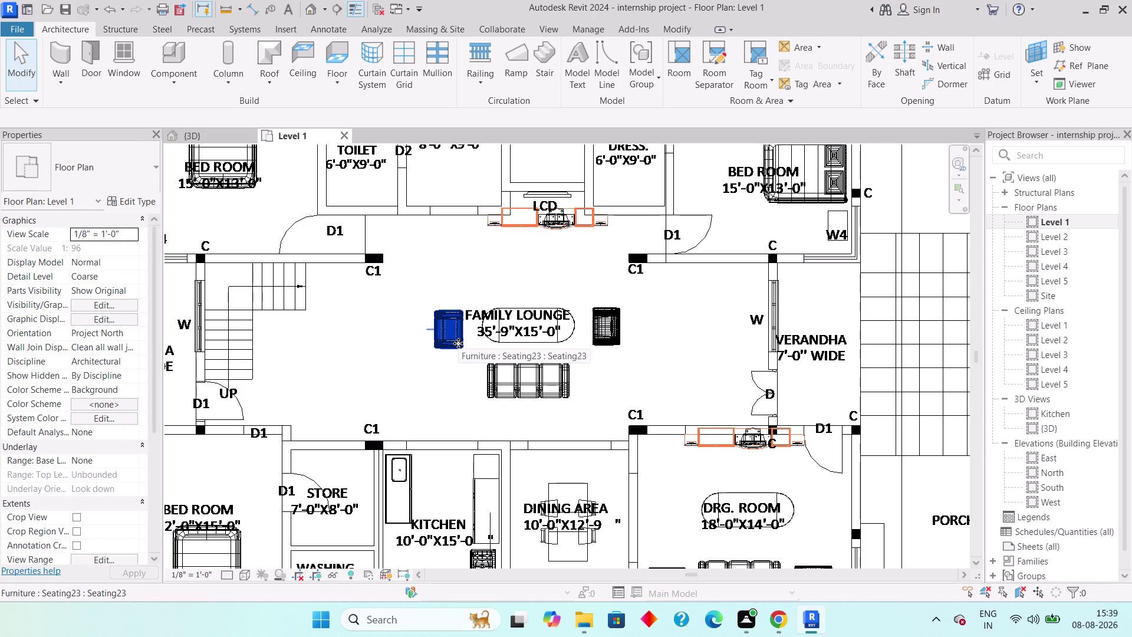
key(Right)
key(Escape)
click(458, 343)
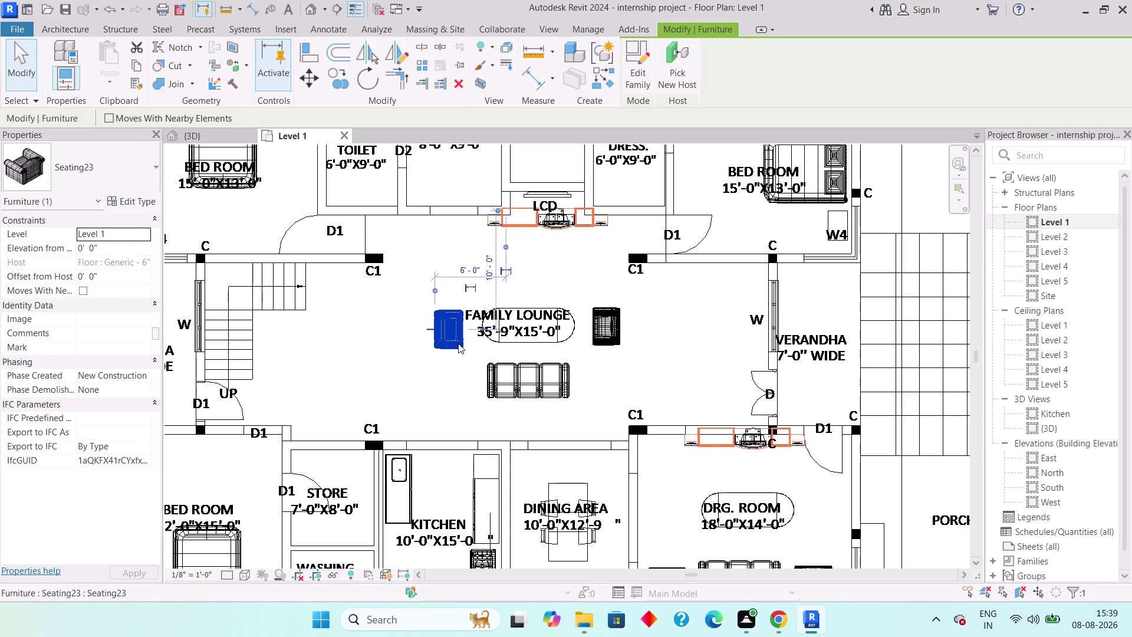
key(Right)
key(Escape)
Survey the lounge and upper rooms, then open Ceiling Plans > Level 1.
scroll(down, 3)
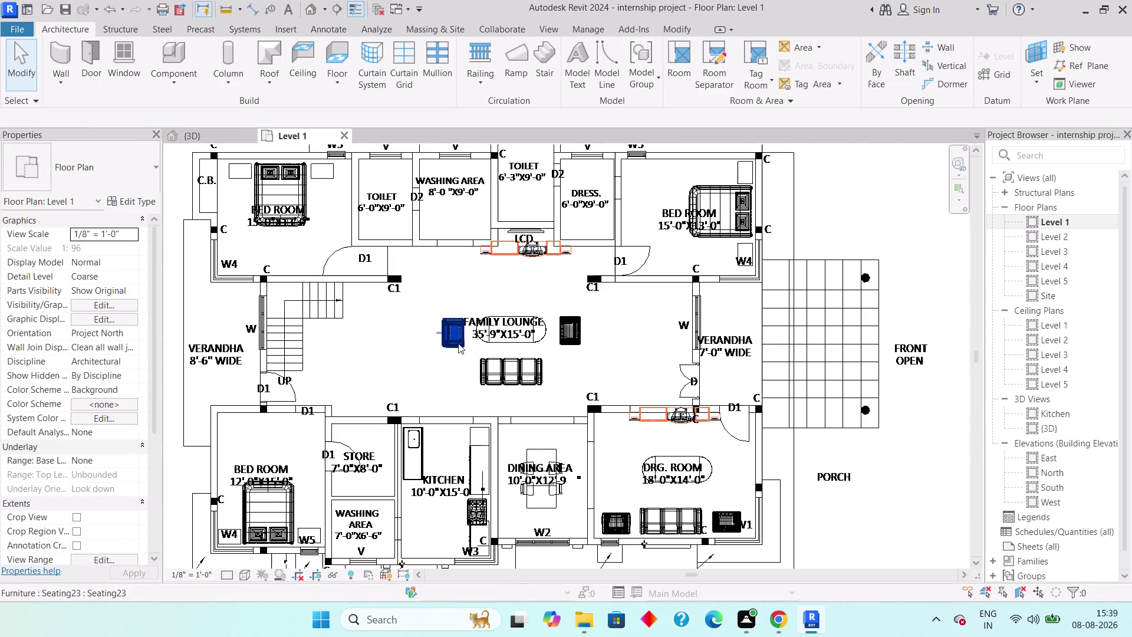
middle_drag(357, 353, 360, 373)
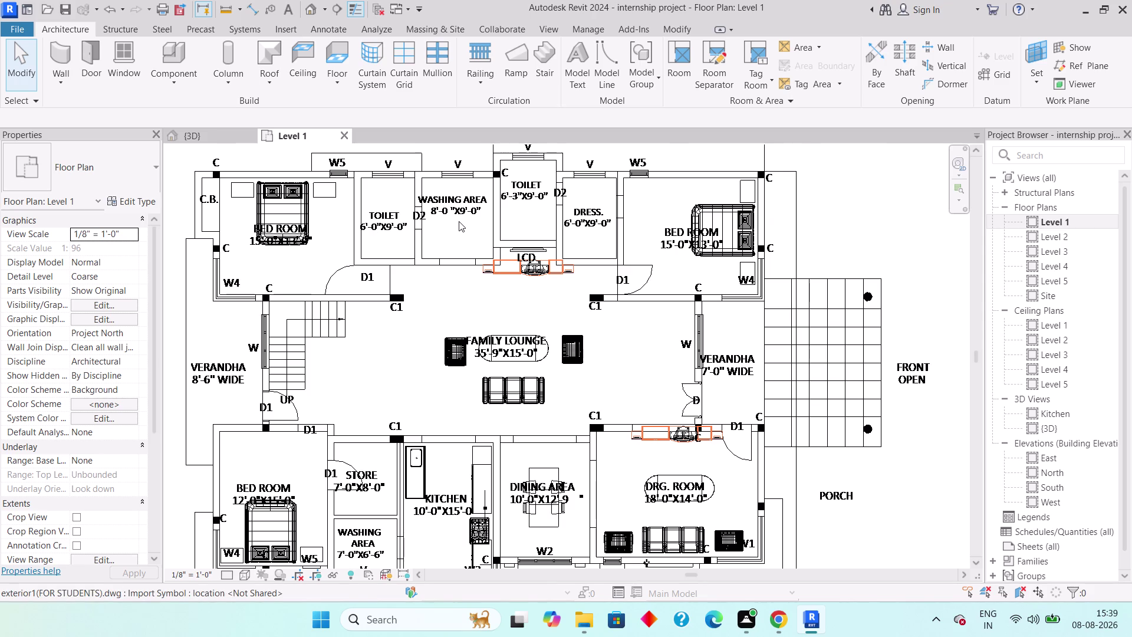
scroll(up, 3)
middle_drag(453, 231, 344, 305)
scroll(down, 3)
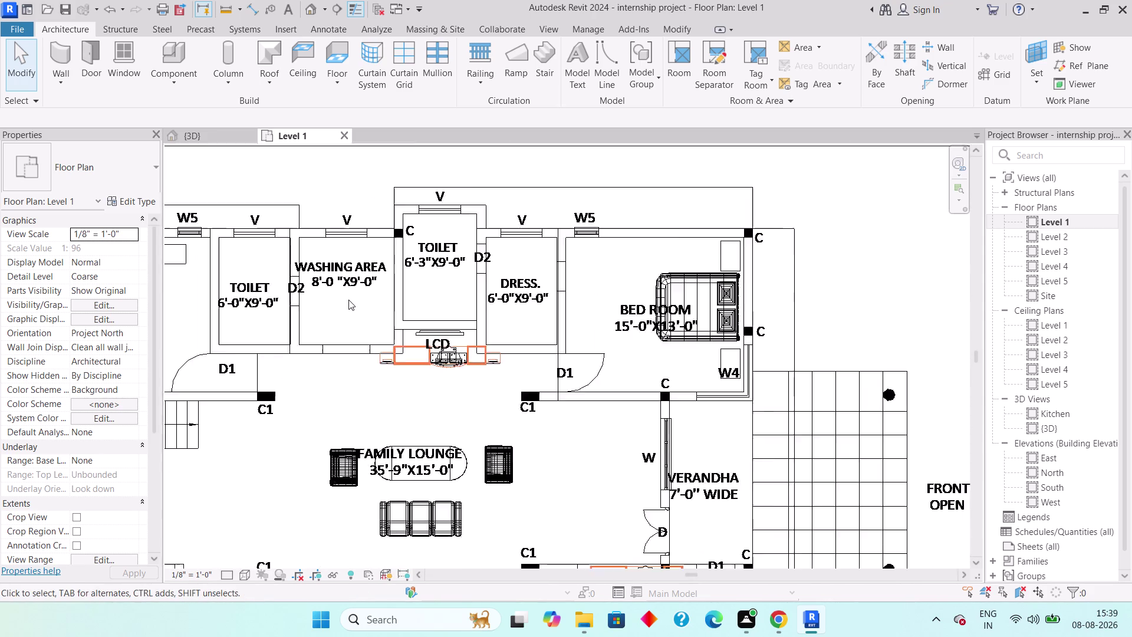
scroll(down, 3)
scroll(up, 3)
scroll(down, 3)
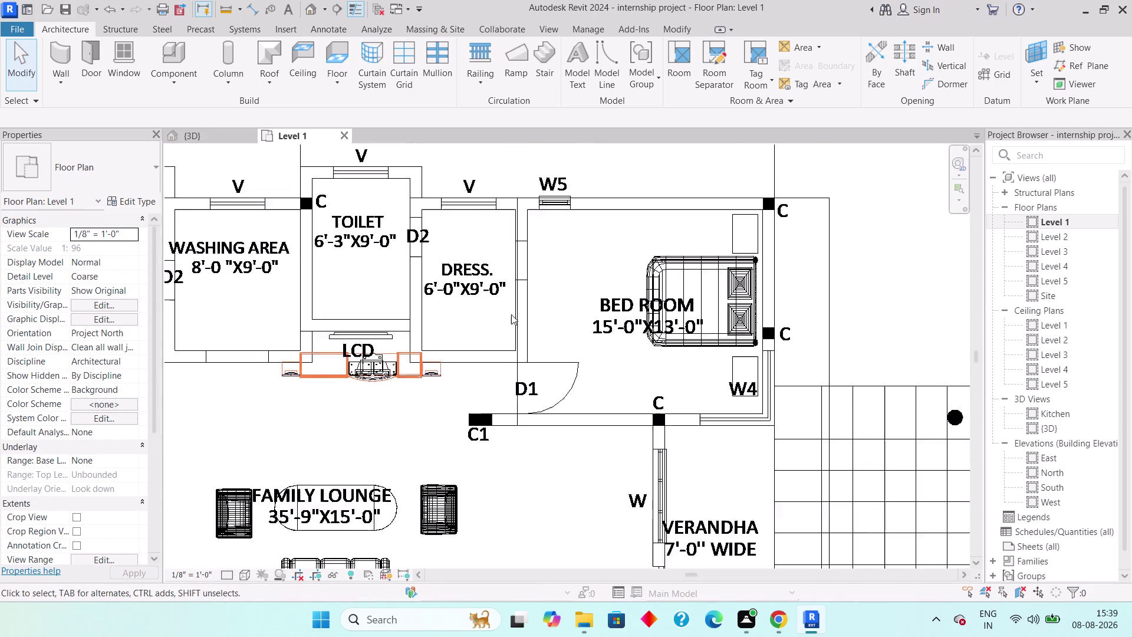
scroll(down, 3)
scroll(down, 3)
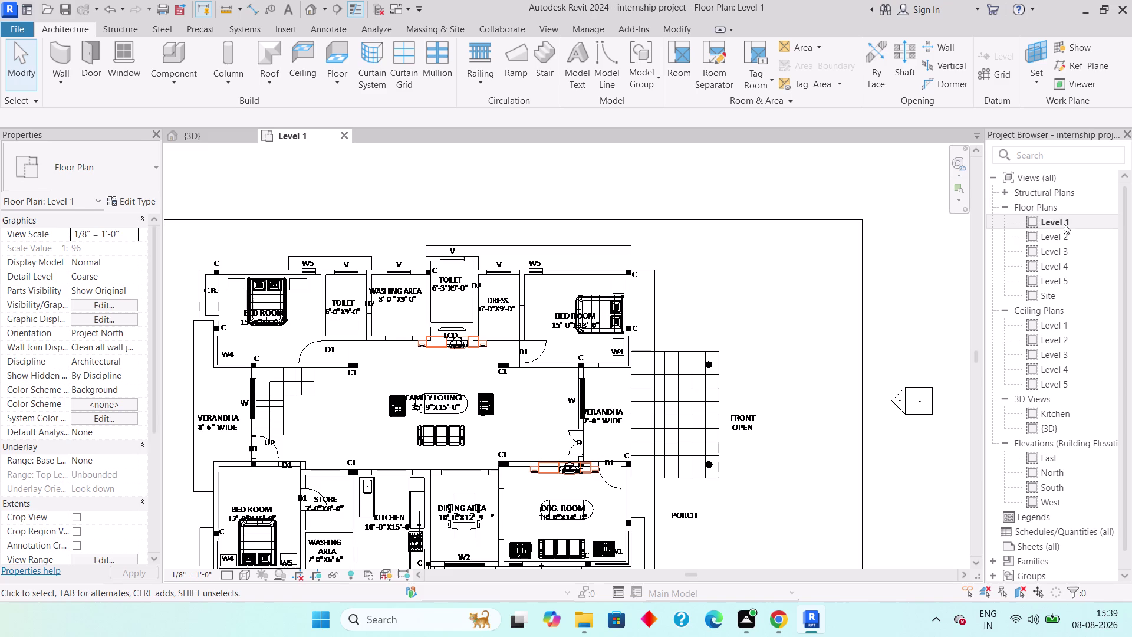
double_click(1059, 326)
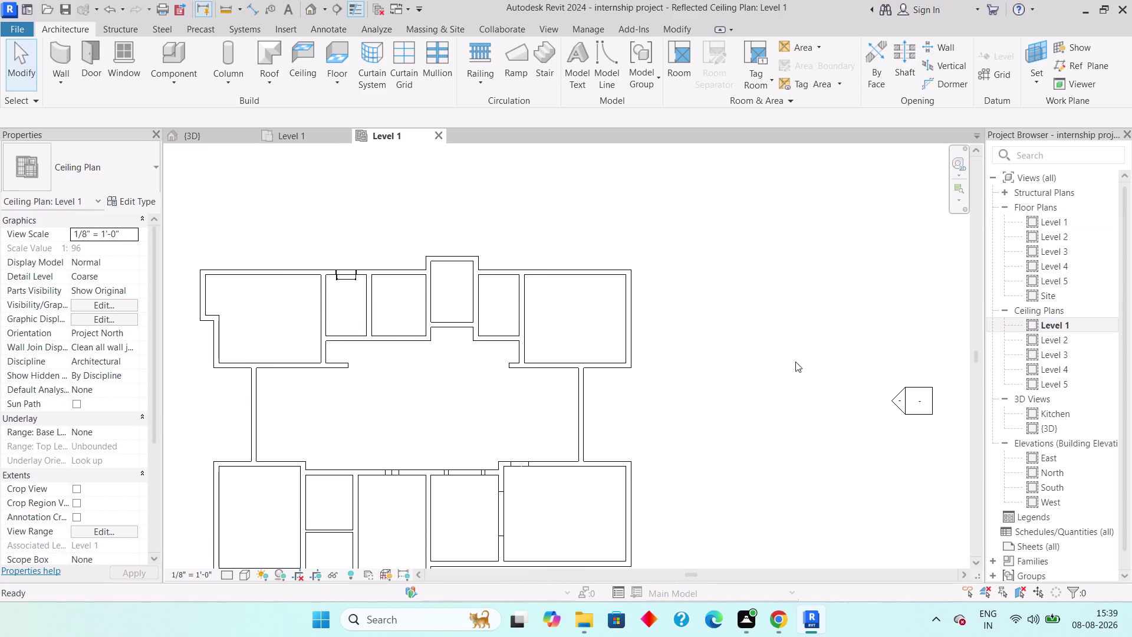
Add automatic 2' x 4' ACT ceilings to the four small top-row rooms.
click(306, 85)
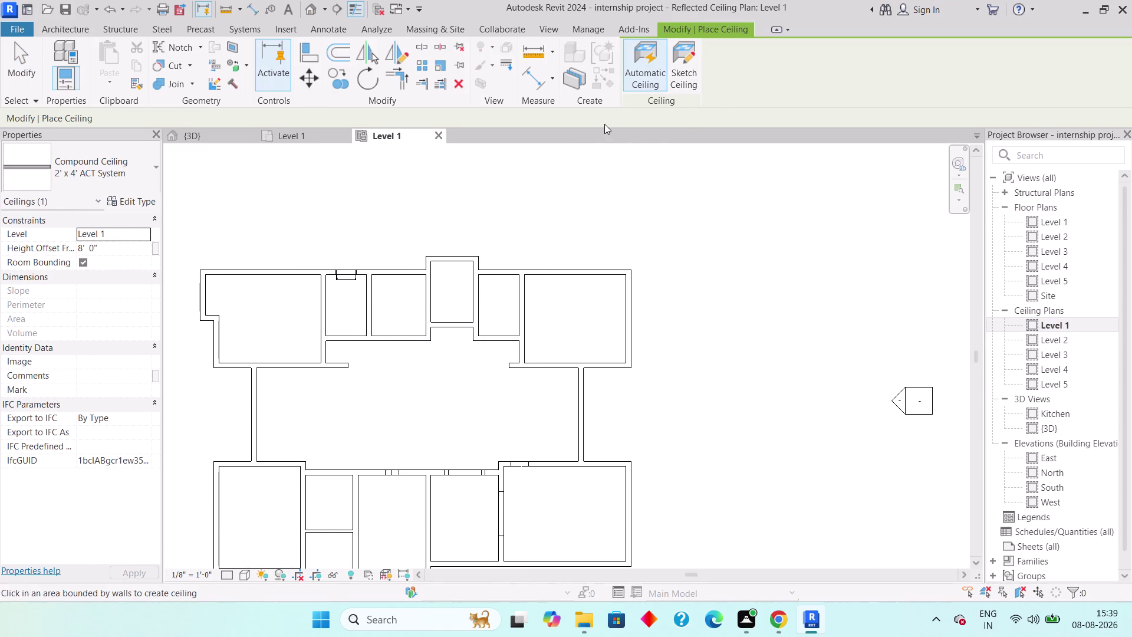
click(639, 69)
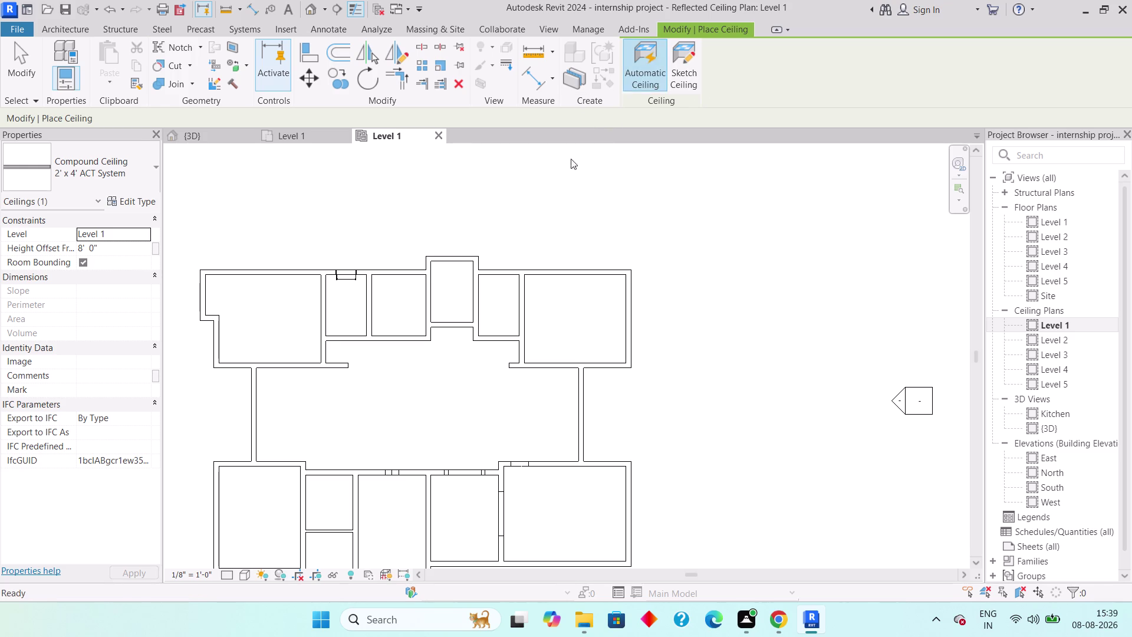
click(444, 290)
click(410, 304)
click(345, 304)
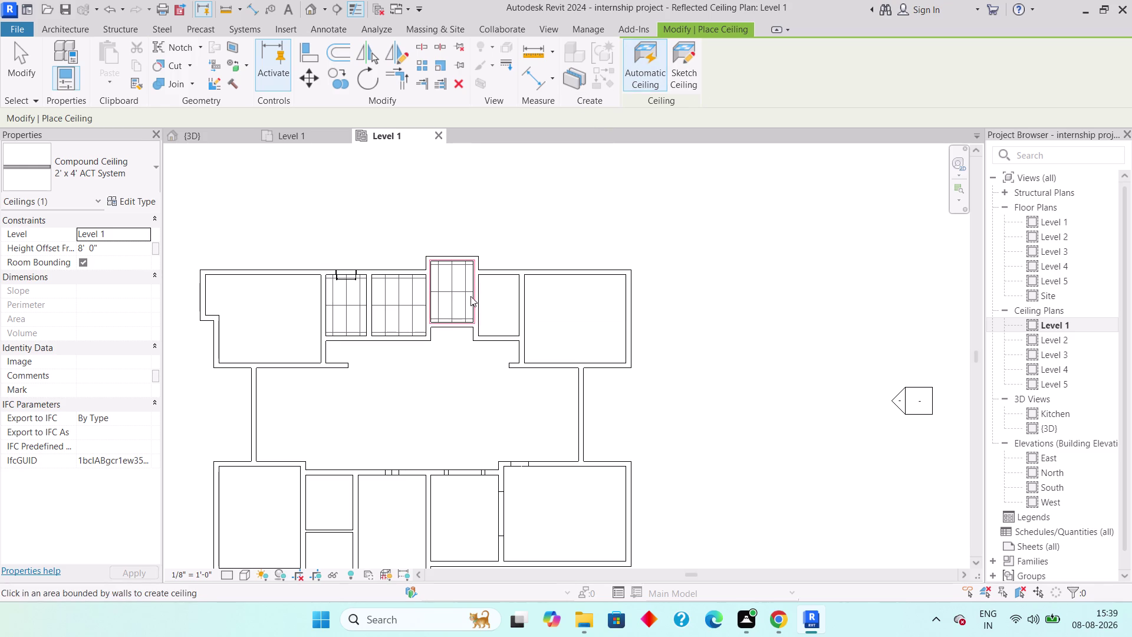
click(496, 293)
Add ACT ceilings to the two small lower rooms and end ceiling placement.
middle_drag(488, 346, 510, 240)
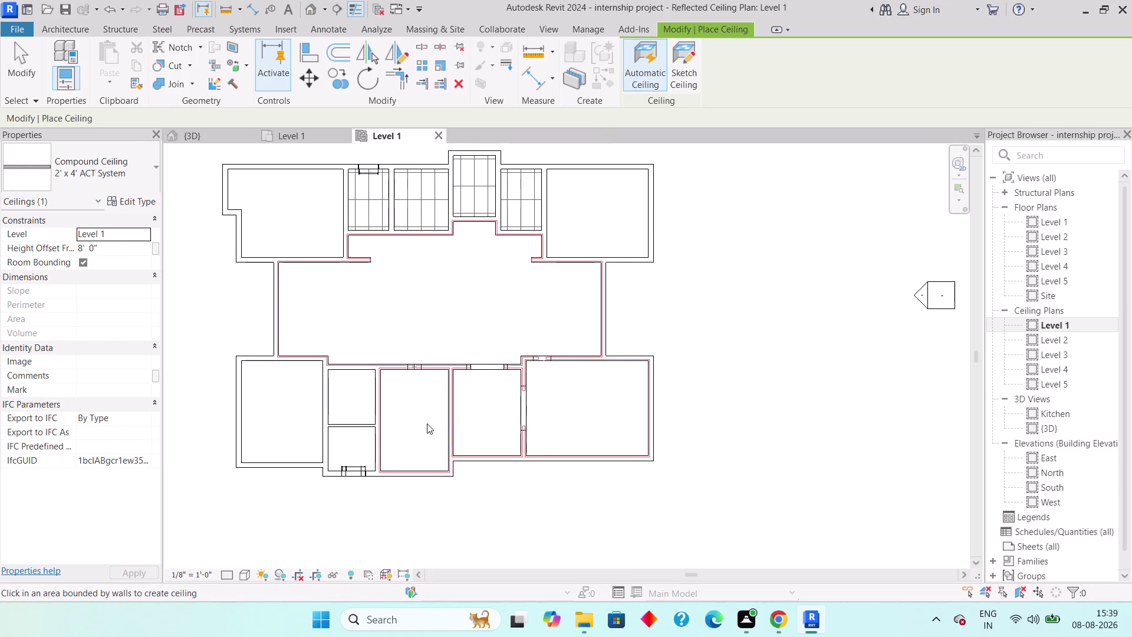
click(363, 444)
click(355, 389)
key(Escape)
key(Escape)
key(Escape)
key(Escape)
key(Escape)
key(Escape)
key(Escape)
key(Escape)
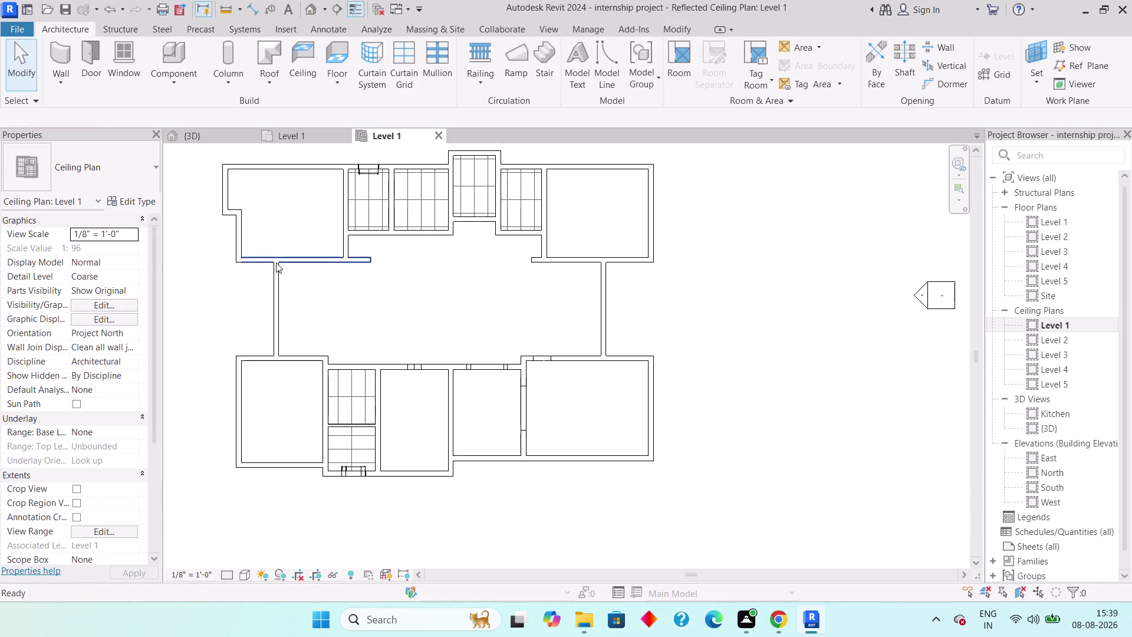
key(Escape)
key(Escape)
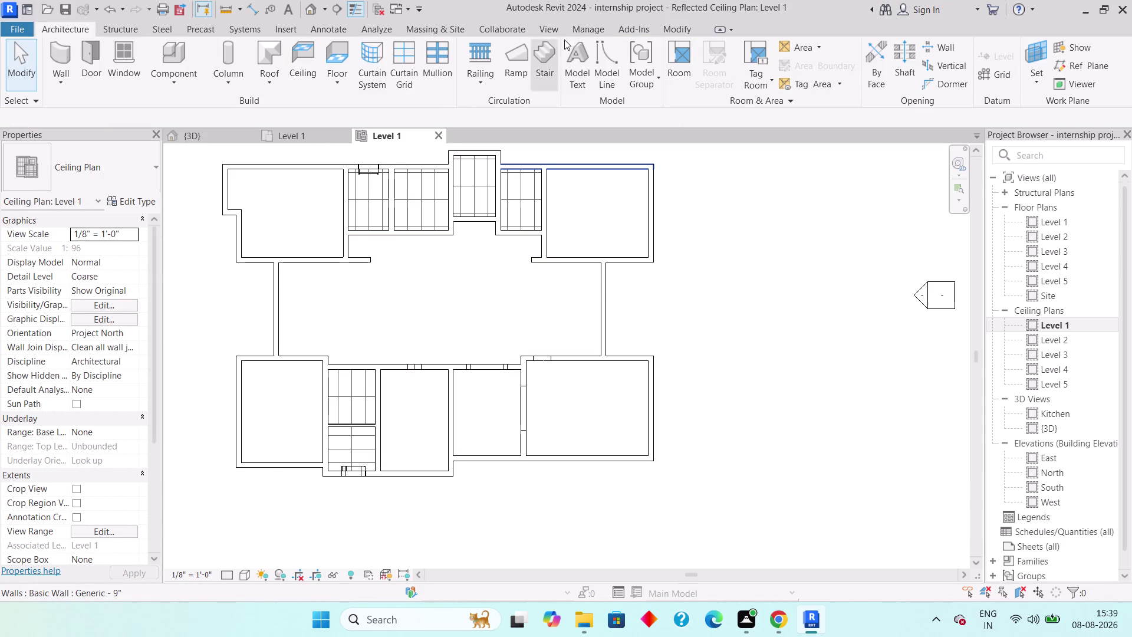
Start a Sketch Ceiling boundary for the 2' x 4' ACT ceiling, then cancel it.
click(307, 81)
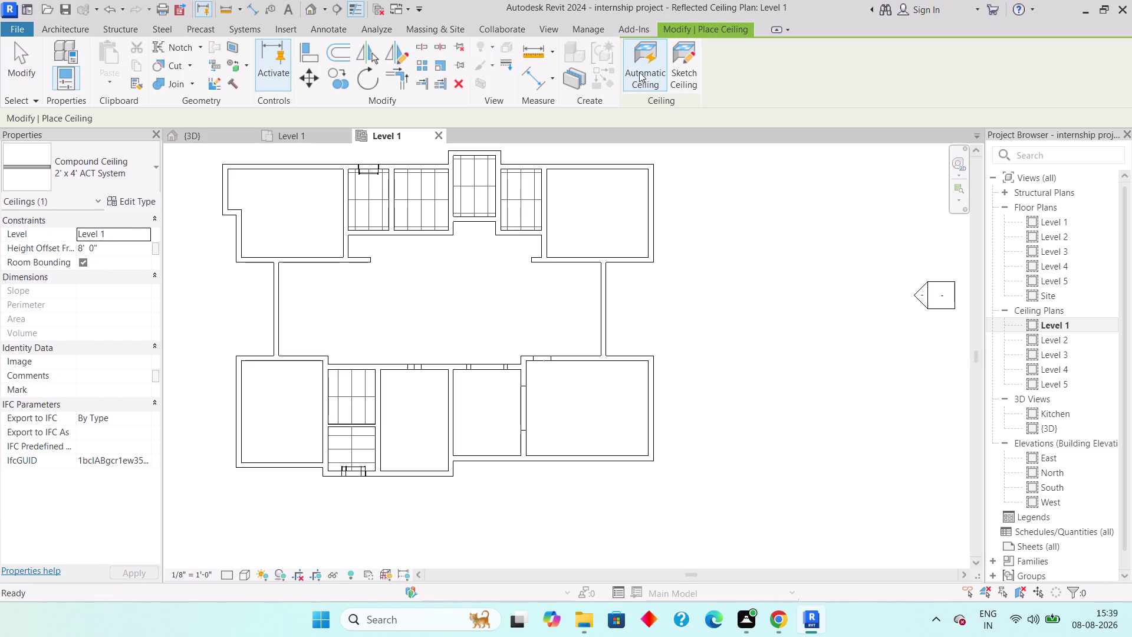
click(674, 73)
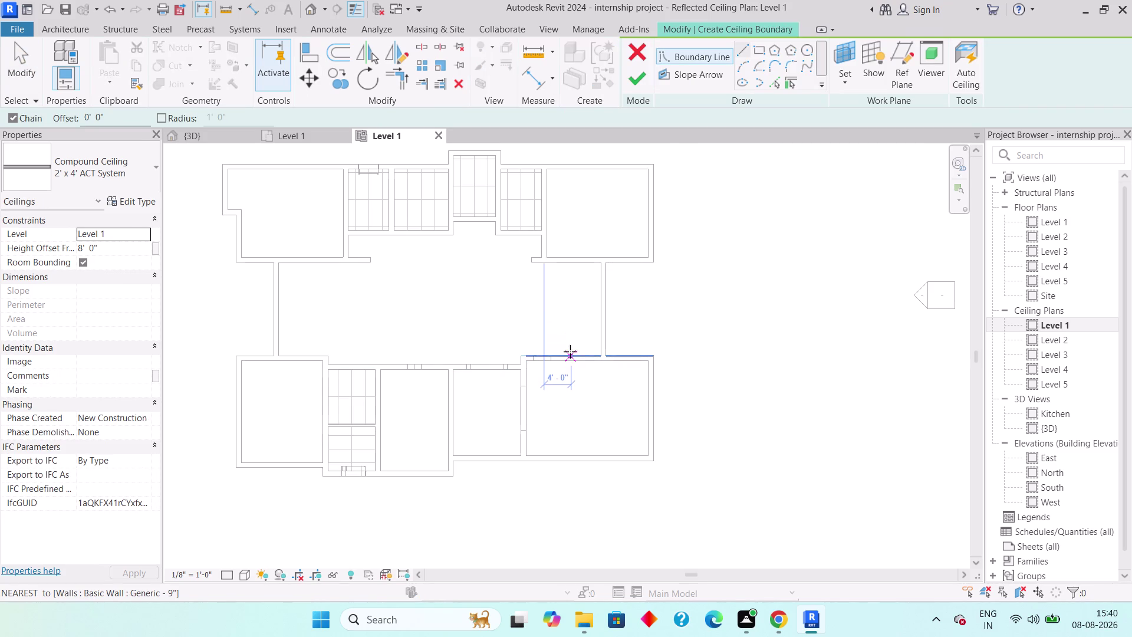
key(Escape)
click(623, 67)
click(645, 56)
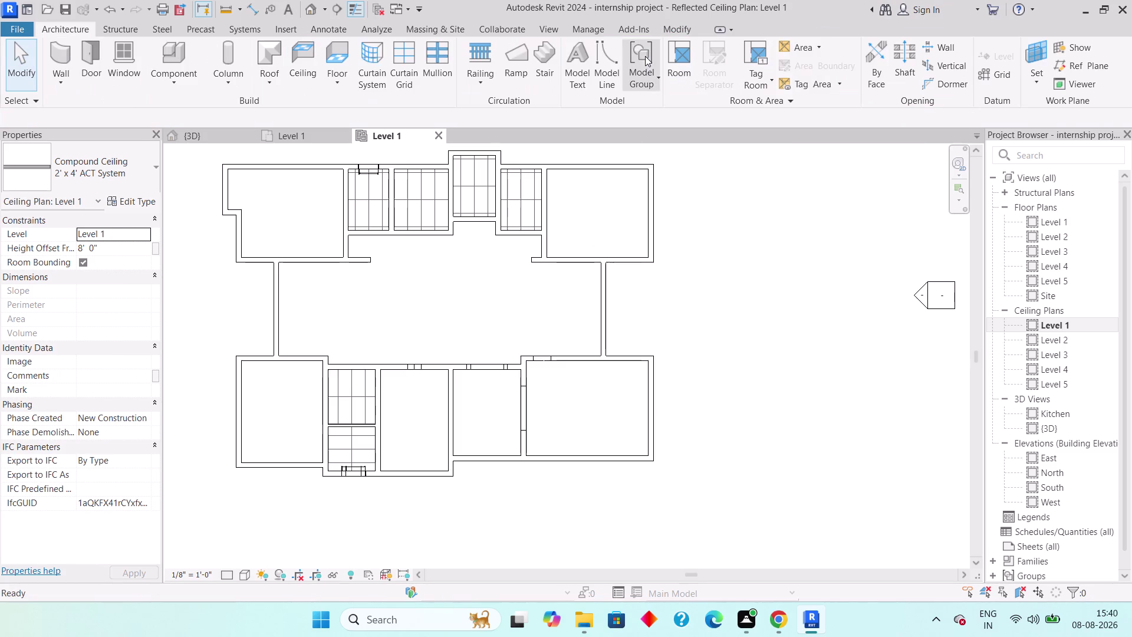
Reactivate Automatic Ceiling placement and undo a trial ceiling click.
click(305, 70)
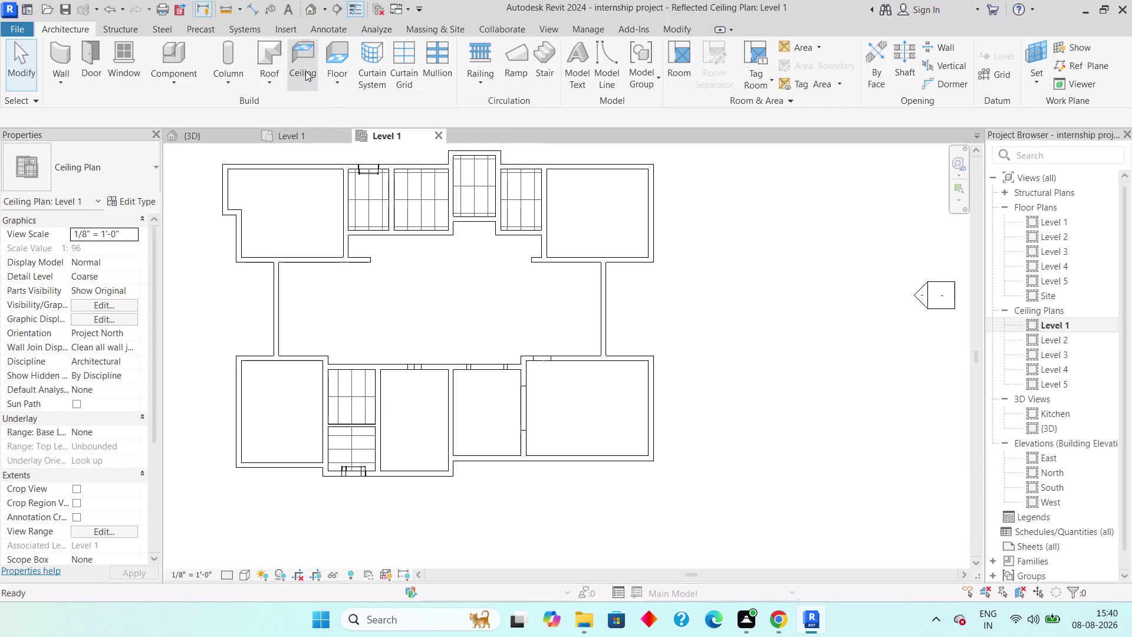
click(637, 72)
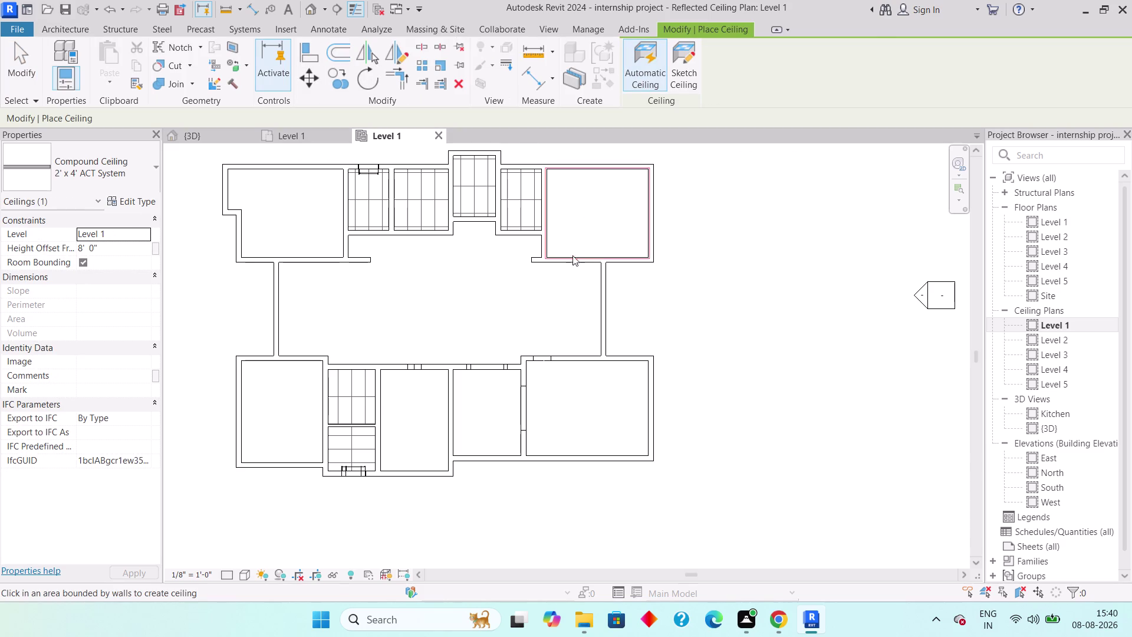
click(460, 322)
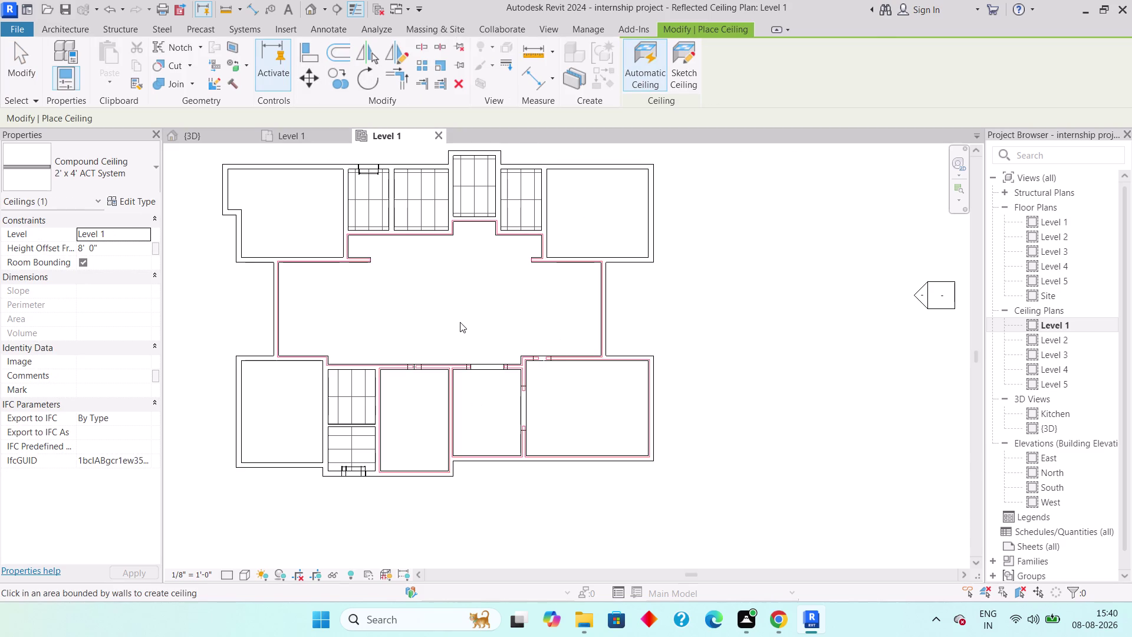
key(ctrl+z)
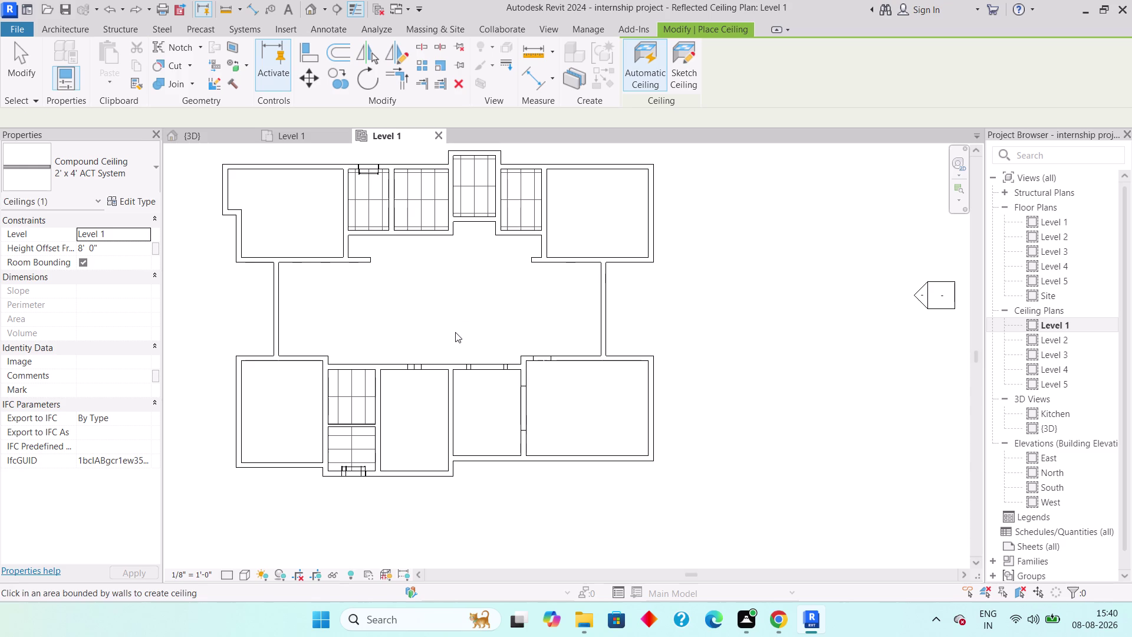